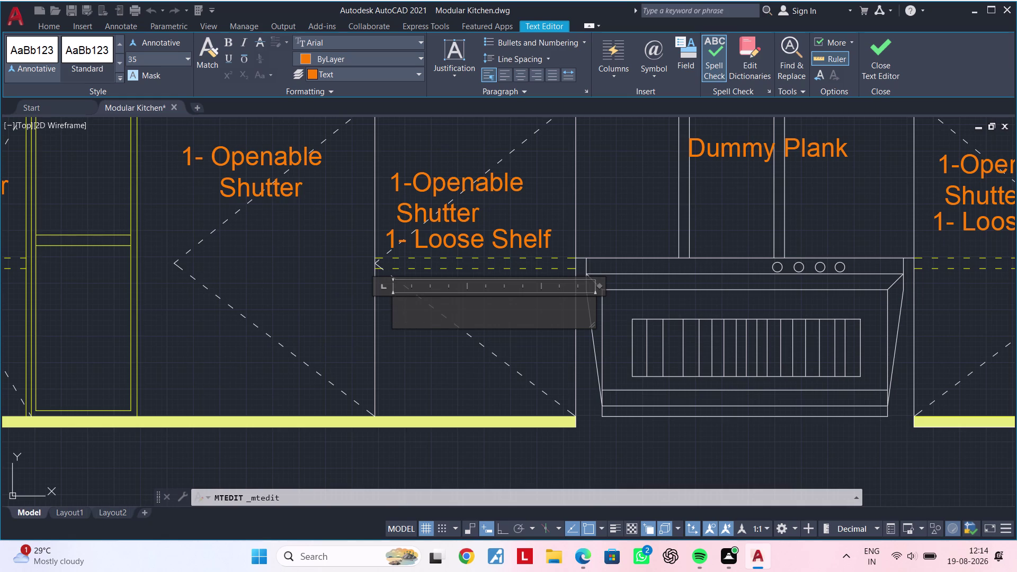
Finish typing the 'Ro Unit' label and close the text editor.
text(Ro)
key(space)
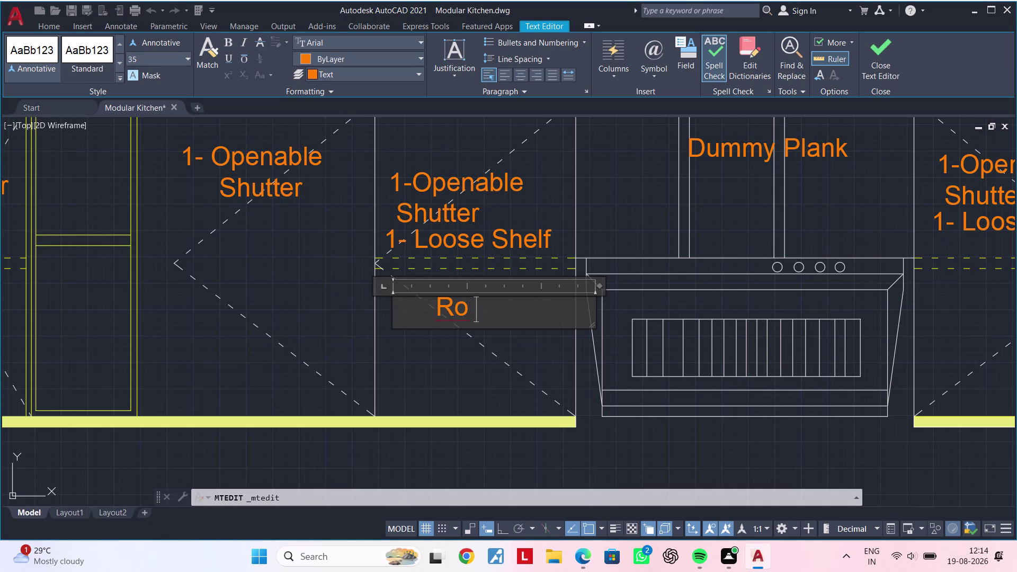
text(Uni)
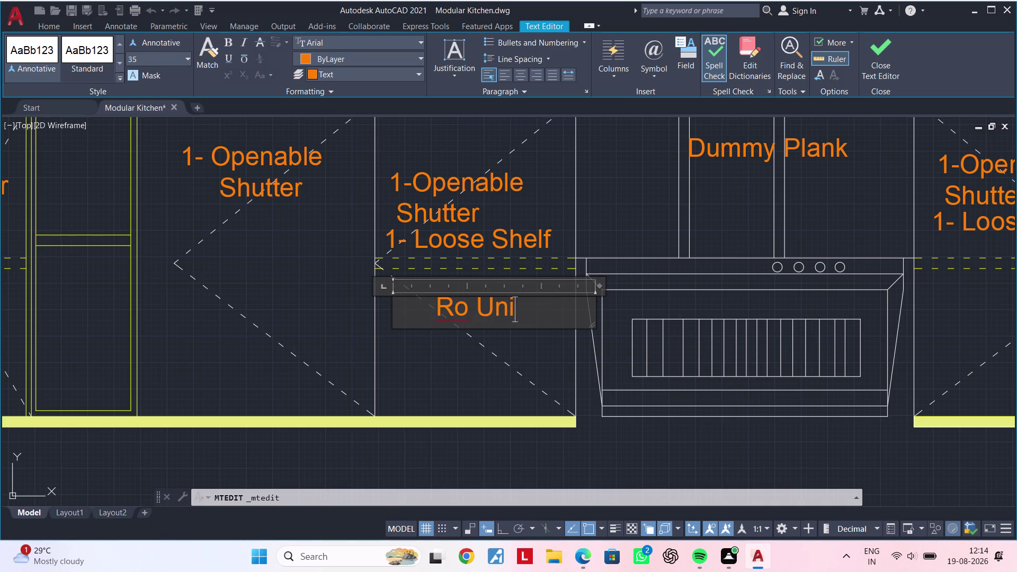
text(t)
click(496, 371)
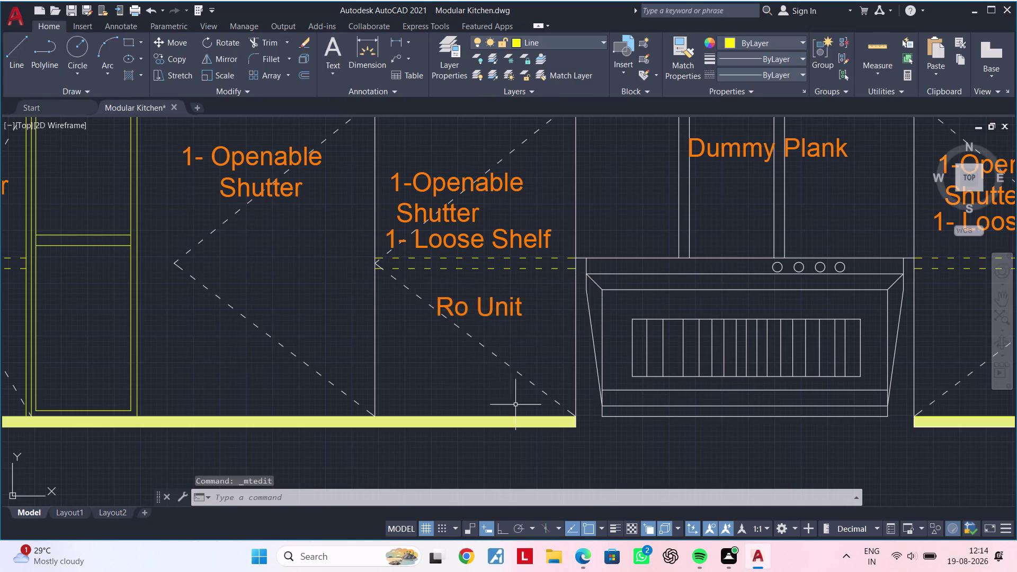
Move the 'Ro Unit' label beneath the '1- Openable Shutter' note.
scroll(down, 3)
middle_drag(480, 391, 528, 383)
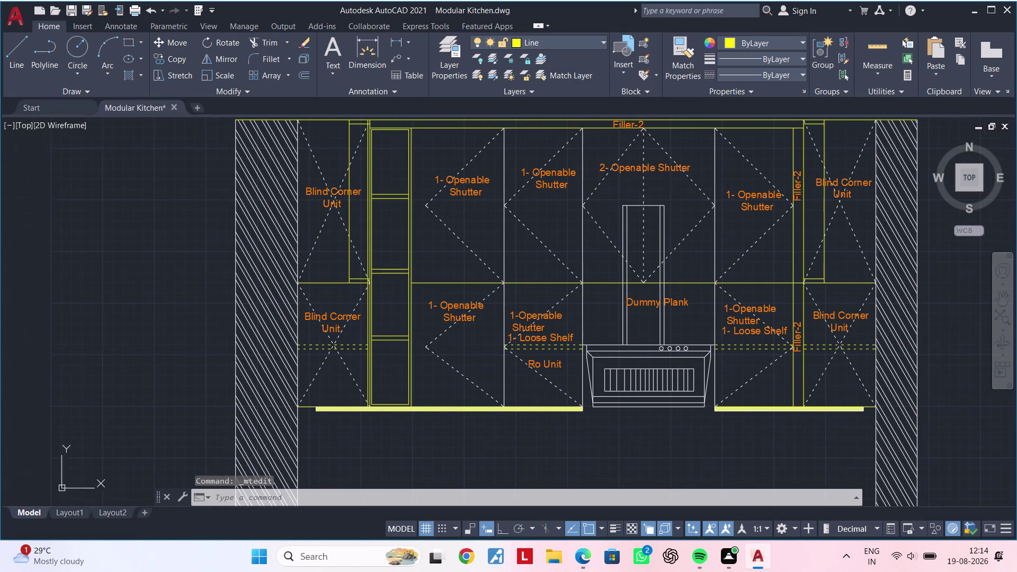
click(549, 368)
key(c)
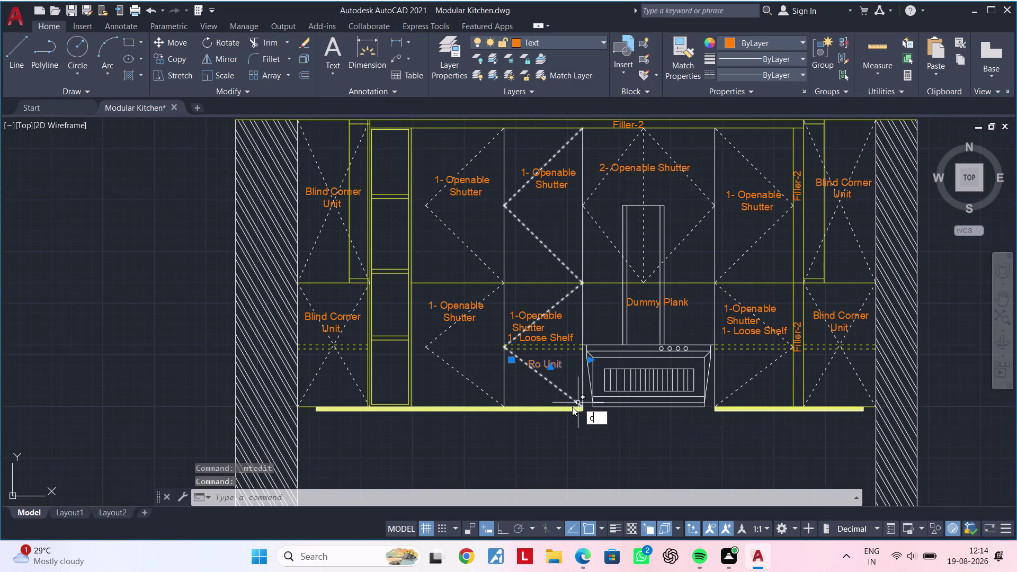
key(Escape)
click(551, 362)
key(m)
key(space)
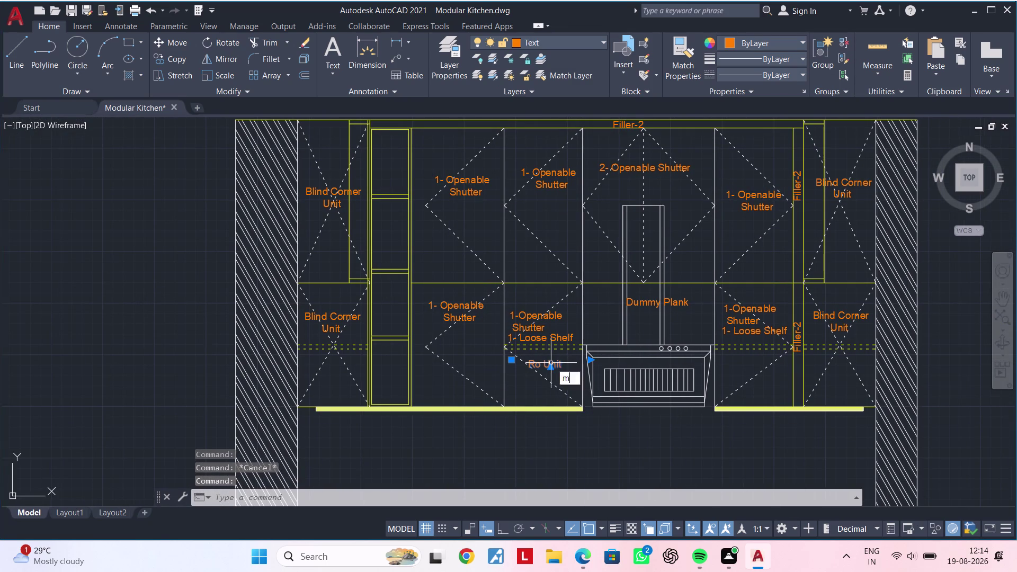
click(550, 363)
scroll(up, 3)
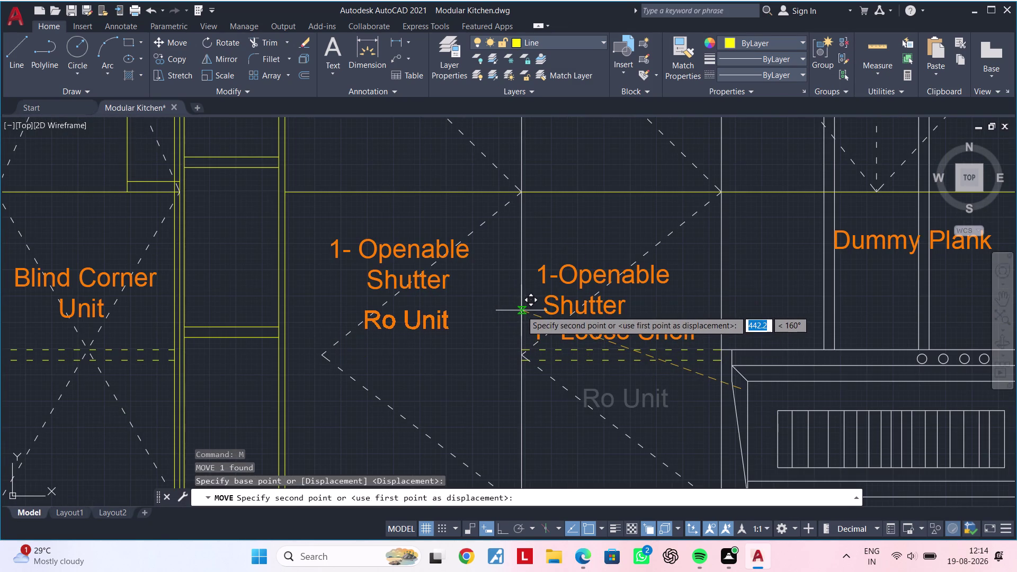
click(521, 311)
scroll(down, 3)
middle_drag(467, 368, 512, 361)
Clear the selection and pan across the drawing toward the floor plan.
key(Escape)
key(Escape)
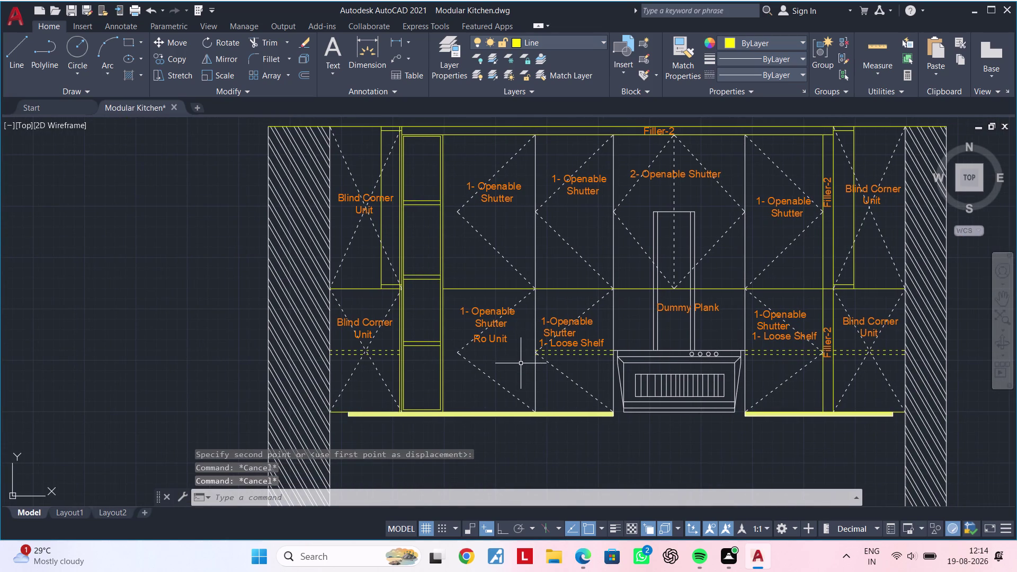
middle_drag(521, 363, 620, 359)
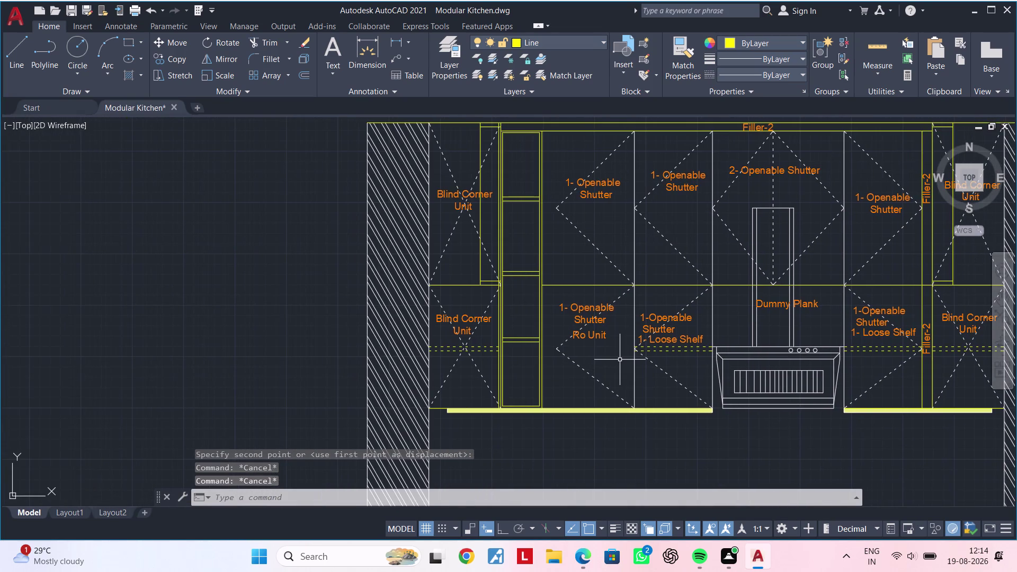
key(Escape)
key(Escape)
key(Escape)
key(Escape)
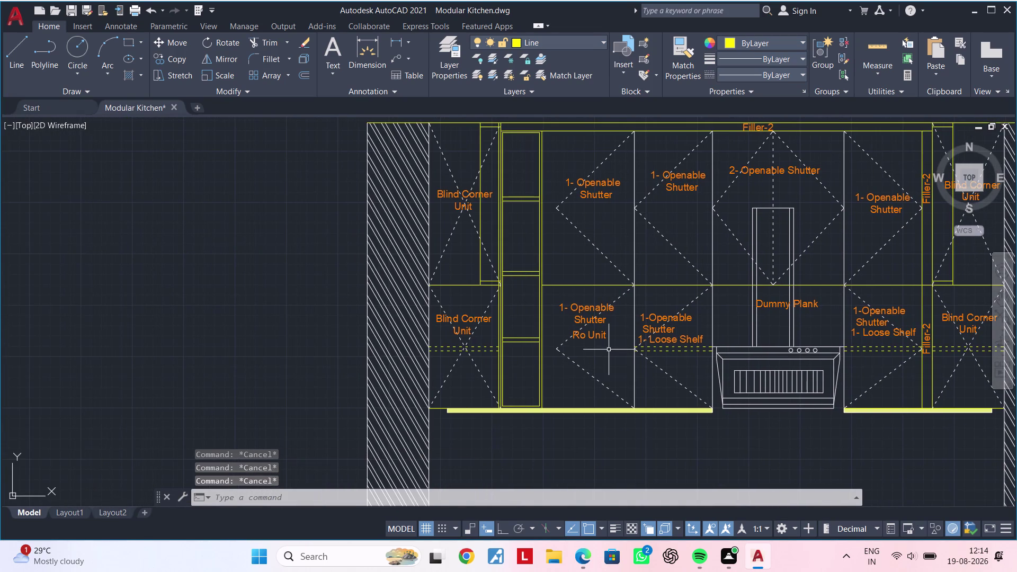
middle_drag(608, 350, 600, 370)
scroll(down, 3)
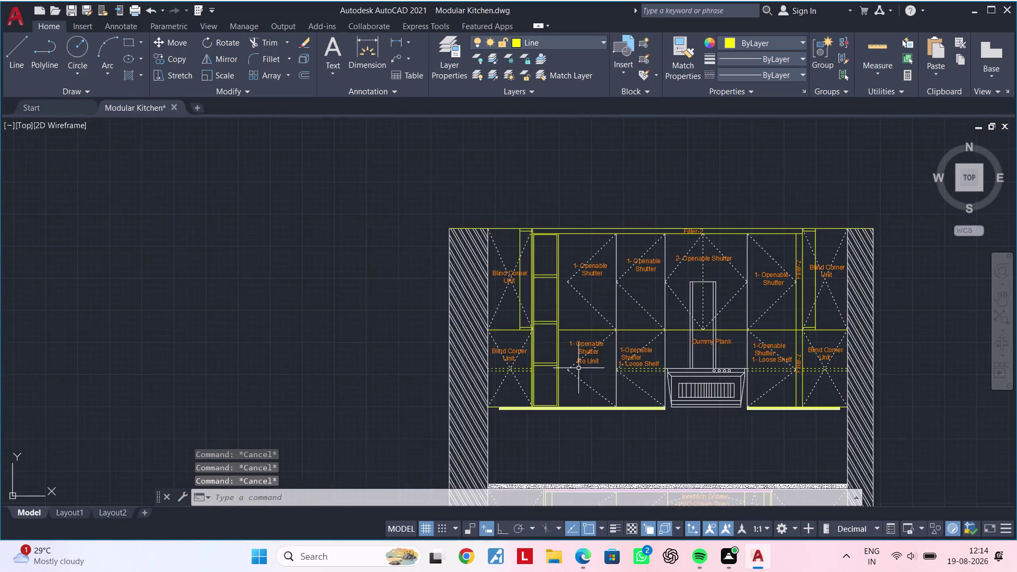
scroll(down, 3)
middle_drag(589, 359, 761, 308)
Select the plan's vertical 'Blind Corner Unit' label and copy it with CO, picking a base point.
middle_drag(412, 325, 626, 292)
scroll(up, 3)
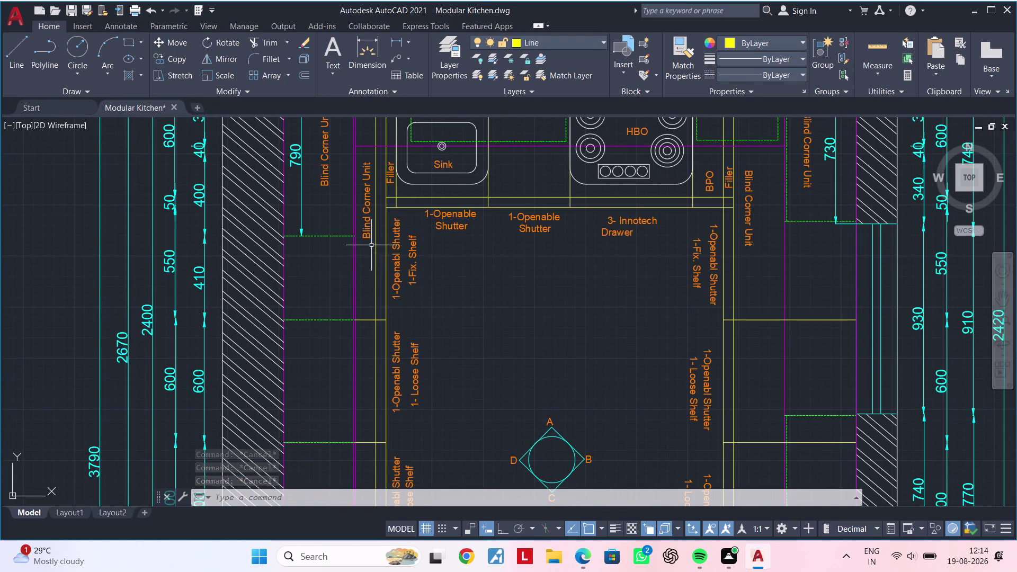
middle_drag(371, 246, 368, 300)
scroll(up, 3)
click(360, 270)
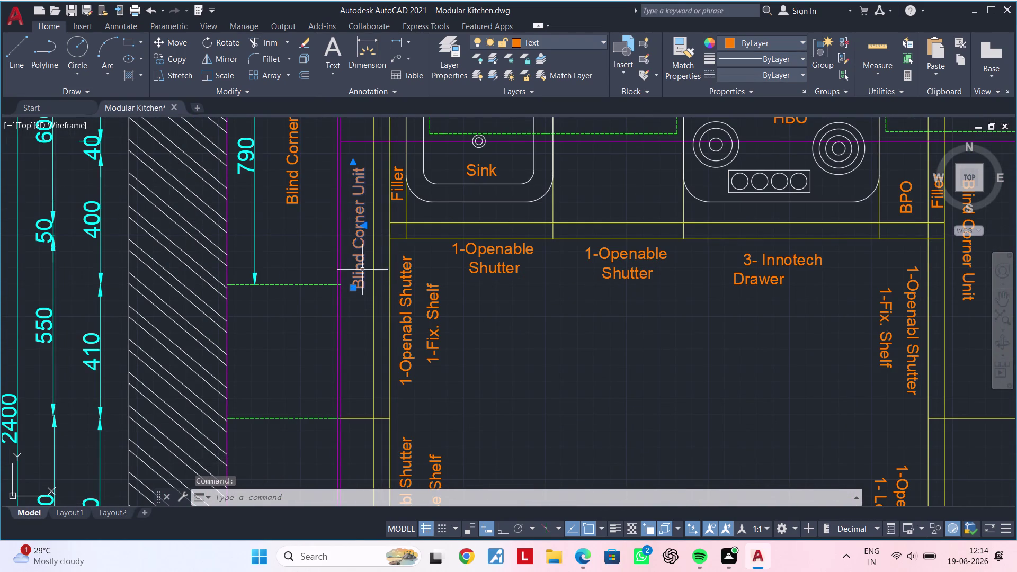
key(c)
key(o)
key(space)
click(349, 261)
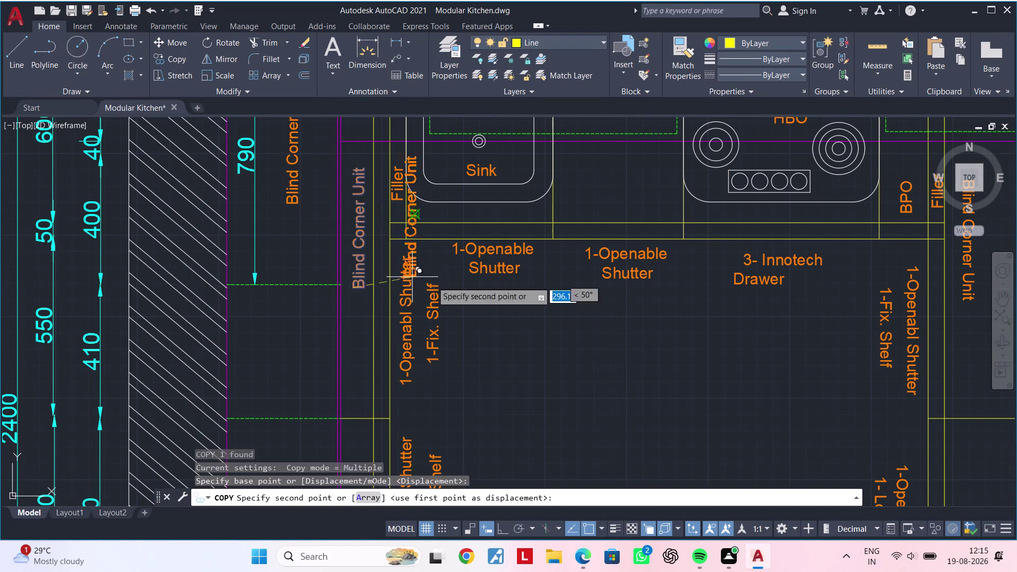
Place two copies of the label inside the elevation's tall narrow column.
scroll(down, 3)
middle_drag(713, 365, 252, 312)
middle_drag(572, 320, 316, 319)
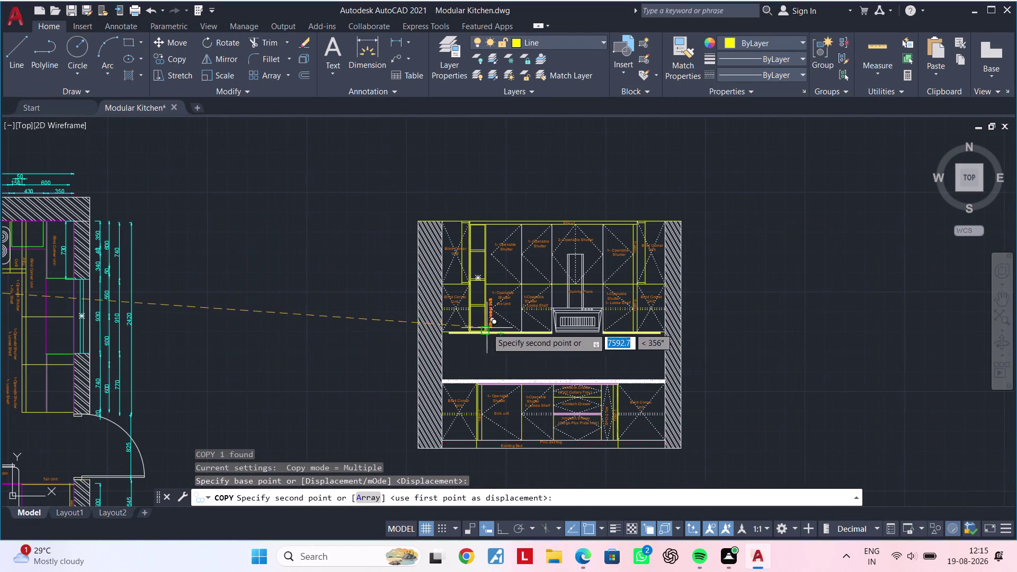
scroll(up, 3)
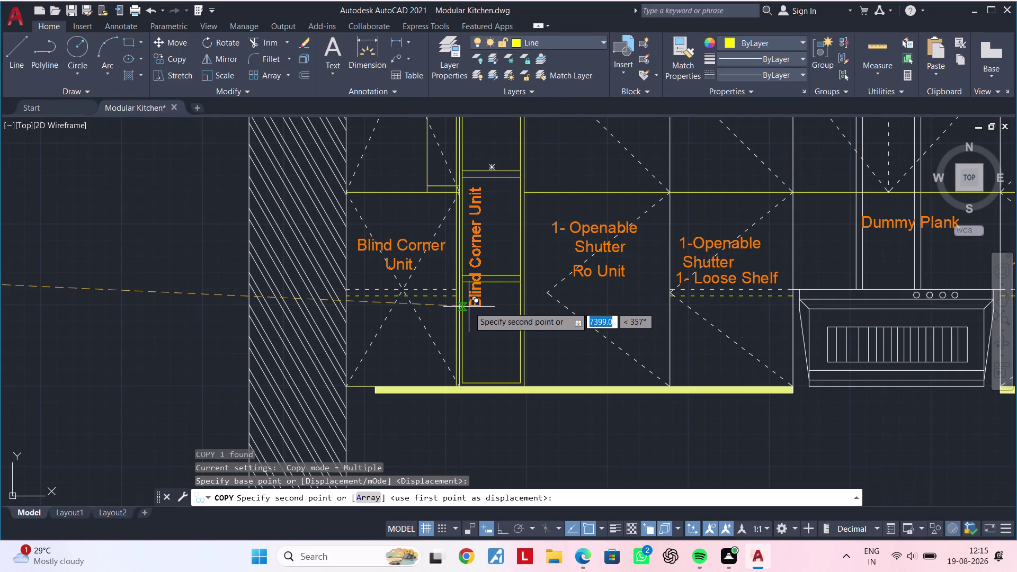
middle_drag(468, 278, 458, 458)
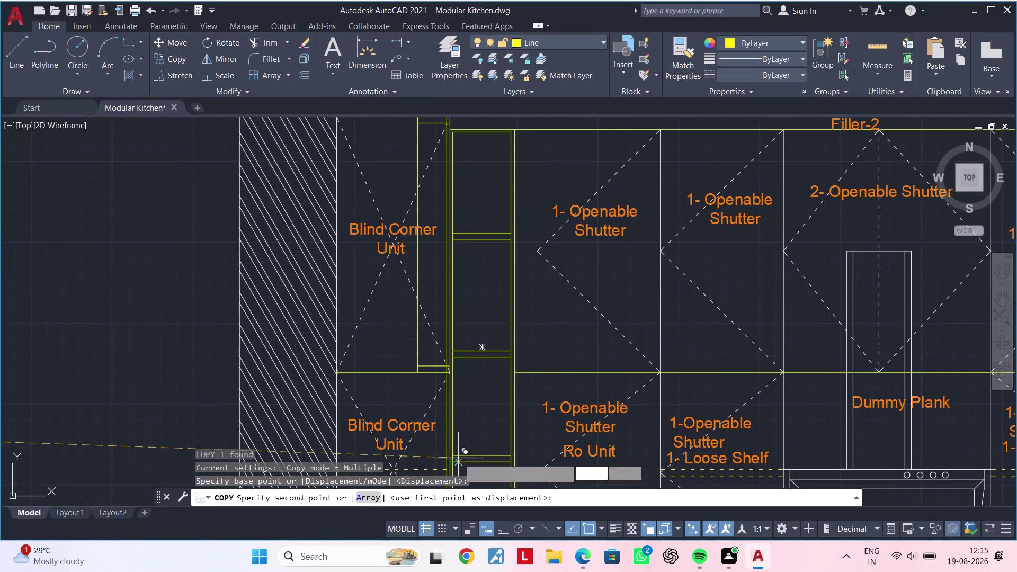
scroll(down, 3)
scroll(up, 3)
click(459, 405)
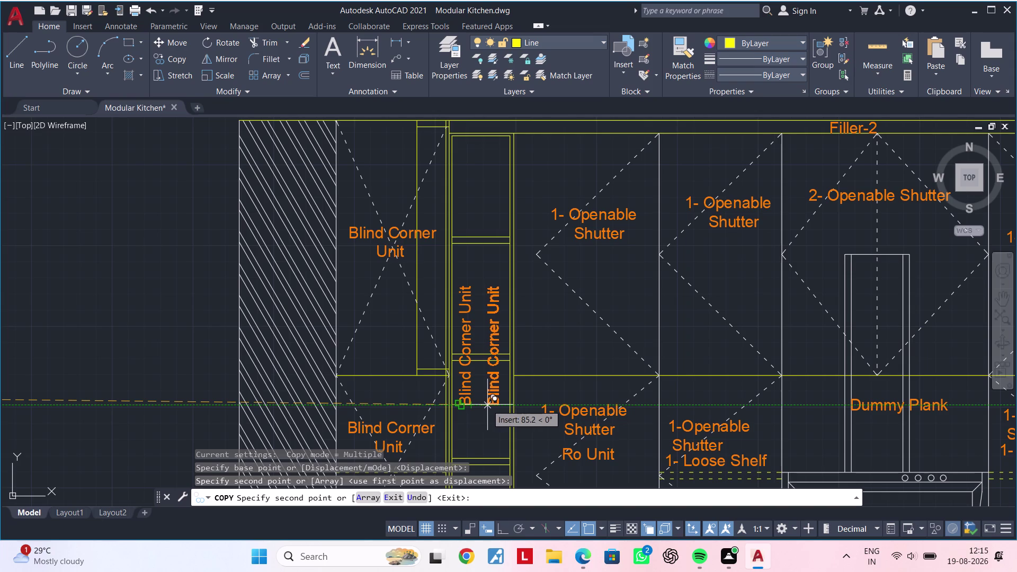
click(486, 404)
key(Escape)
key(Escape)
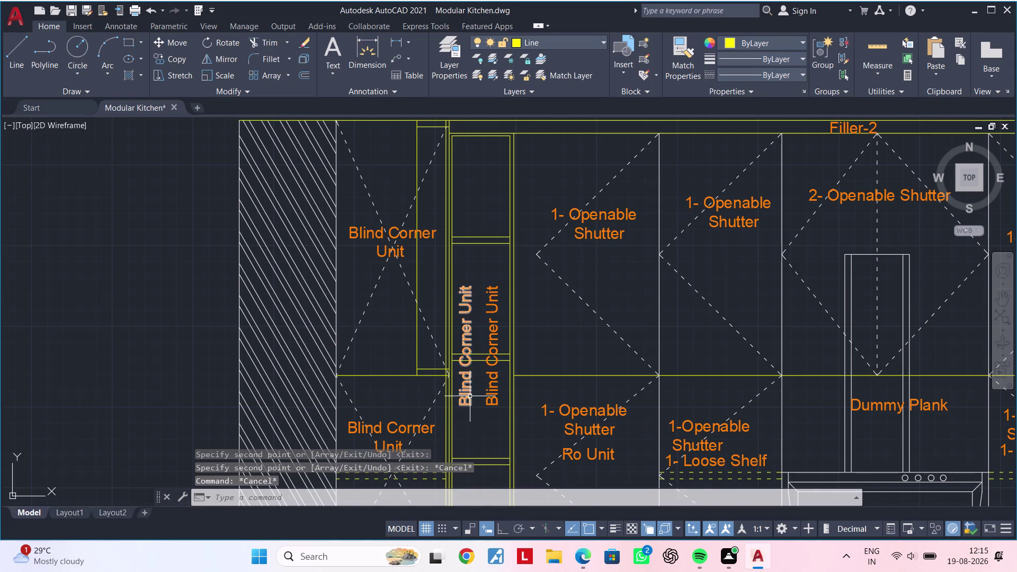
double_click(470, 396)
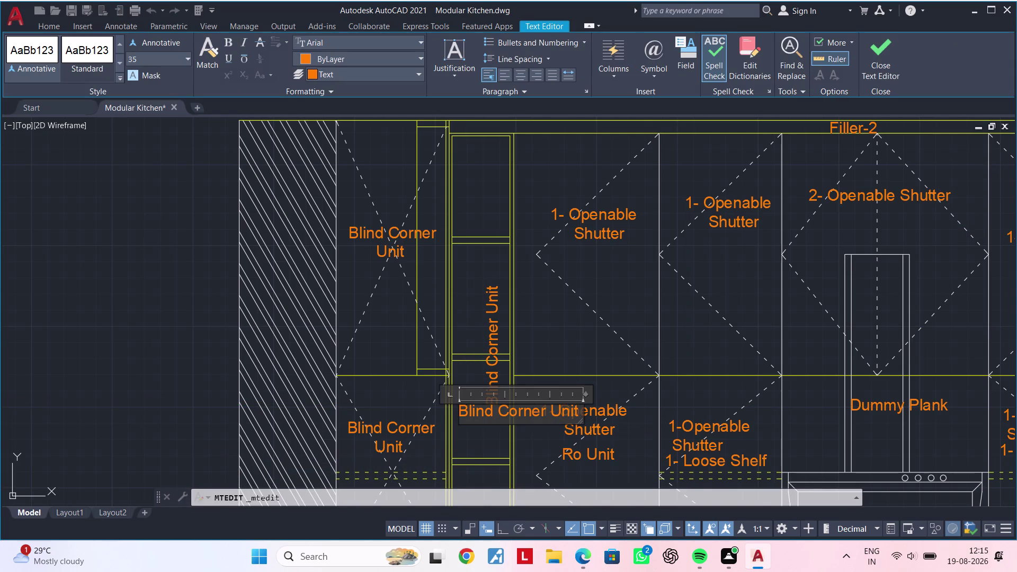
Delete the old 'Blind Corner Unit' wording from the copied label.
click(577, 411)
key(BackSpace)
key(BackSpace)
key(BackSpace)
key(BackSpace)
key(BackSpace)
key(BackSpace)
key(BackSpace)
key(BackSpace)
key(BackSpace)
key(BackSpace)
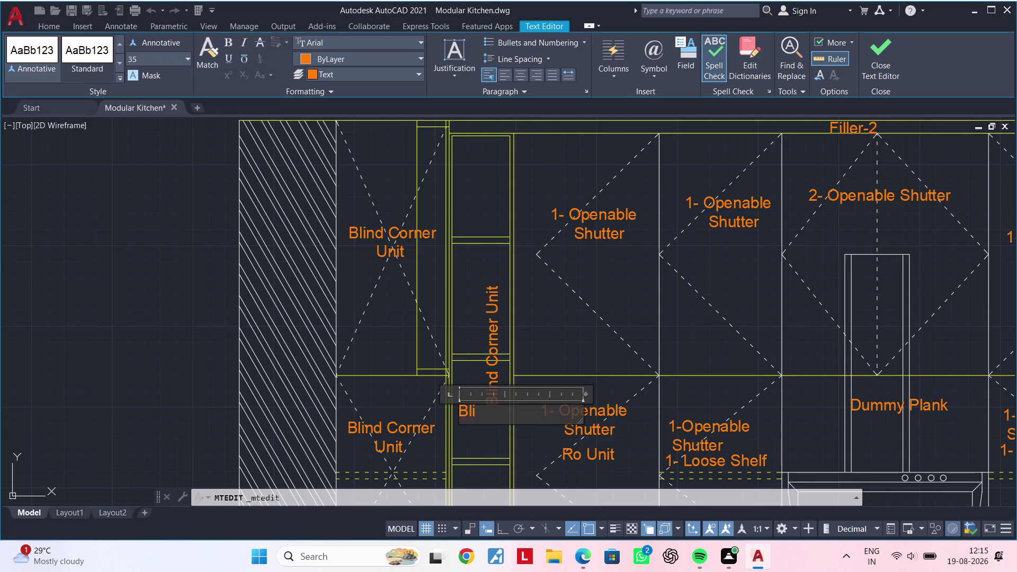
key(BackSpace)
key(BackSpace)
key(BackSpace)
key(space)
key(space)
key(space)
key(space)
Type 'Open Unit' as the new label text and close the editor.
text(o)
text(p)
key(BackSpace)
key(BackSpace)
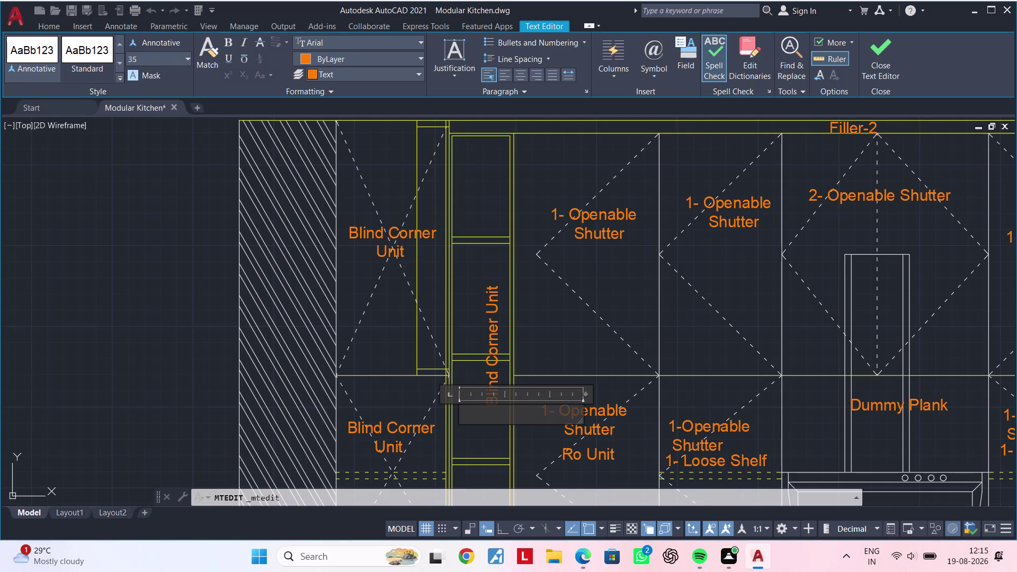
text(Open)
key(space)
key(shift+u)
text(iy)
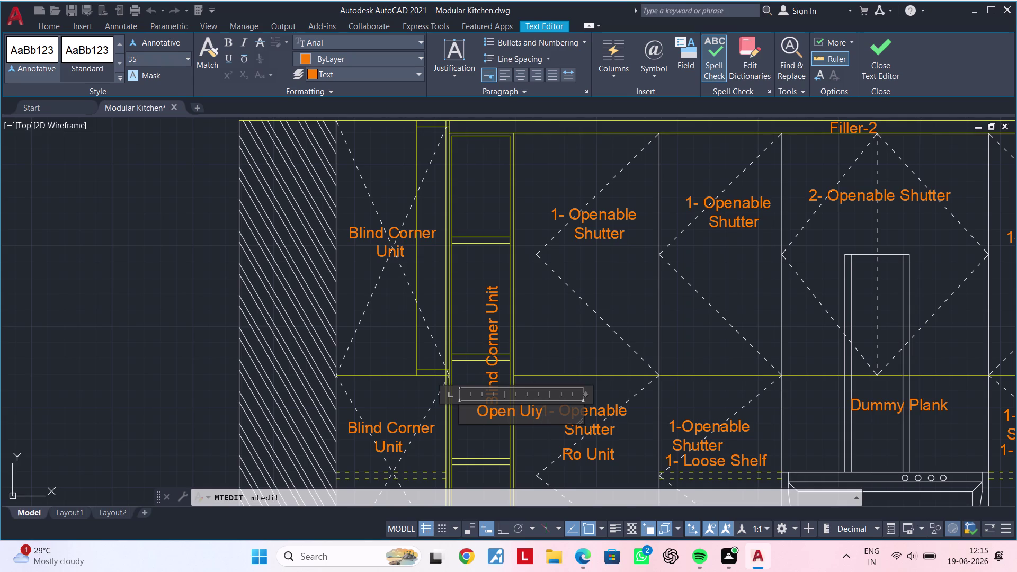
key(BackSpace)
text(yt)
key(BackSpace)
key(BackSpace)
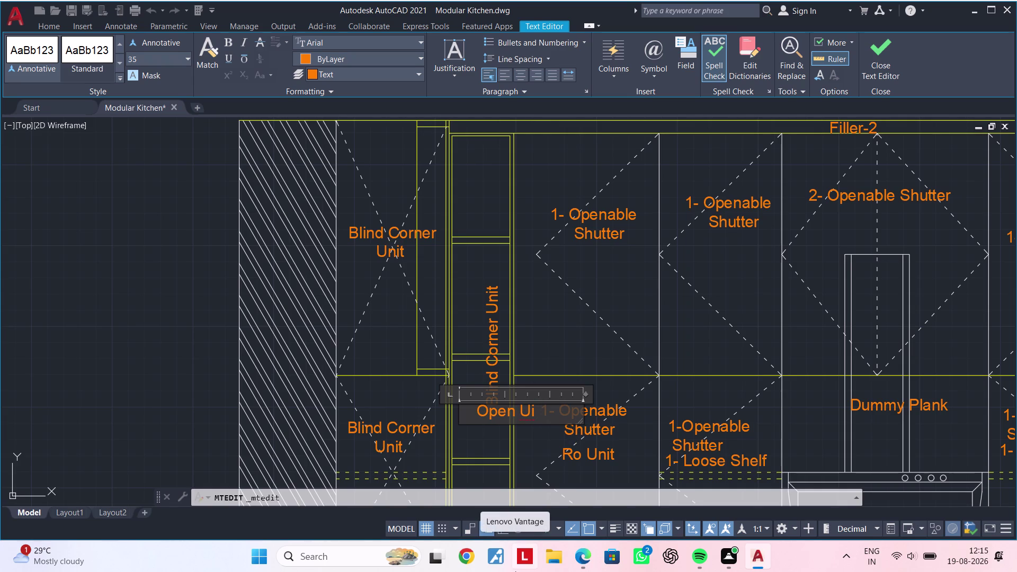
key(BackSpace)
text(nit)
click(530, 433)
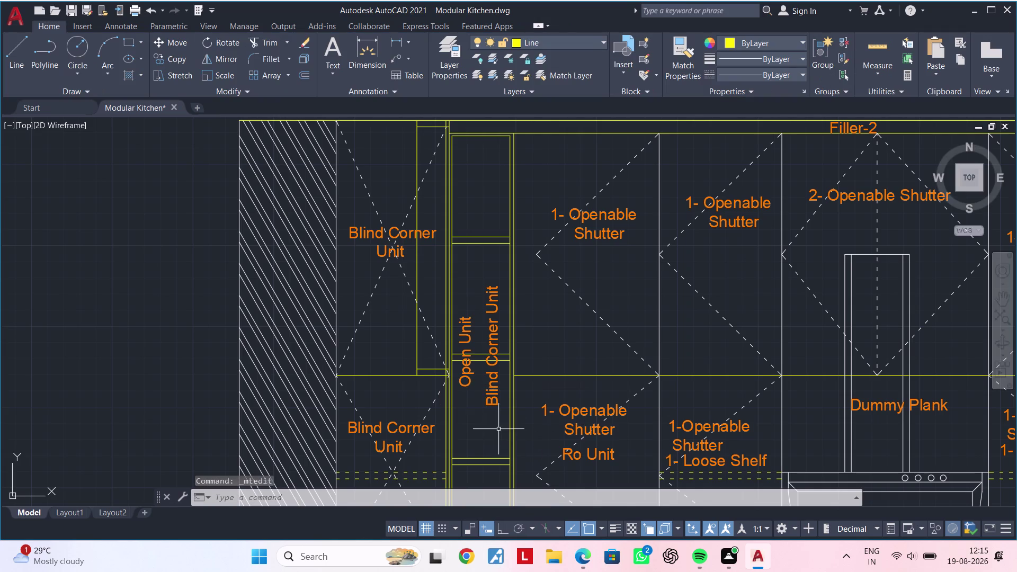
Open the other copied label for editing and widen its text box.
click(491, 390)
click(492, 391)
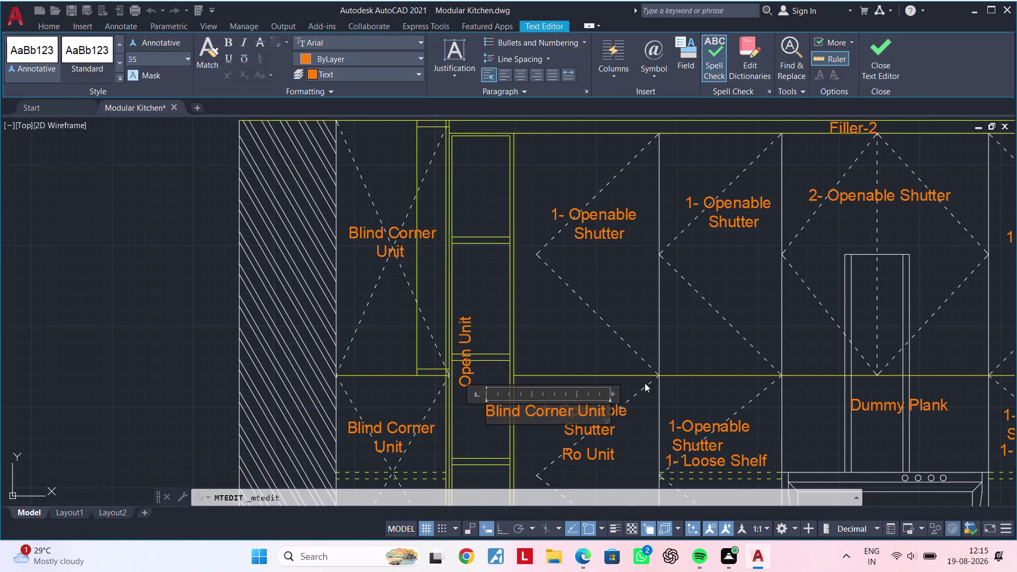
drag(609, 393, 648, 393)
drag(746, 390, 784, 389)
drag(835, 390, 844, 390)
click(847, 390)
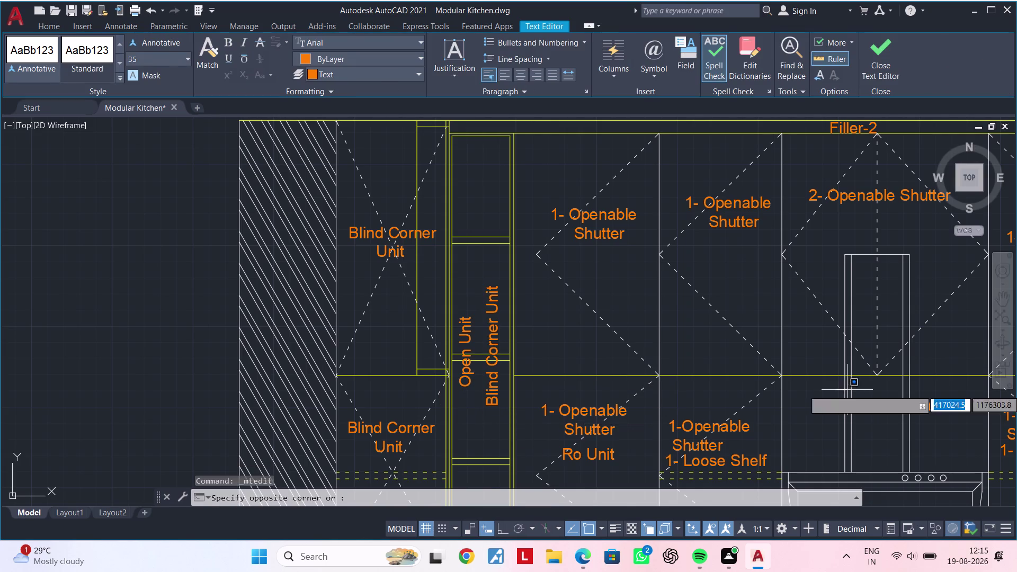
double_click(497, 385)
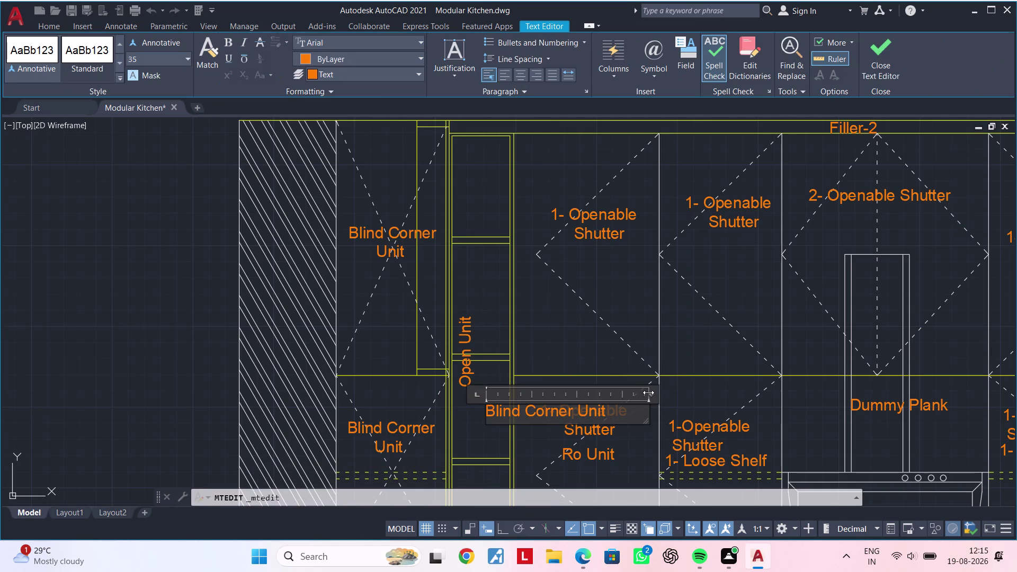
drag(648, 393, 840, 388)
click(841, 388)
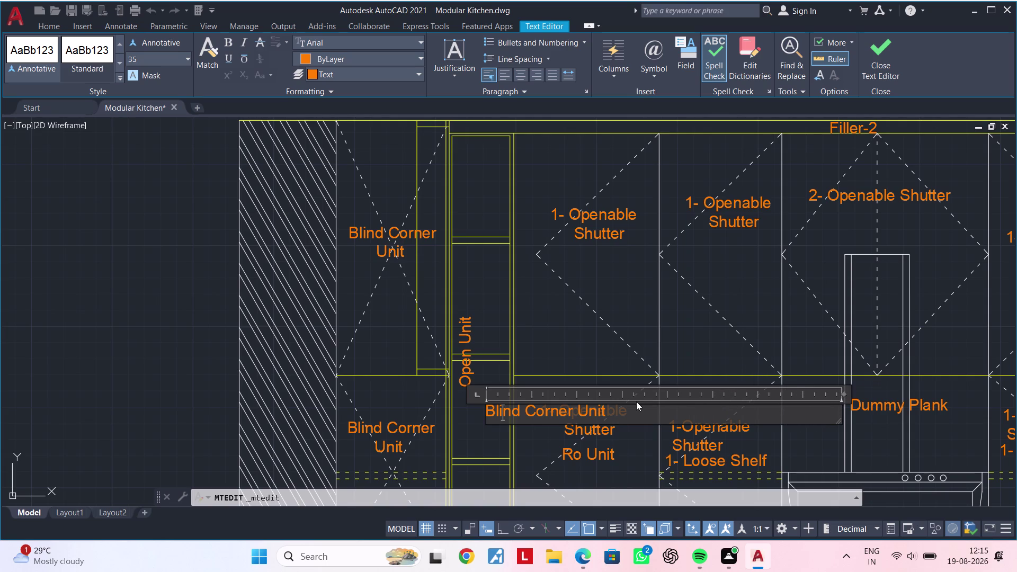
Replace the label's wording with 'Fix. Shelves Should'.
click(627, 410)
key(BackSpace)
key(BackSpace)
key(BackSpace)
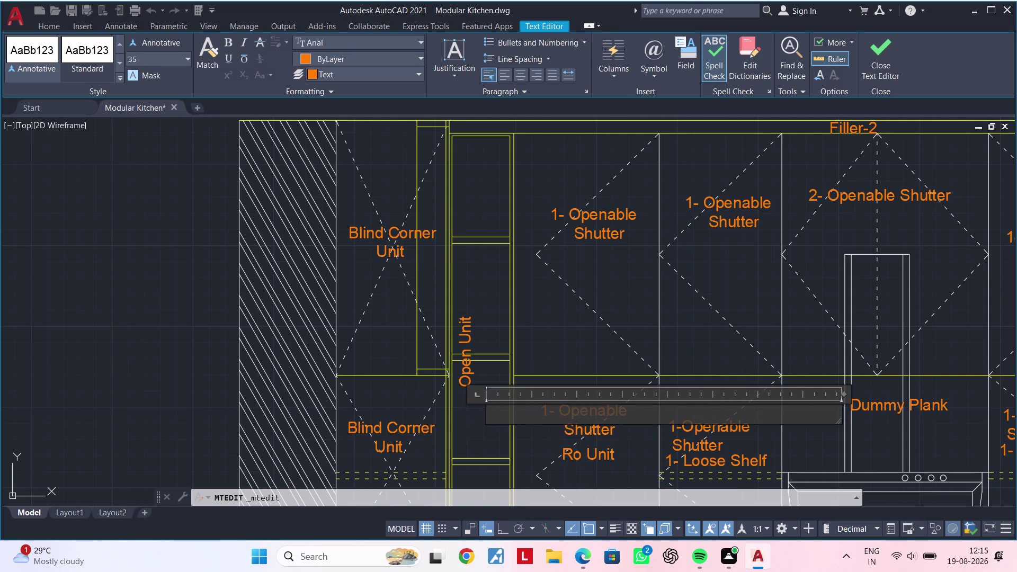
text(Fix)
text(.)
key(space)
text(S)
text(hel)
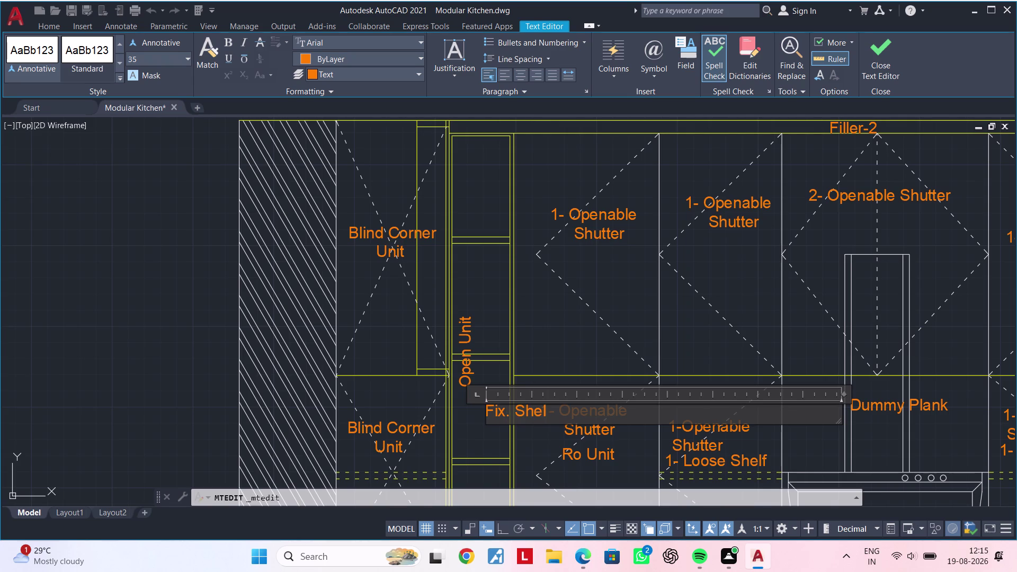
text(ves)
key(space)
key(BackSpace)
key(space)
text(S)
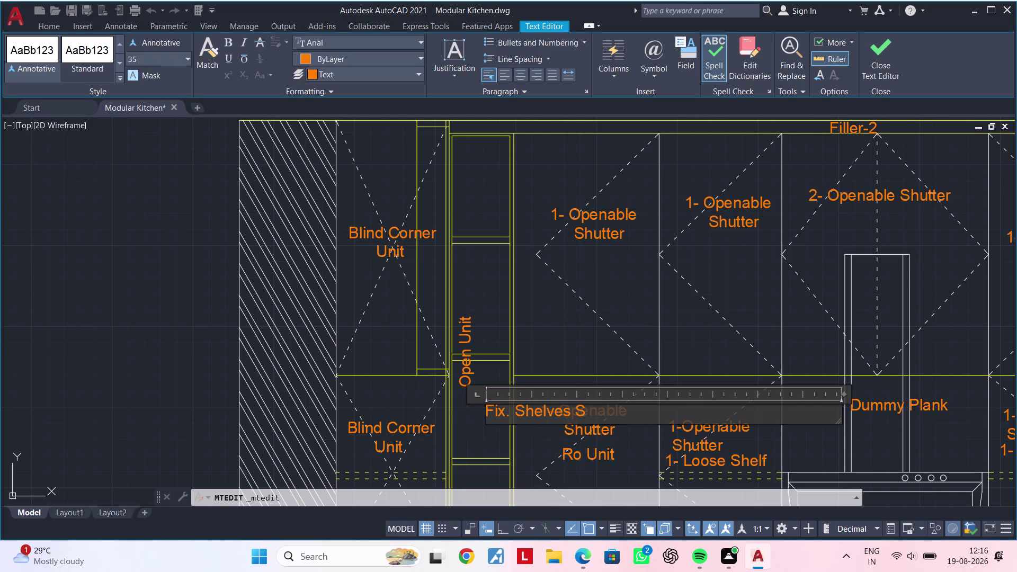
text(hould)
Add 'Be Eq.Space' to complete the note, then close the editor.
key(space)
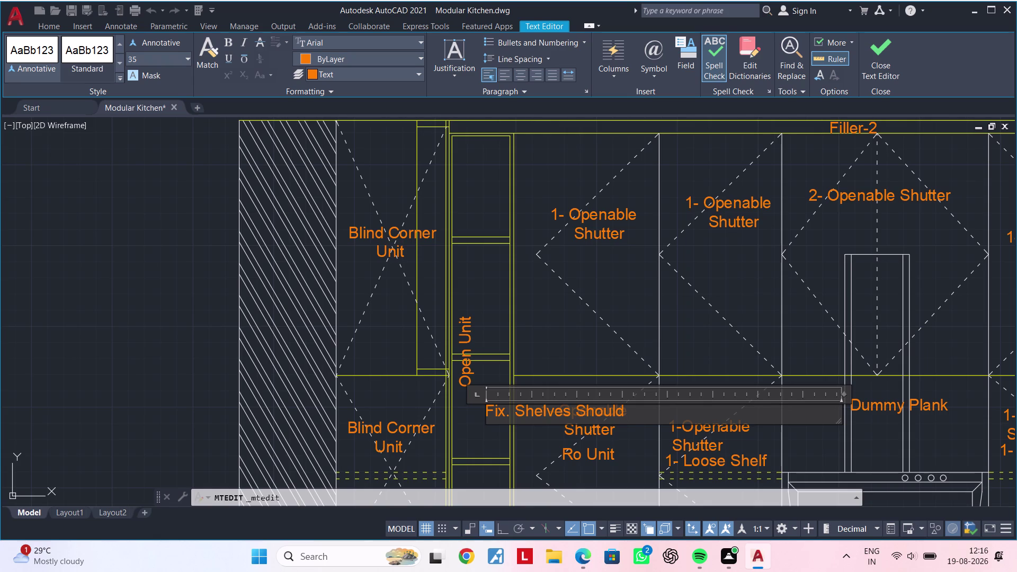
key(shift+b)
key(e)
key(space)
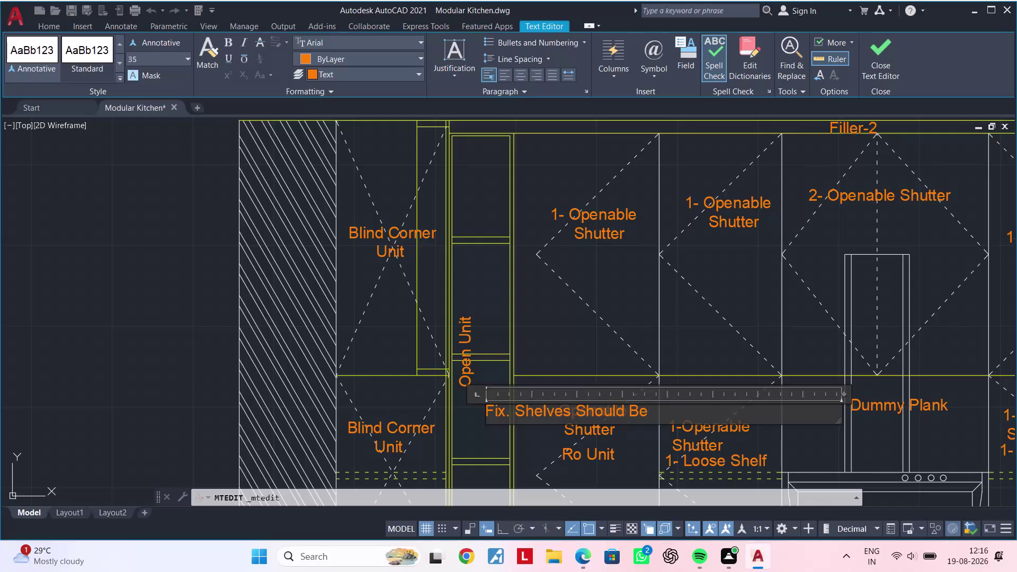
text(E)
key(q)
key(period)
text(Space)
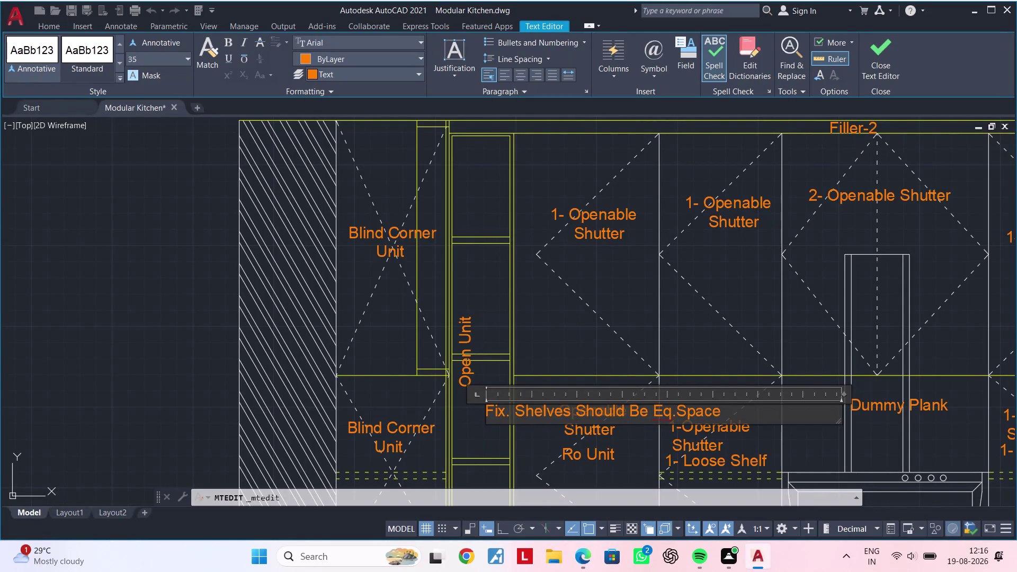
click(639, 447)
scroll(down, 3)
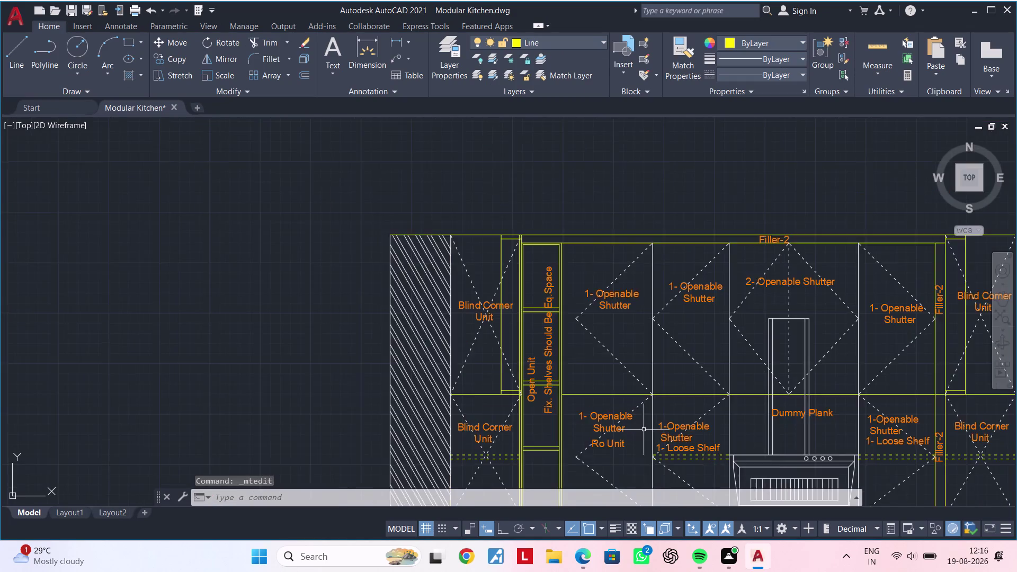
Copy the right lower Blind Corner Unit label to just below the right upper cabinets.
middle_drag(645, 430, 652, 382)
scroll(down, 3)
middle_drag(616, 411, 585, 360)
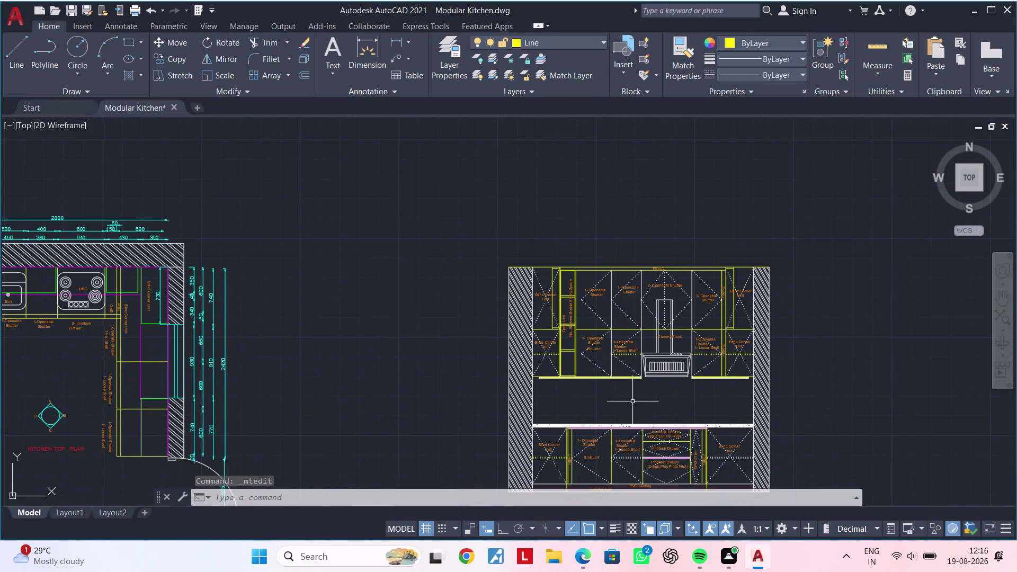
middle_drag(628, 399, 630, 362)
key(Escape)
key(Escape)
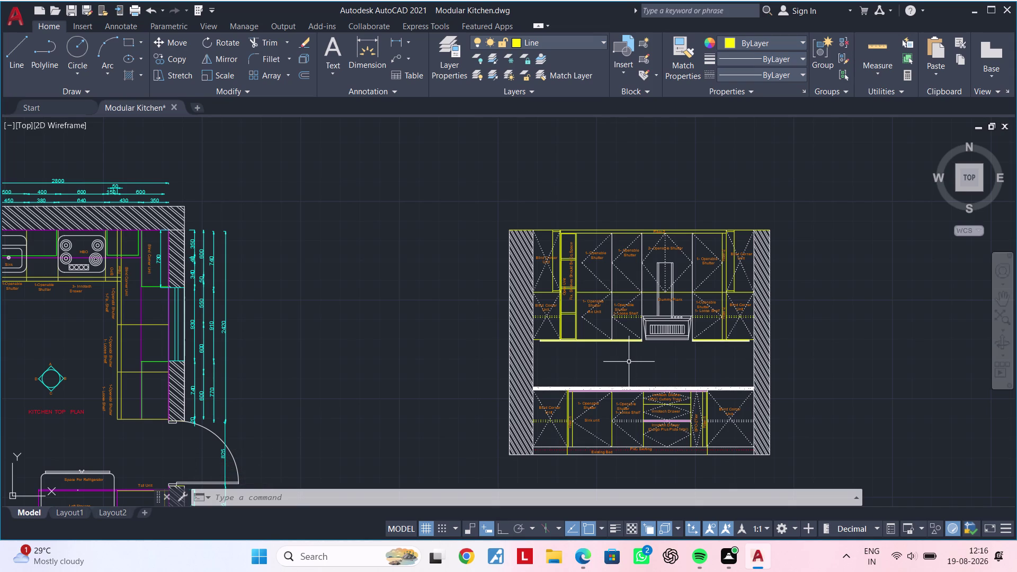
key(Escape)
key(Escape)
scroll(up, 3)
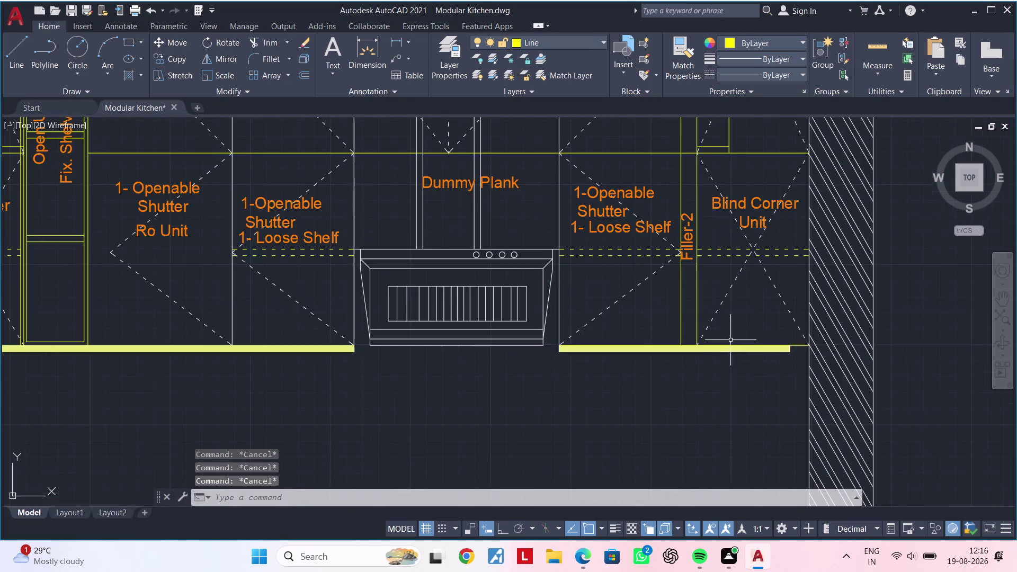
middle_drag(675, 398, 580, 291)
scroll(down, 3)
middle_drag(575, 305, 659, 320)
middle_drag(647, 322, 637, 283)
key(Escape)
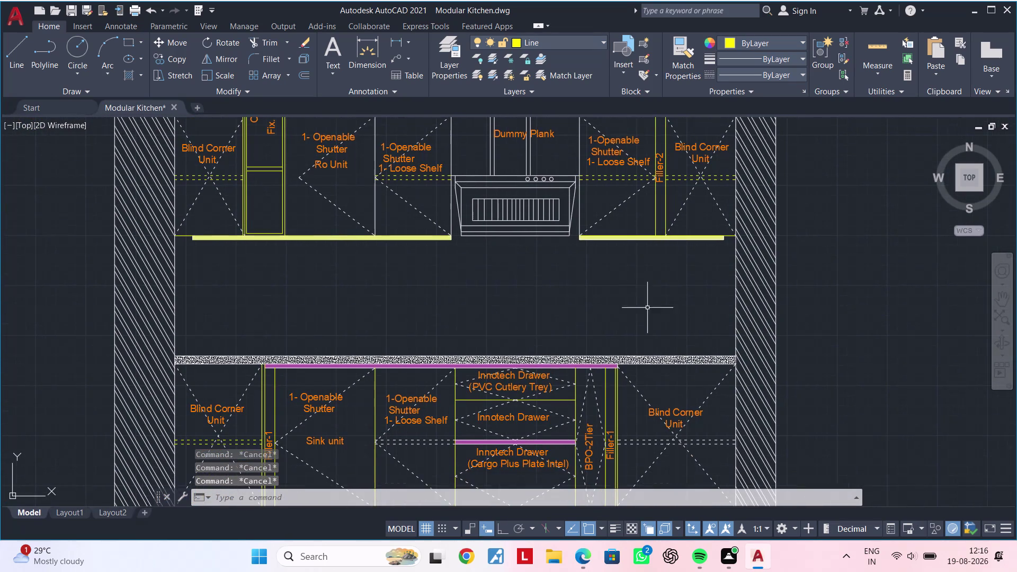
middle_drag(647, 308, 643, 279)
click(673, 381)
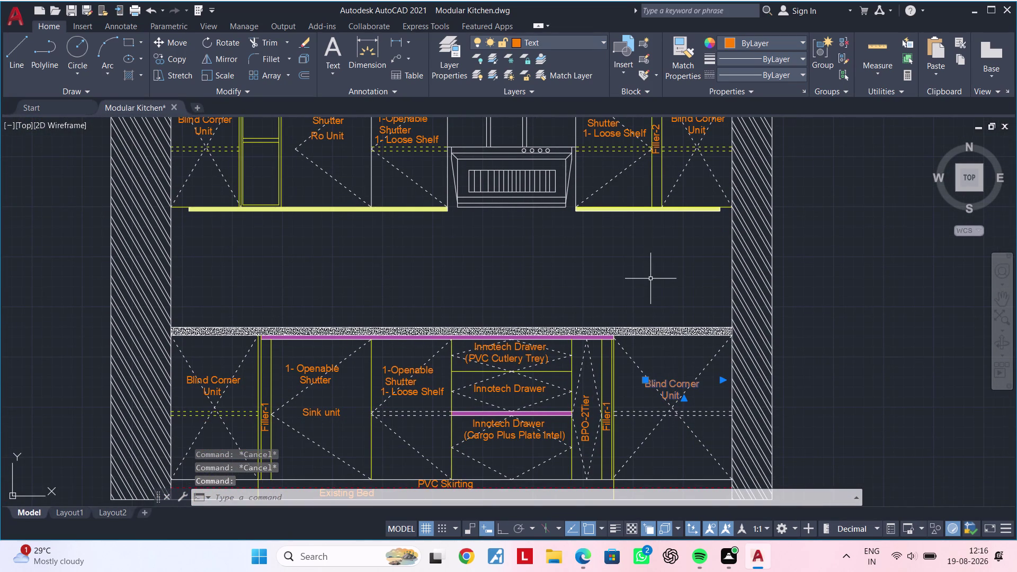
key(c)
key(o)
key(space)
click(670, 385)
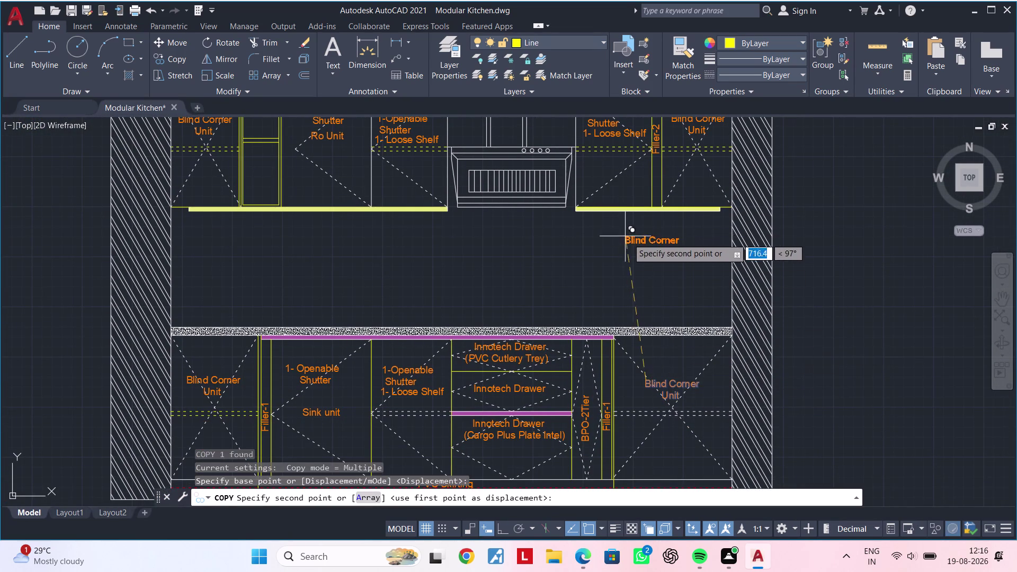
scroll(up, 3)
click(615, 190)
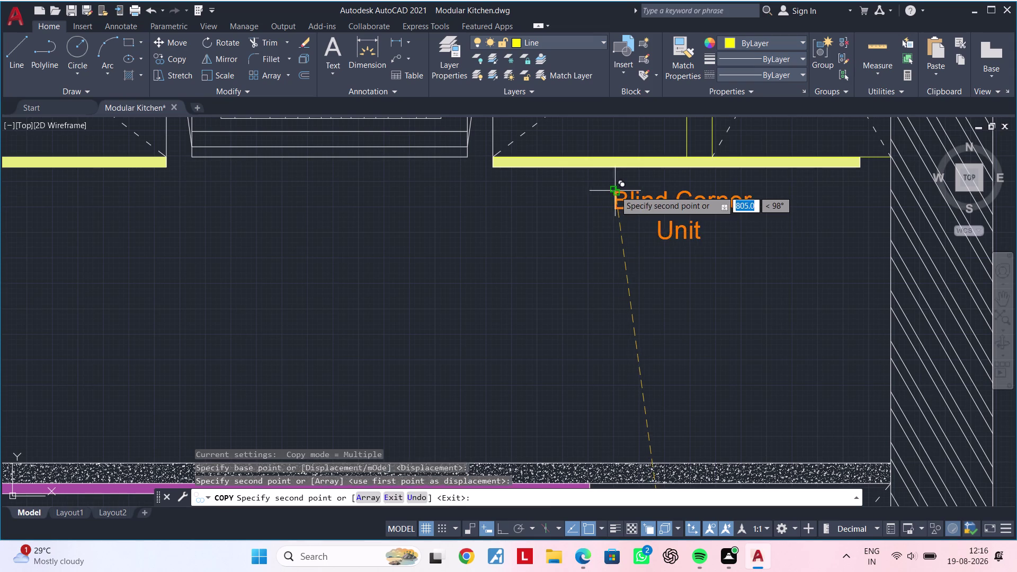
key(Escape)
Delete the copied label's old wording and start typing the new word, currently 'proflie'.
double_click(691, 231)
click(710, 235)
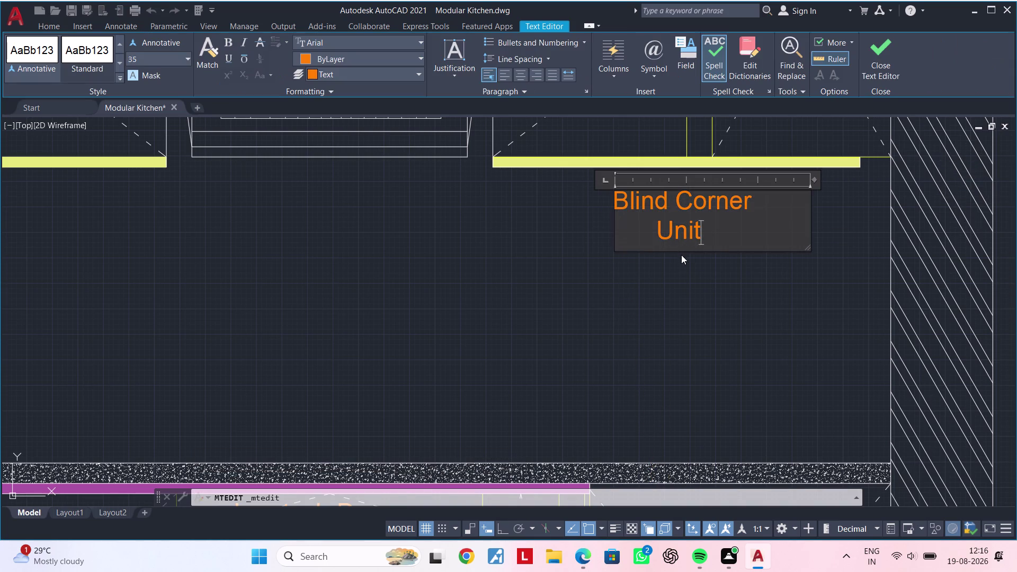
key(BackSpace)
key(BackSpace)
key(BackSpace)
key(BackSpace)
key(BackSpace)
key(BackSpace)
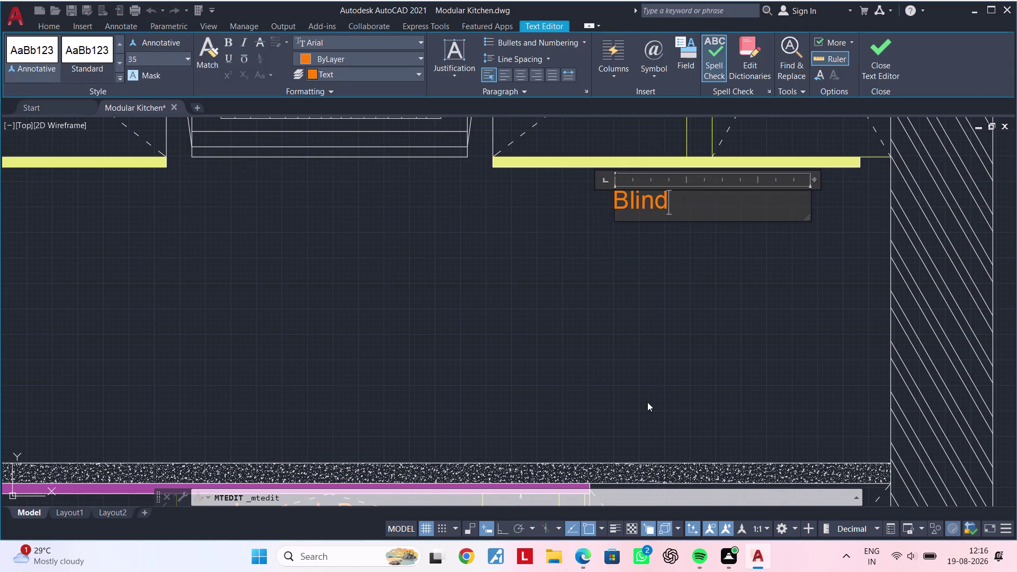
key(BackSpace)
key(BackSpace)
key(BackSpace)
key(BackSpace)
key(BackSpace)
key(BackSpace)
key(p)
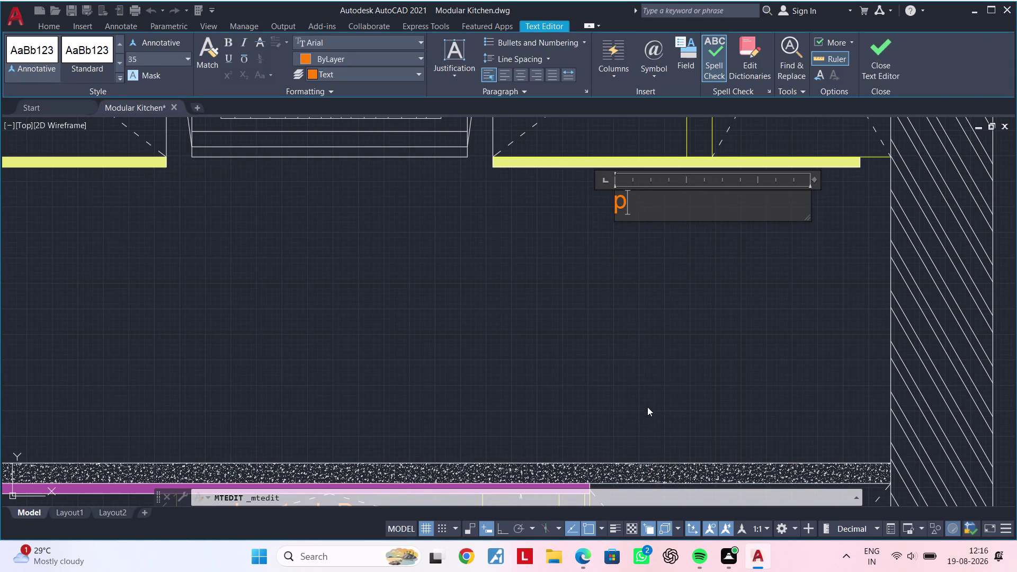
key(BackSpace)
key(p)
key(r)
key(o)
key(f)
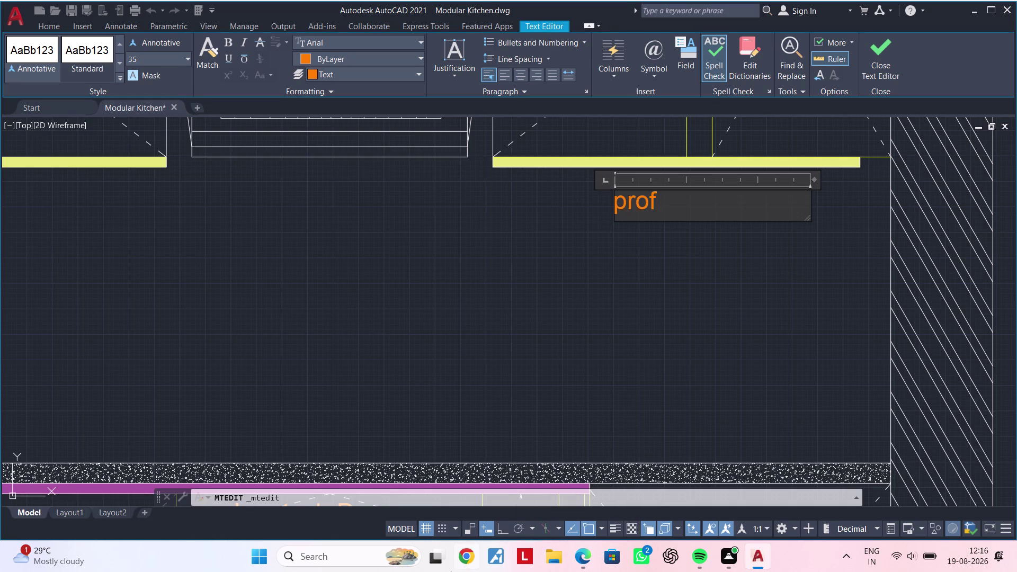
key(l)
key(i)
key(r)
key(BackSpace)
key(e)
key(space)
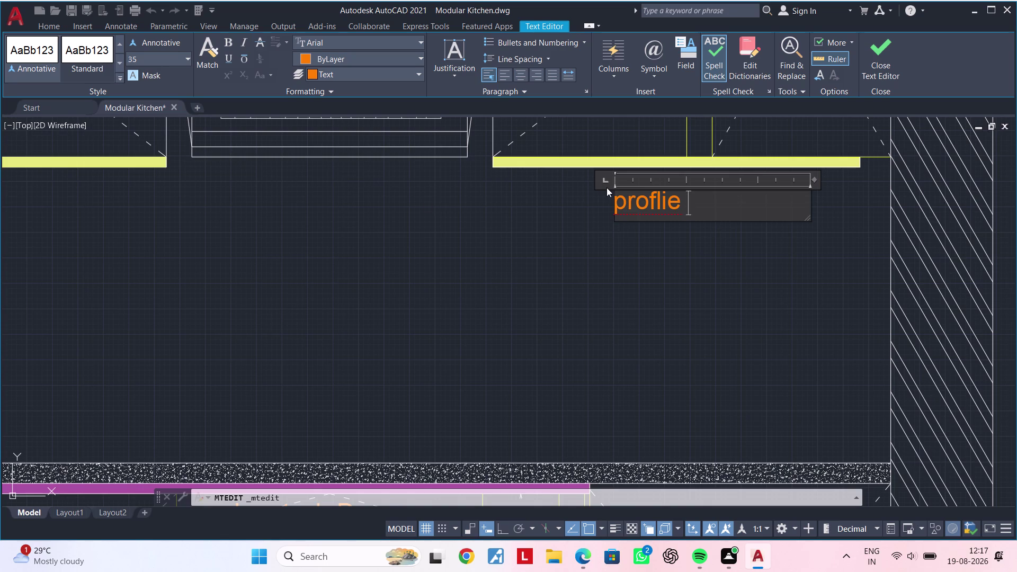
Correct the misspelled first word to 'profile' and add a space after it.
key(BackSpace)
key(BackSpace)
key(BackSpace)
key(BackSpace)
text(ile)
key(space)
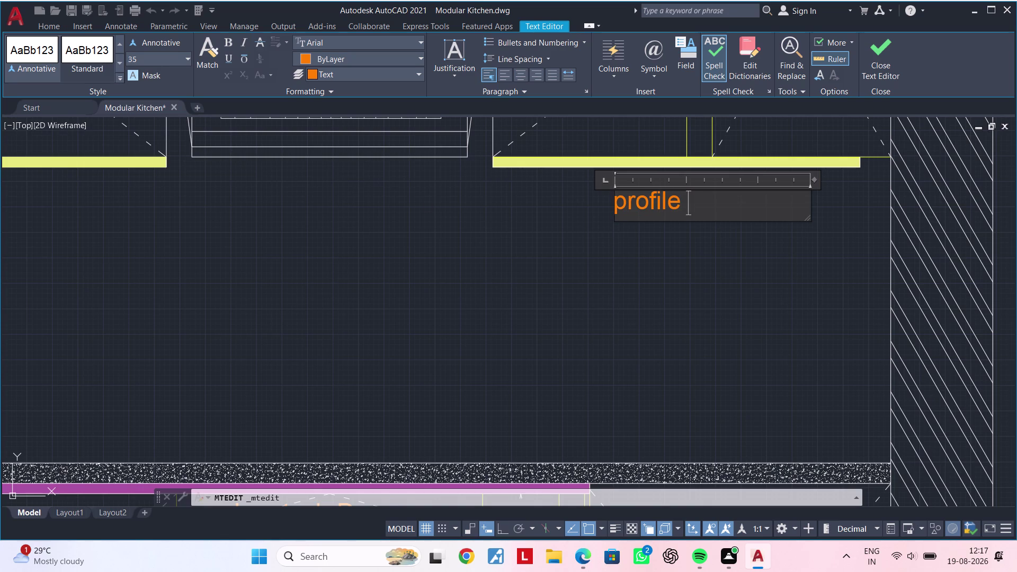
Type and correct 'Light', then close the text editor.
text(Li)
text(ghgt)
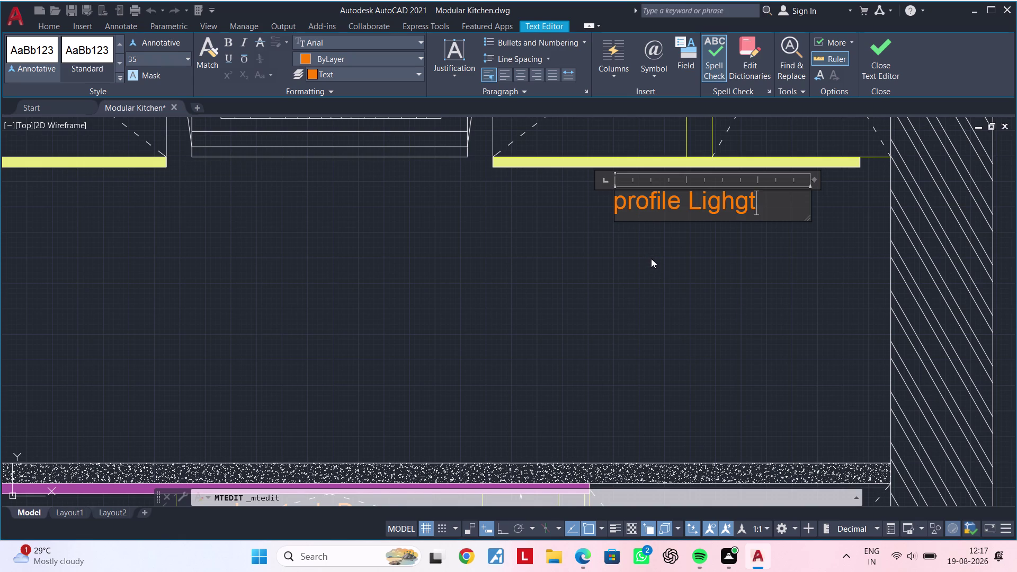
key(BackSpace)
key(BackSpace)
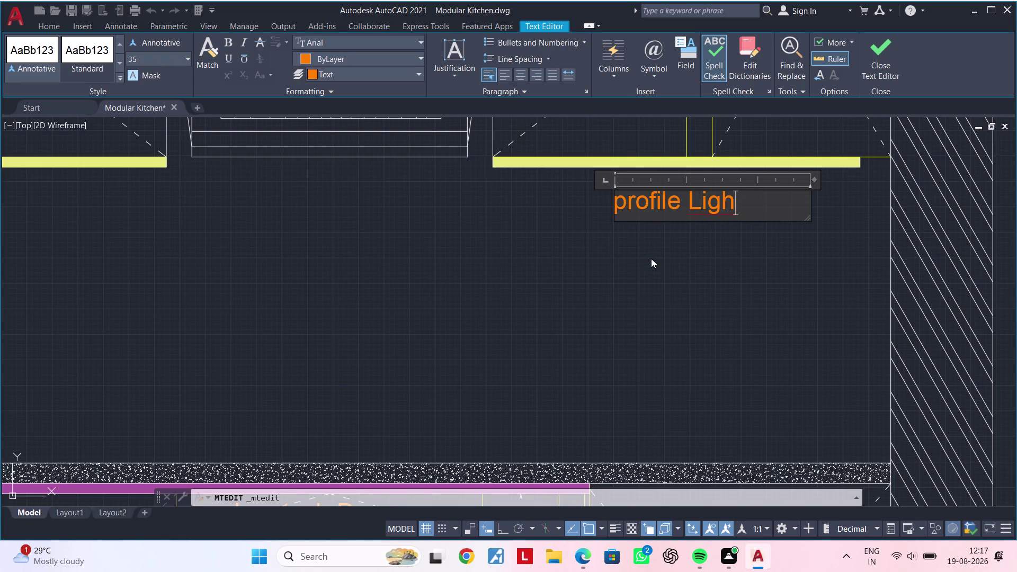
key(t)
click(666, 274)
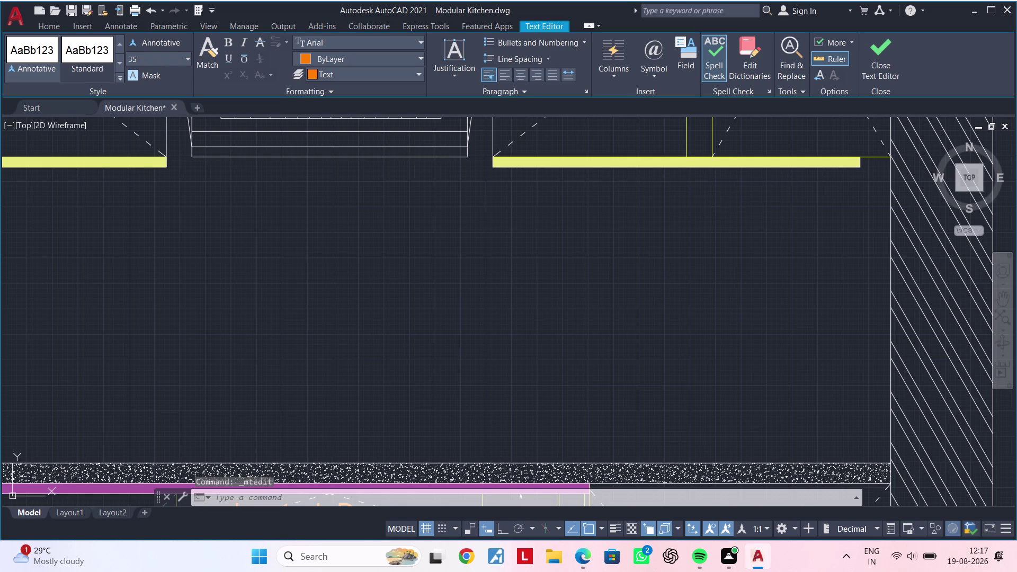
scroll(down, 3)
middle_drag(649, 279, 575, 285)
key(Escape)
key(Escape)
key(Escape)
middle_drag(586, 303, 530, 330)
key(Escape)
key(Escape)
middle_drag(530, 330, 545, 314)
key(Escape)
key(Escape)
key(Escape)
key(Escape)
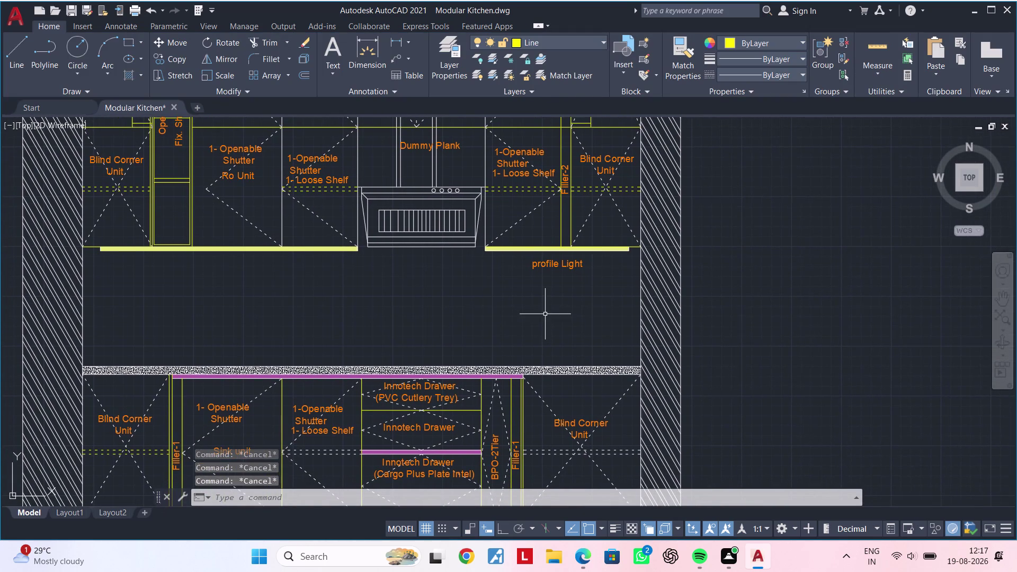
Start moving the profile Light label, then cancel the move.
key(Escape)
click(561, 267)
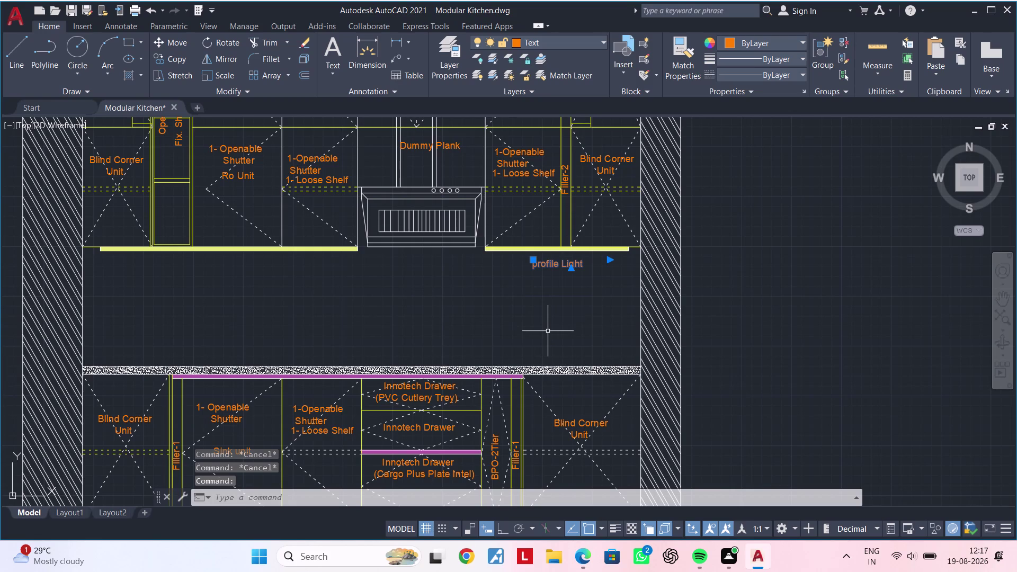
text(m)
key(space)
click(548, 332)
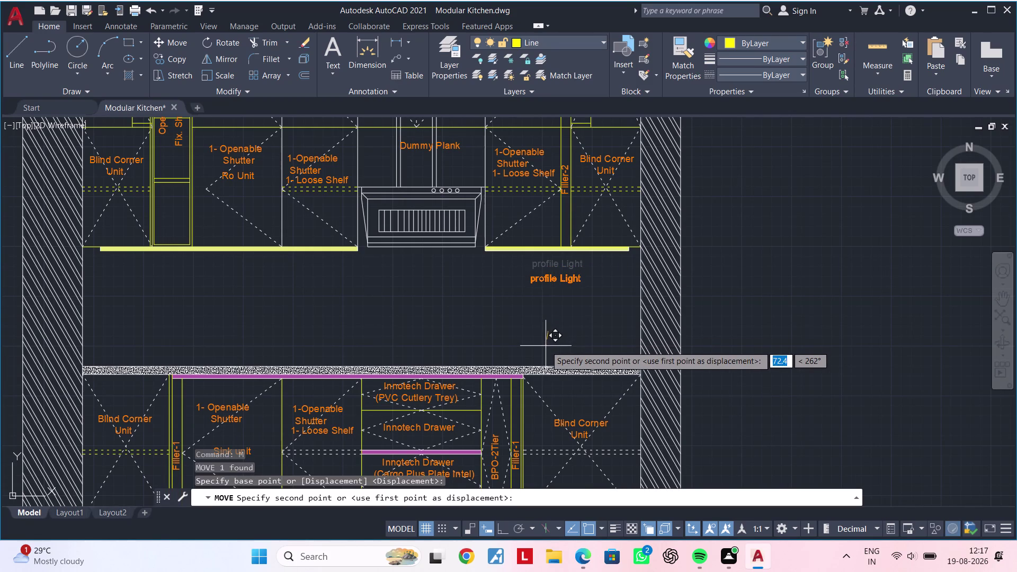
click(546, 346)
middle_drag(571, 323, 607, 301)
key(Escape)
Copy the profile Light label to a spot lower down, just above the countertop.
click(587, 261)
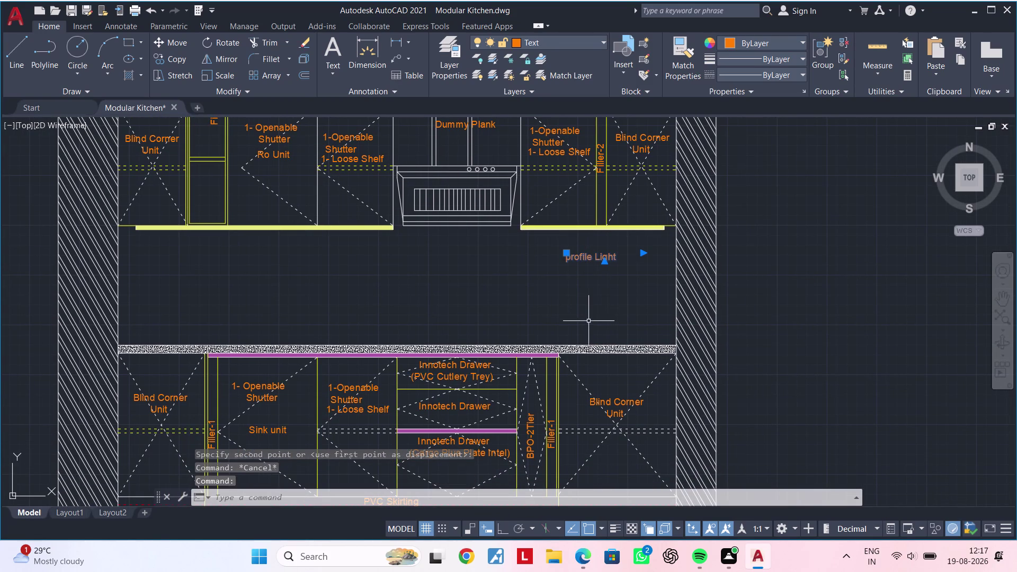
key(c)
key(o)
key(space)
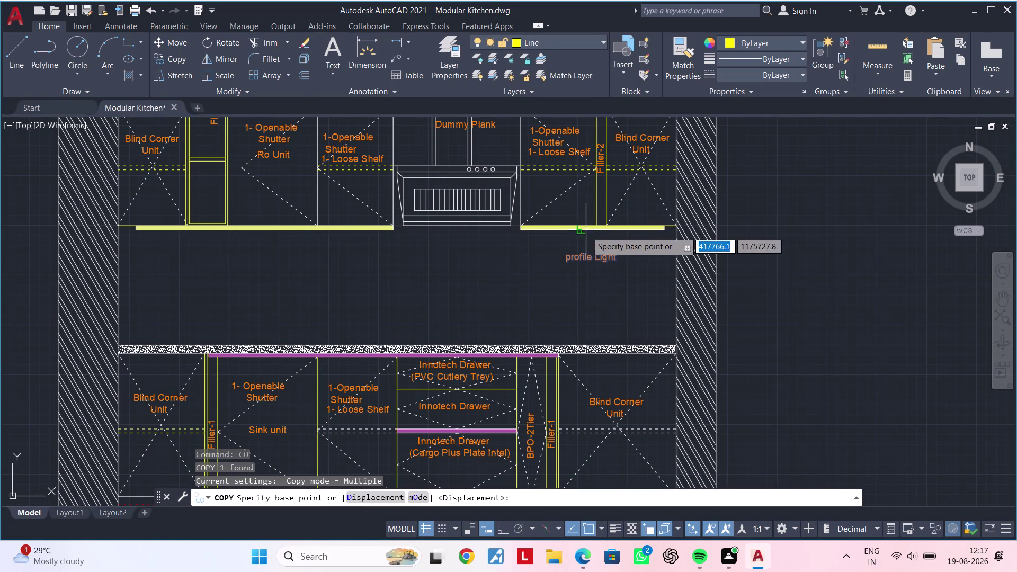
click(583, 259)
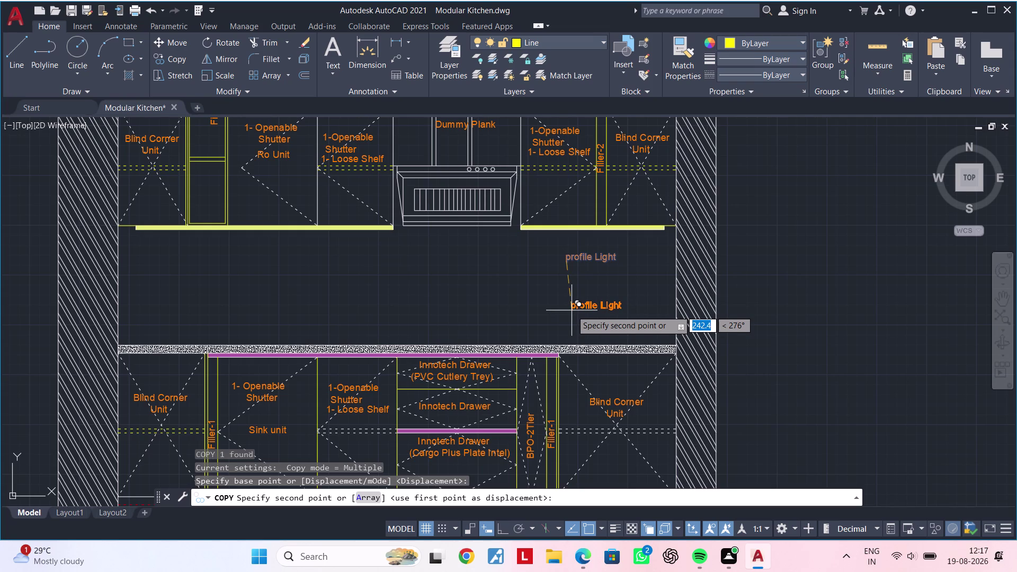
click(568, 304)
key(Escape)
key(Escape)
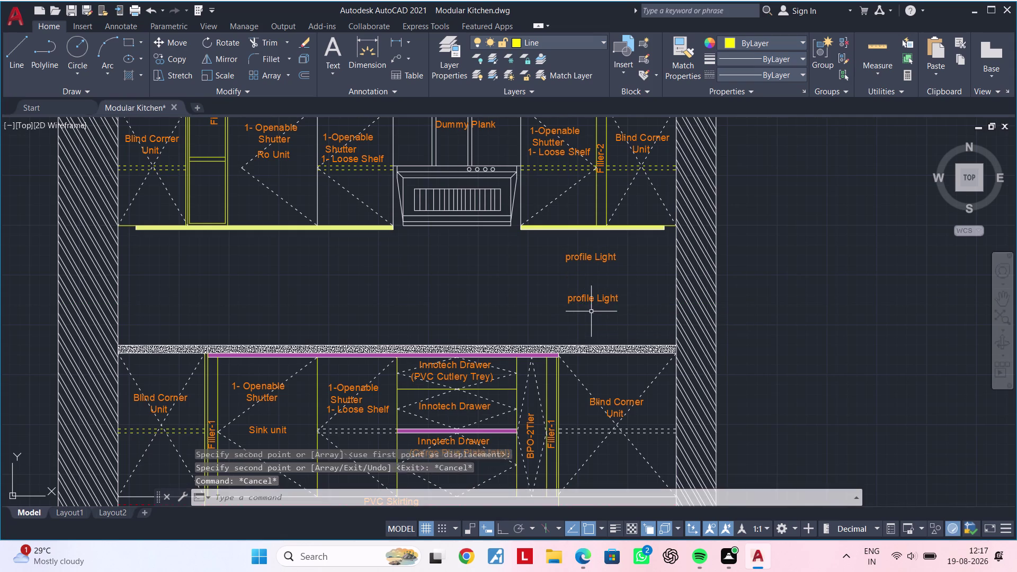
key(Escape)
middle_drag(588, 315, 611, 307)
scroll(up, 3)
Open the lower label copy for editing and delete its old text.
double_click(631, 265)
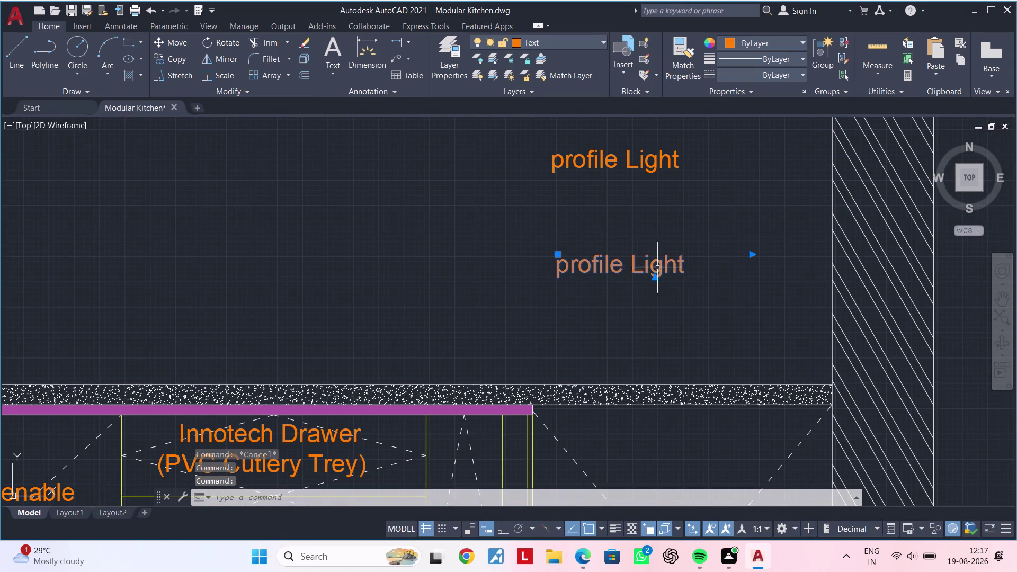
click(681, 266)
double_click(681, 266)
click(687, 265)
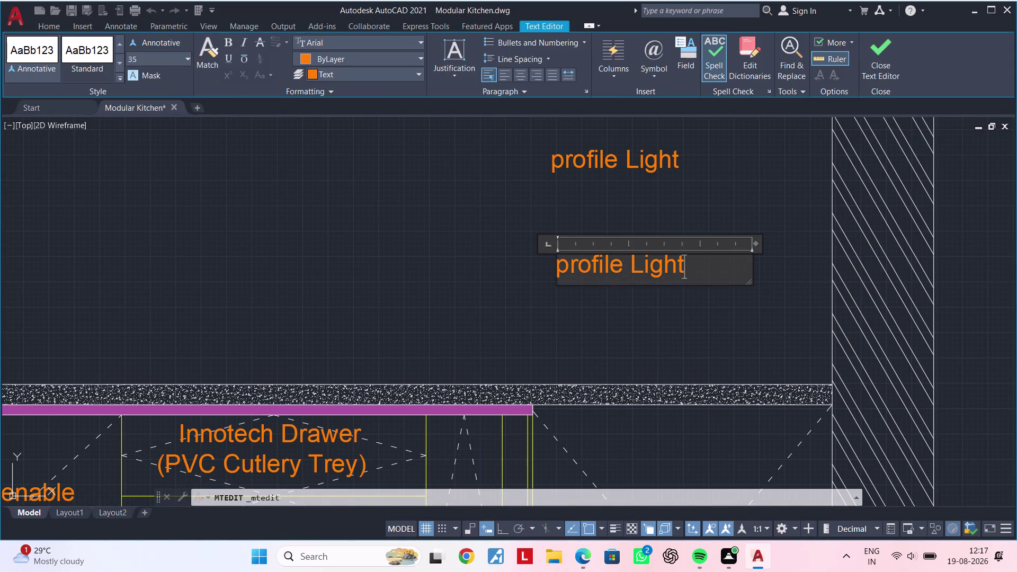
key(BackSpace)
key(BackSpace)
key(BackSpace)
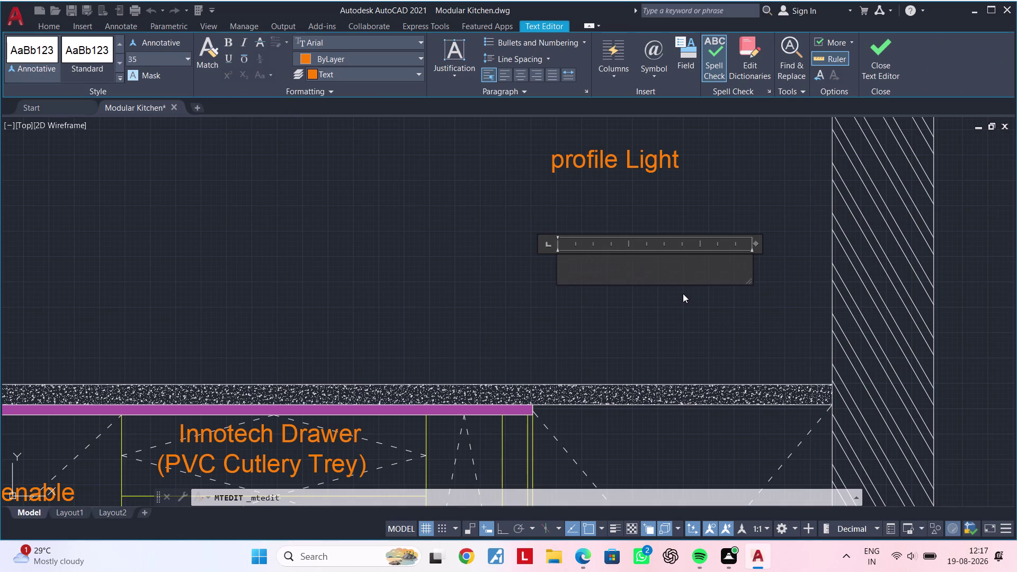
Type 'Black Splash' as the lower label's text and close the editor.
text(Bla)
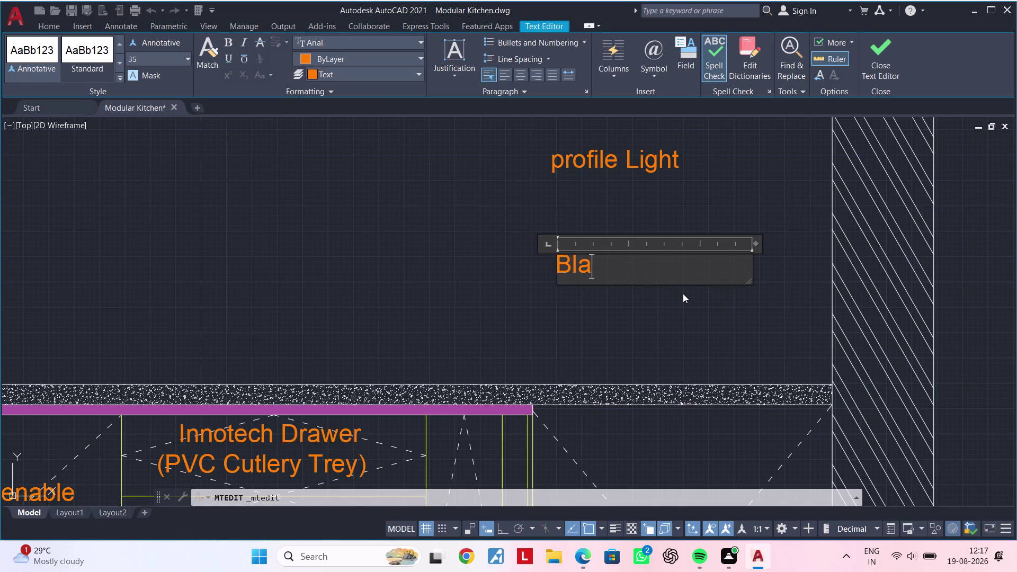
text(ck)
key(space)
text(Spla)
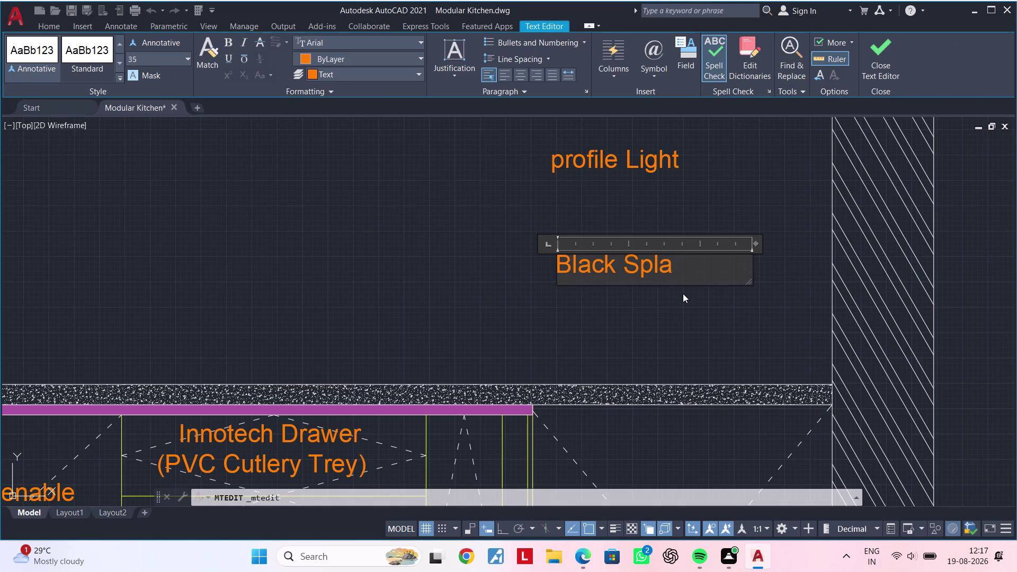
text(sh)
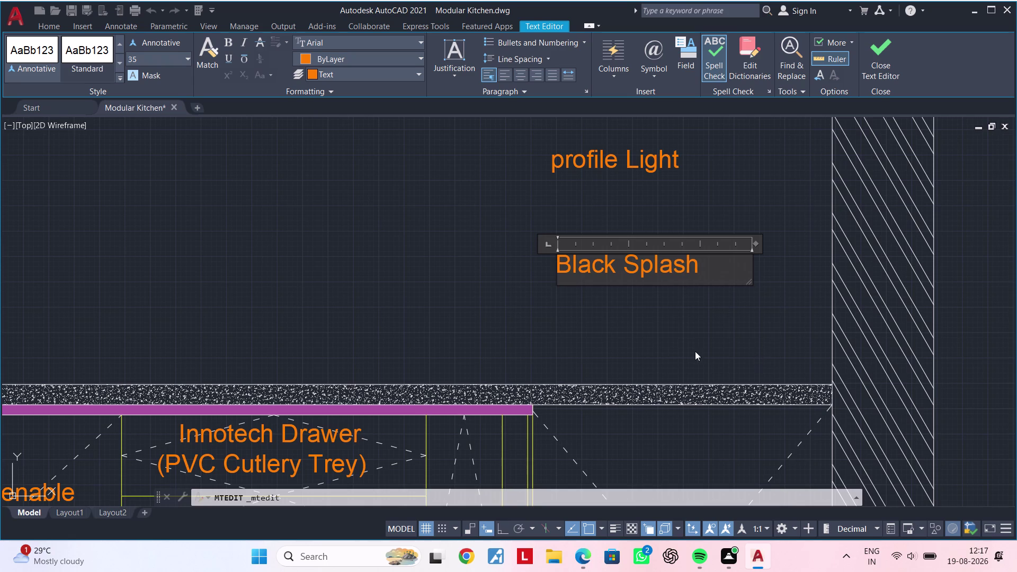
click(662, 316)
scroll(down, 3)
middle_drag(708, 325, 580, 293)
key(Escape)
key(Escape)
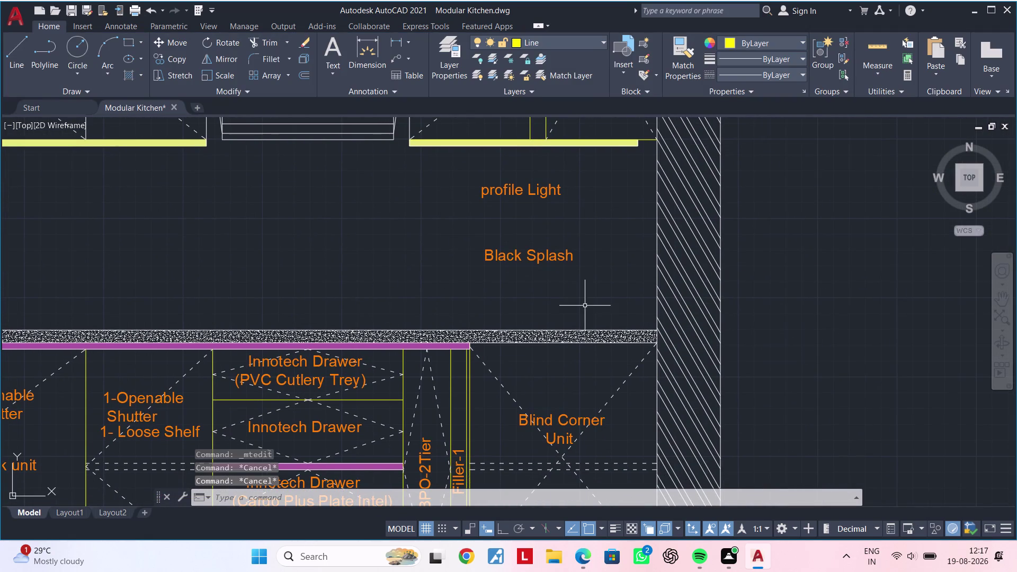
Copy the Black Splash label below itself and change the copy's text to 'CT'.
key(Escape)
click(563, 258)
key(c)
key(o)
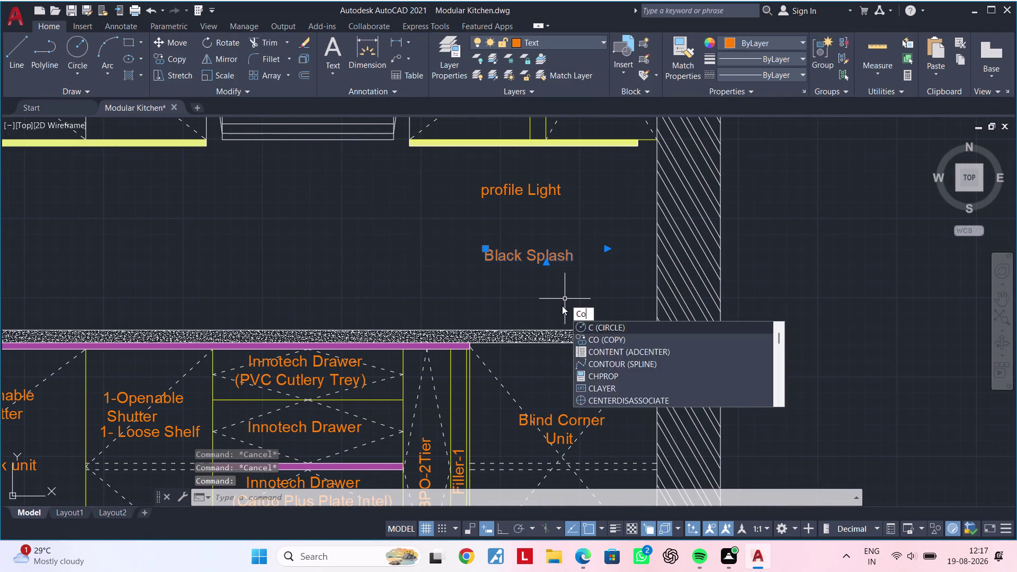
key(space)
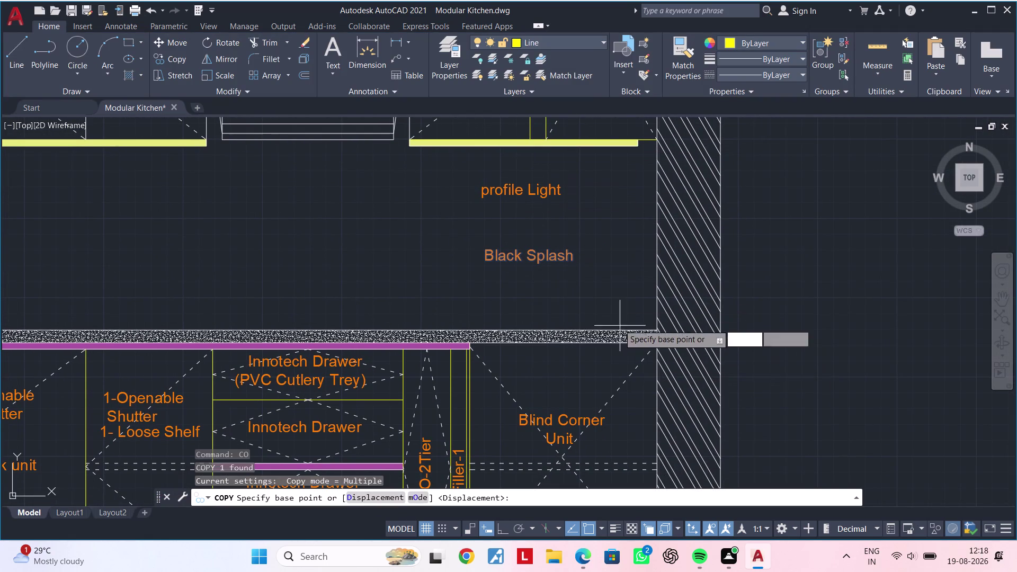
click(553, 258)
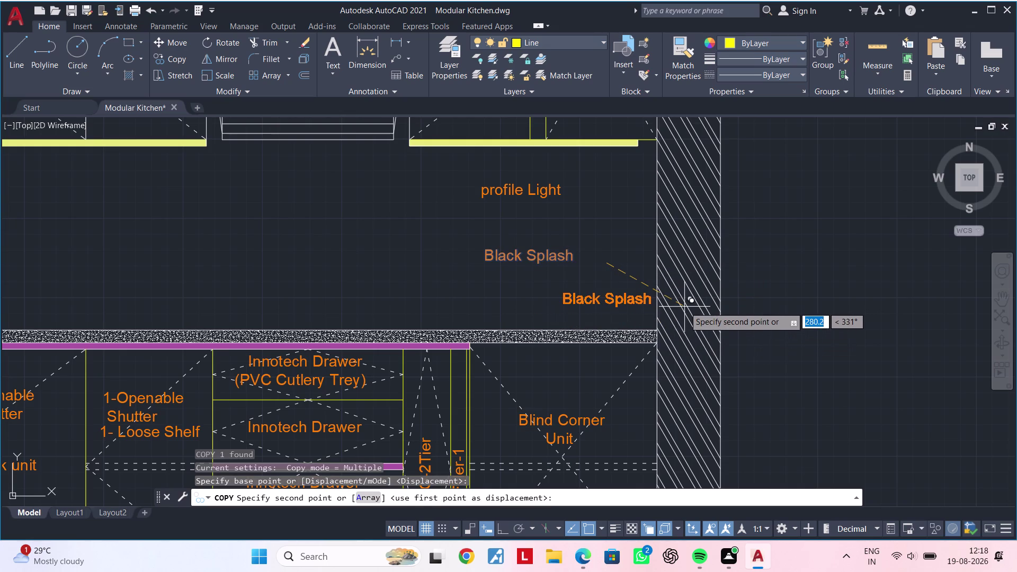
click(684, 307)
key(Escape)
key(Escape)
triple_click(647, 299)
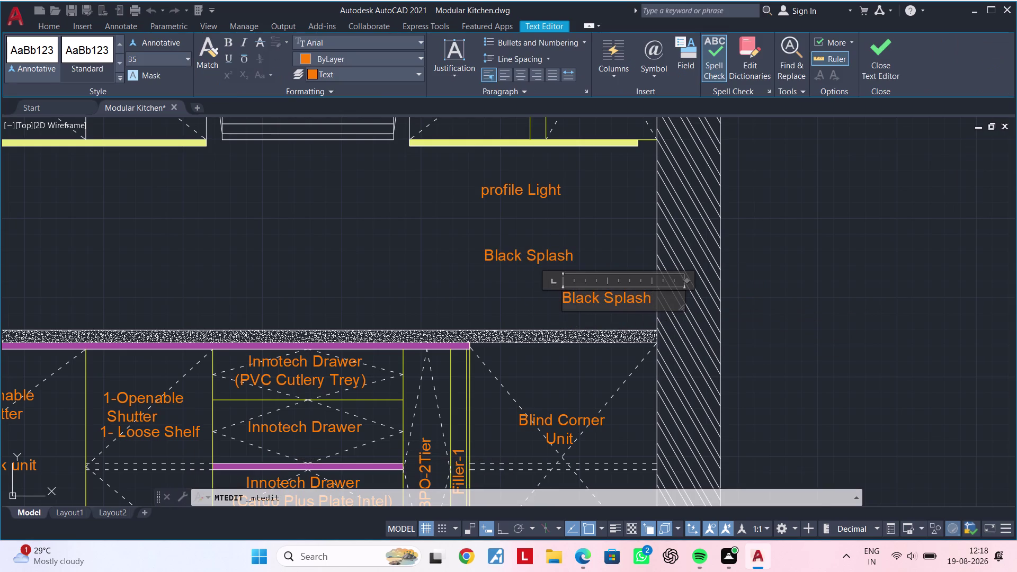
key(BackSpace)
key(BackSpace)
key(BackSpace)
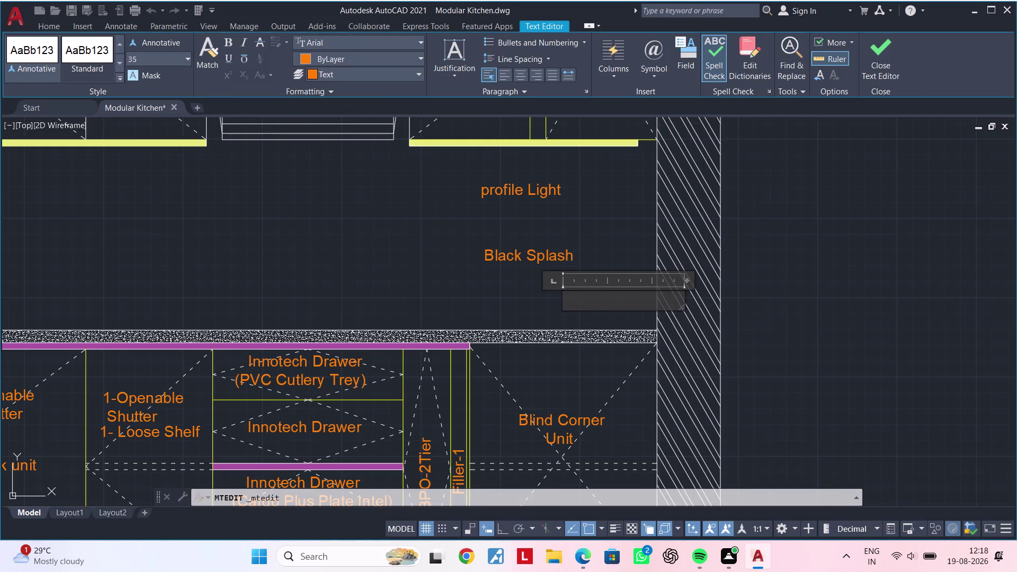
text(CT)
click(532, 305)
Copy the profile Light label to beneath the left wall cabinets.
scroll(down, 3)
middle_drag(414, 283, 665, 283)
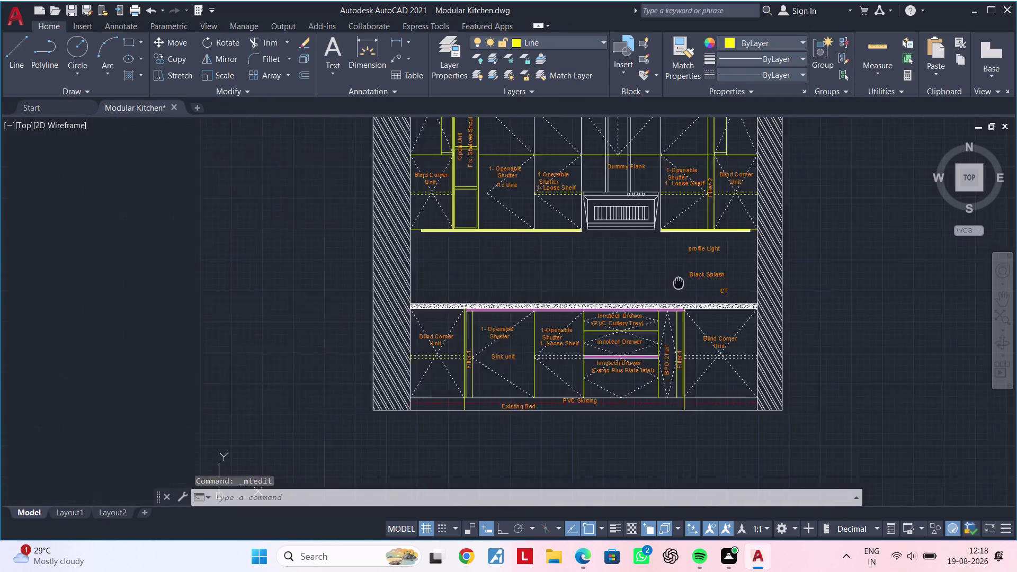
middle_drag(666, 282, 738, 283)
middle_drag(619, 254, 670, 254)
middle_drag(663, 255, 512, 282)
key(Escape)
key(Escape)
key(Escape)
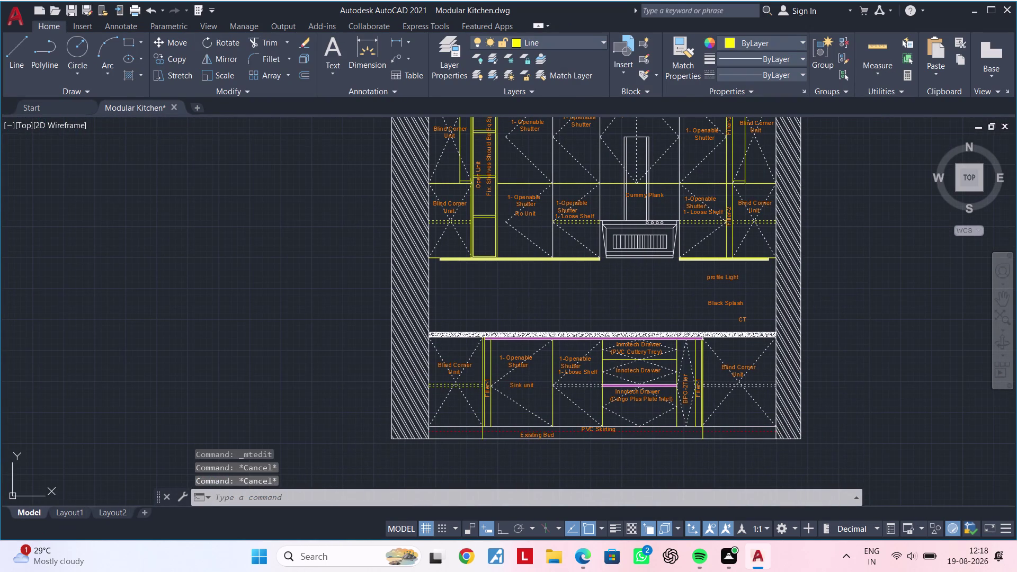
key(Escape)
key(Escape)
click(721, 273)
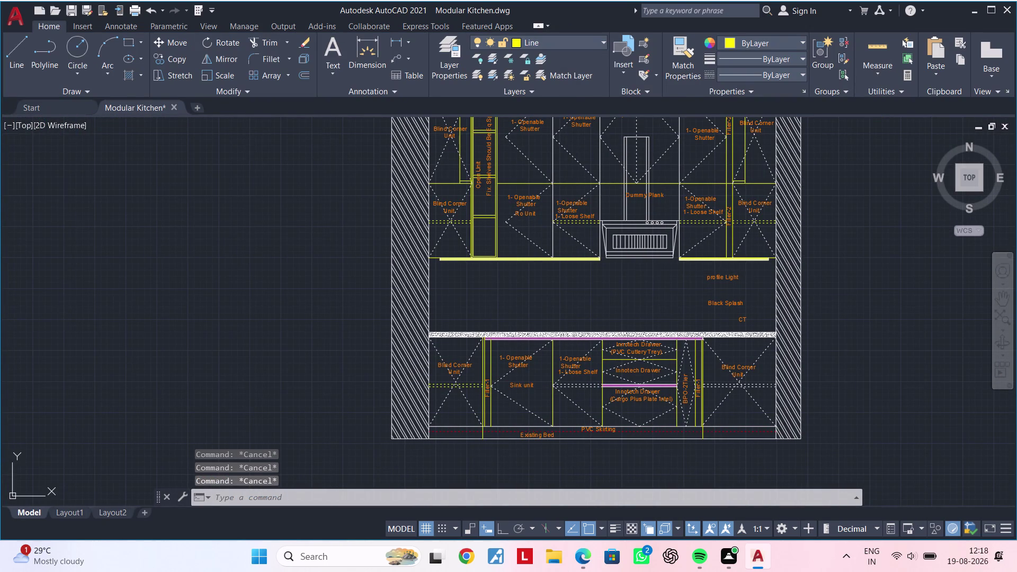
text(CO)
key(space)
click(716, 282)
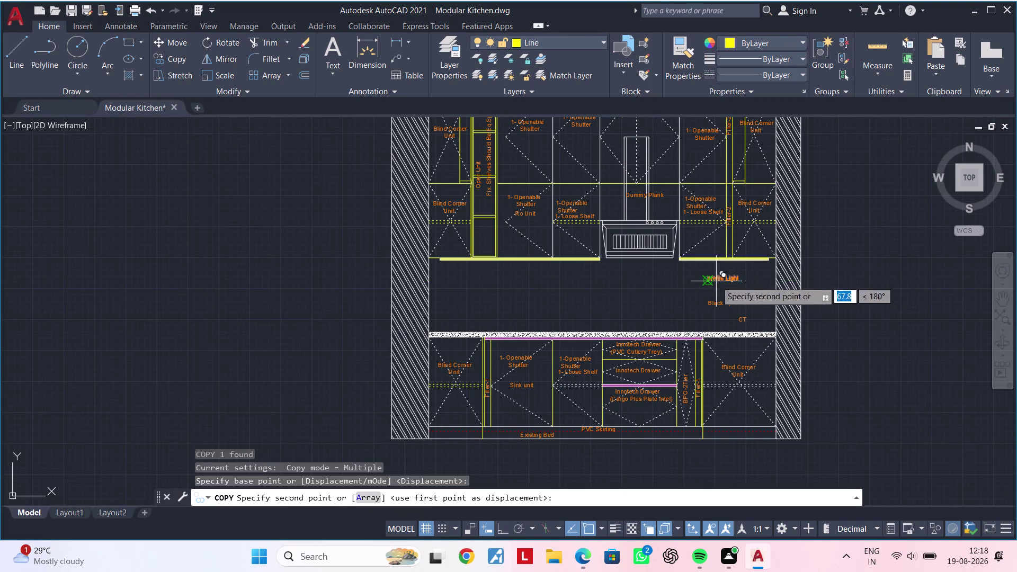
click(488, 276)
key(Escape)
Clear any active command and select the new CT label.
middle_drag(559, 282, 487, 324)
key(Escape)
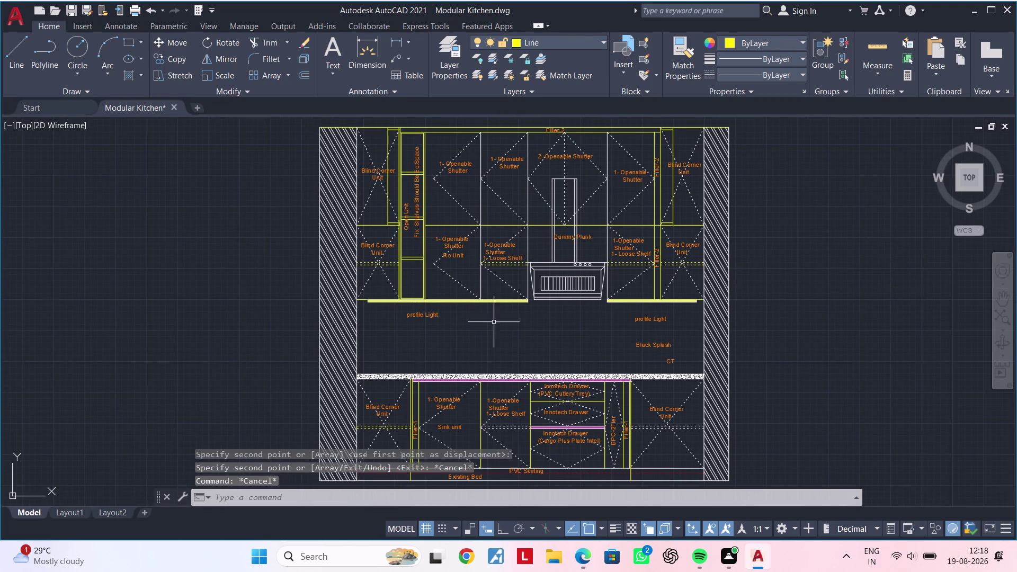
key(Escape)
key(Escape)
key(Escape)
key(Escape)
key(Escape)
key(Escape)
key(Escape)
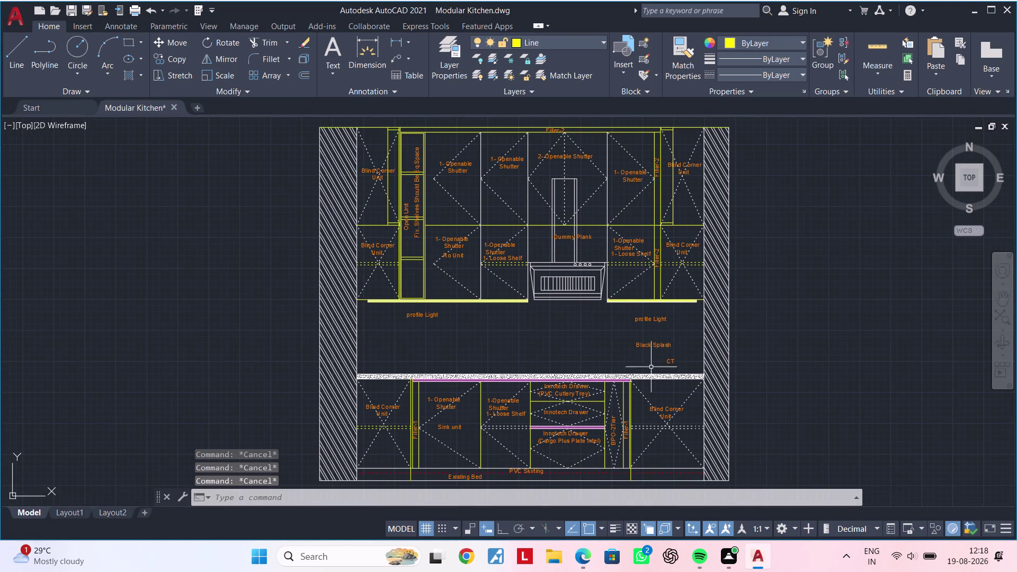
scroll(up, 3)
click(682, 360)
Copy the CT label to the bottom of the left wall cabinet.
key(c)
key(o)
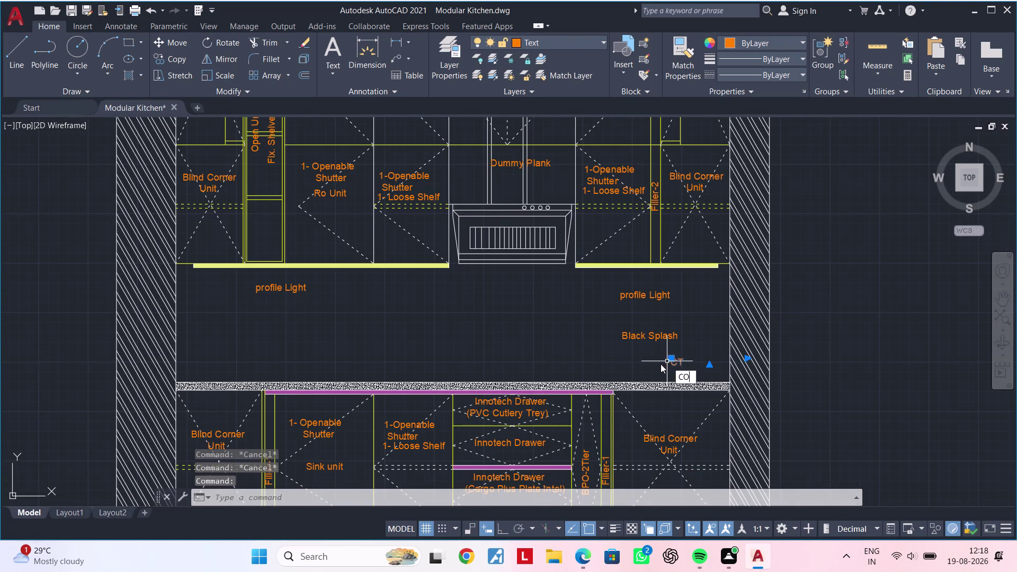
key(space)
click(660, 363)
middle_drag(427, 336, 710, 397)
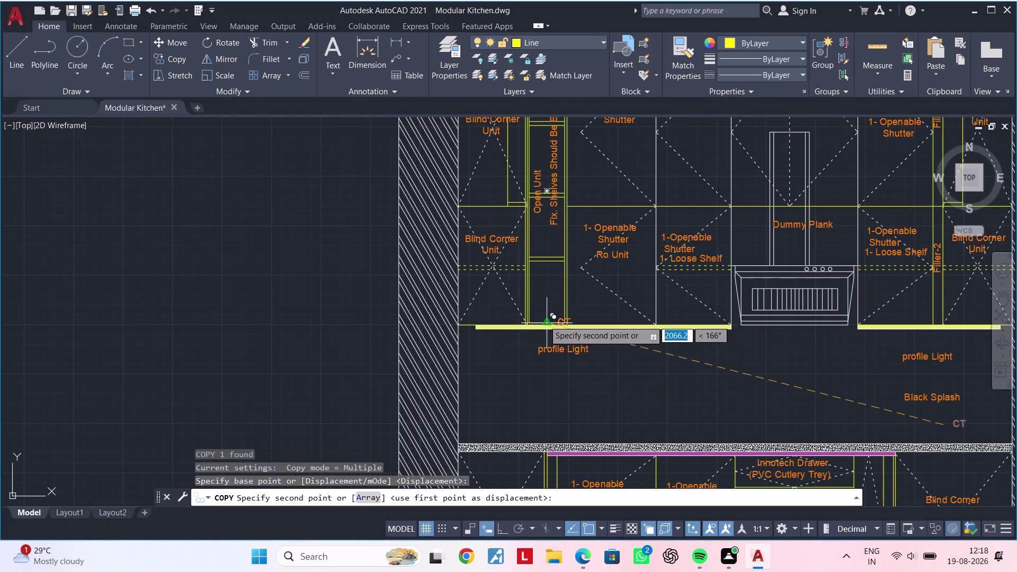
scroll(up, 3)
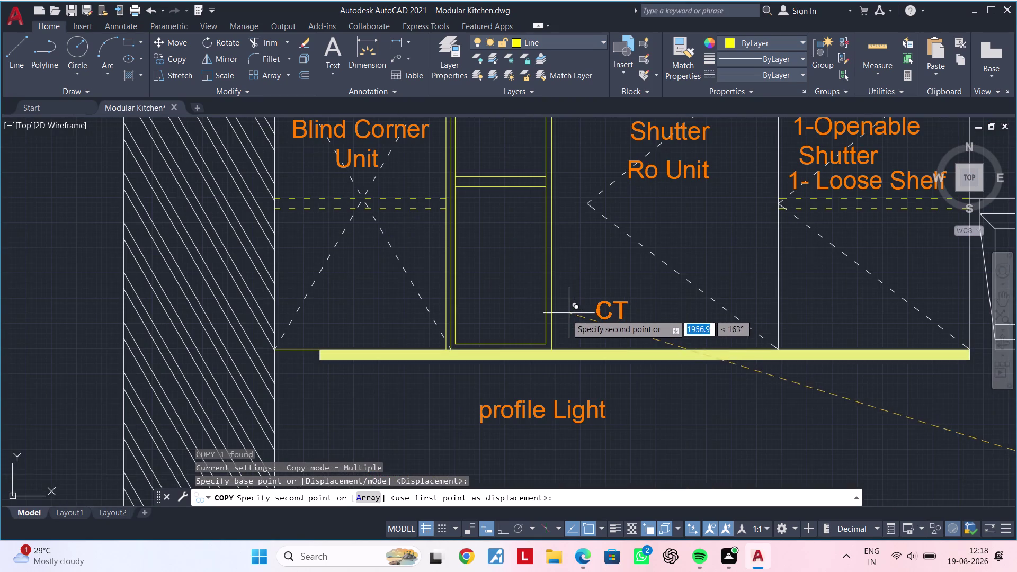
click(542, 324)
key(Escape)
key(Escape)
click(591, 324)
click(566, 327)
key(Escape)
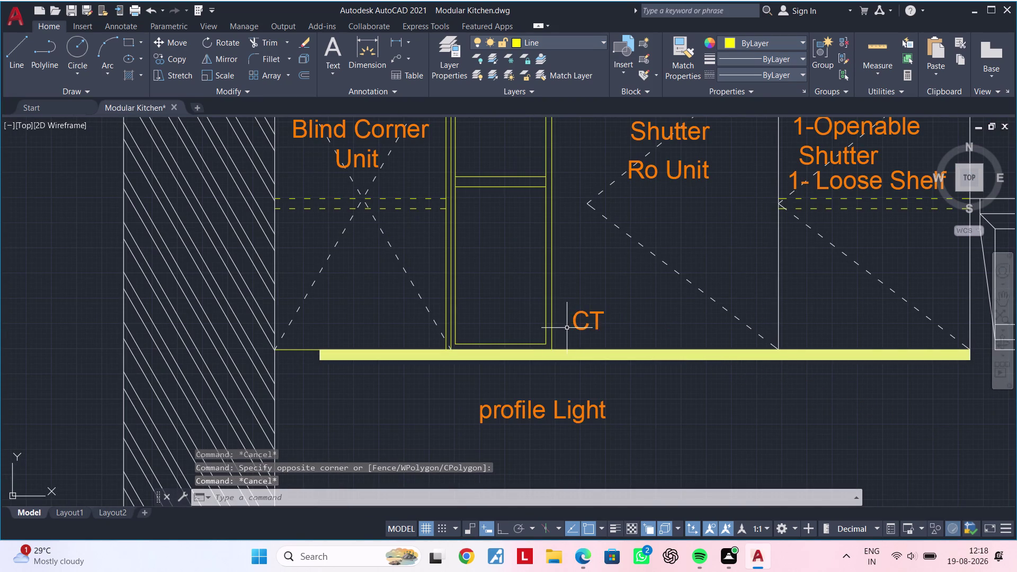
Reword the copied label to 'S2' and select it.
double_click(582, 328)
click(621, 320)
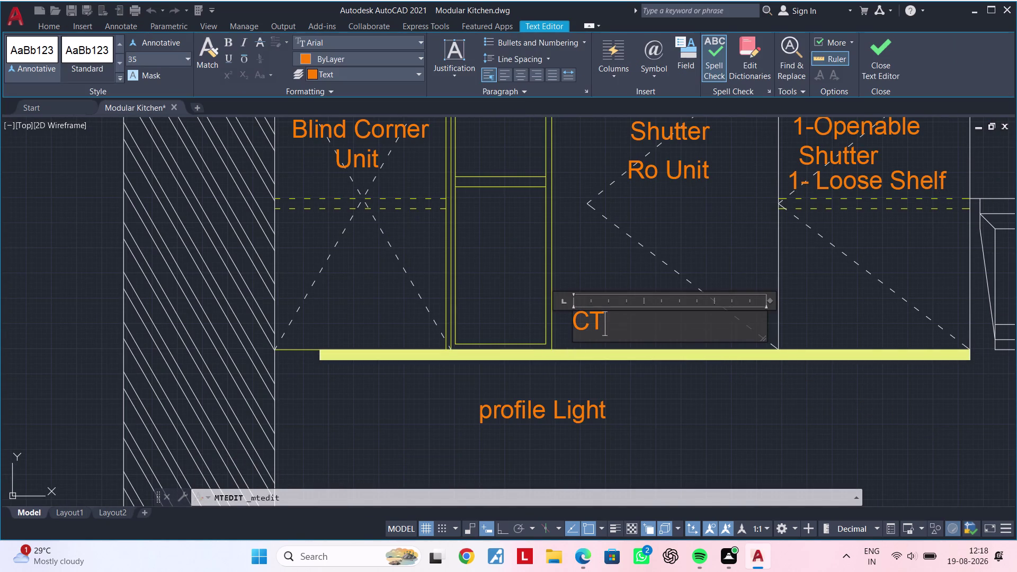
key(BackSpace)
key(BackSpace)
key(BackSpace)
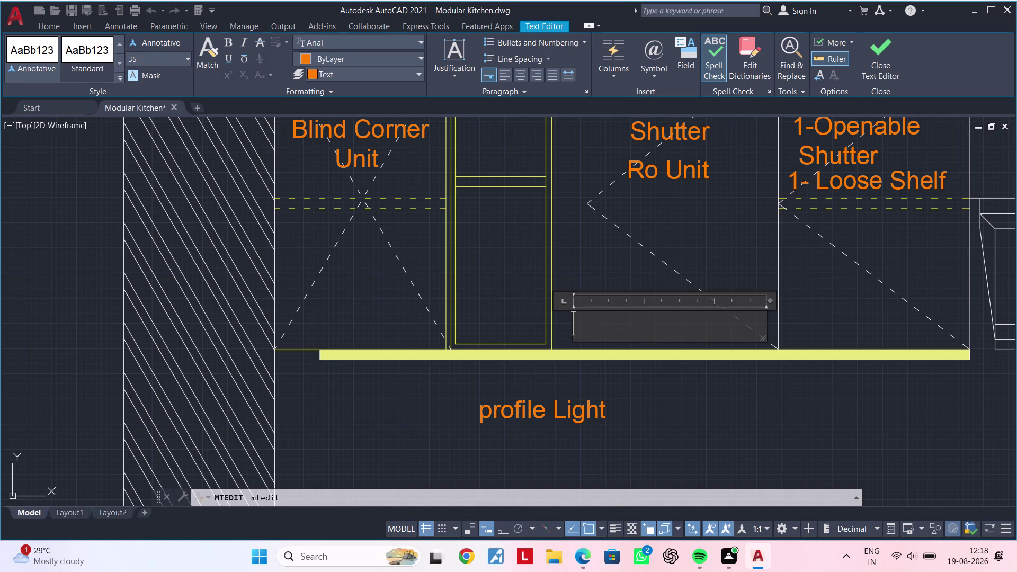
key(shift+s)
key(BackSpace)
key(s)
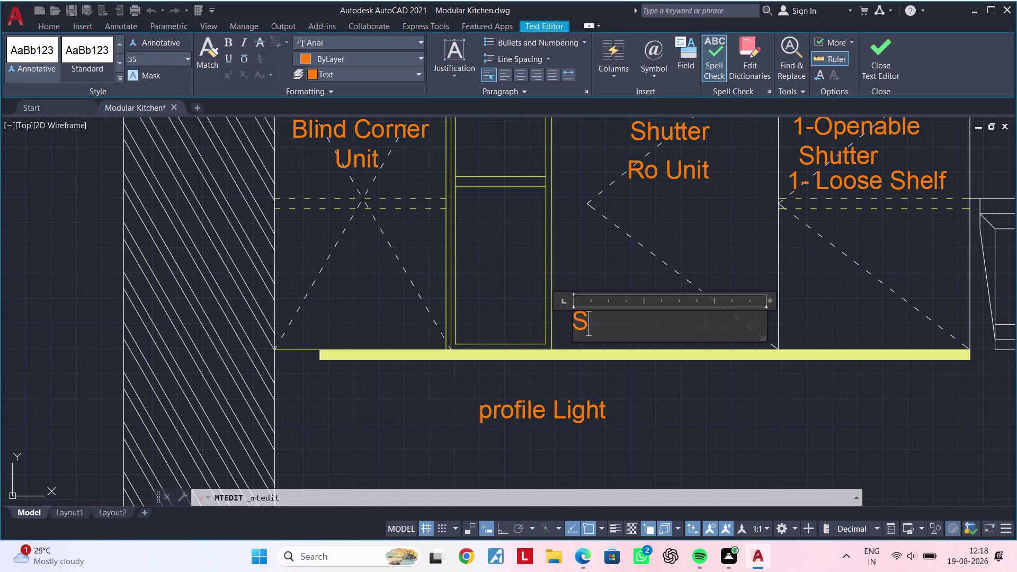
key(2)
click(711, 389)
key(Escape)
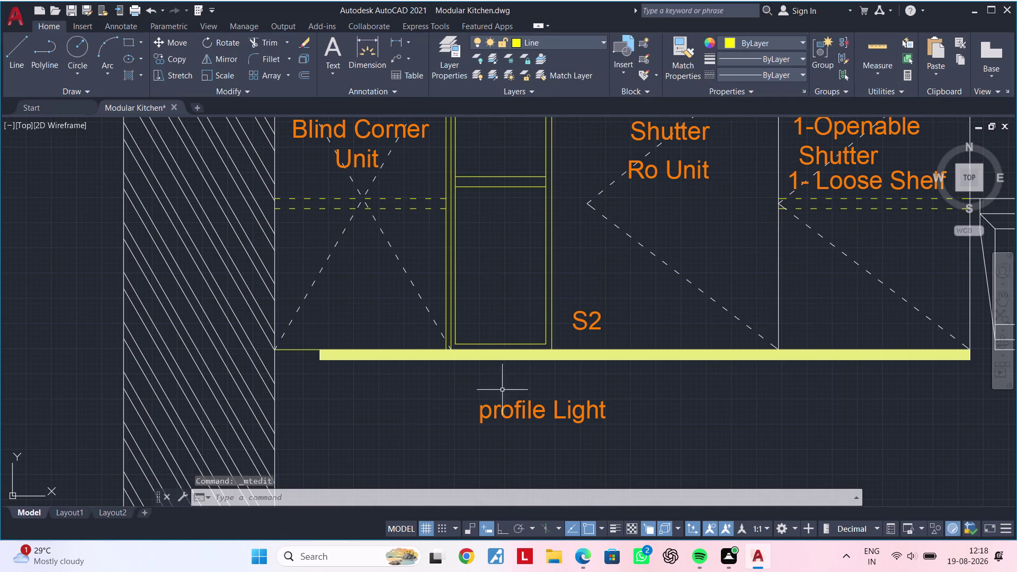
click(585, 329)
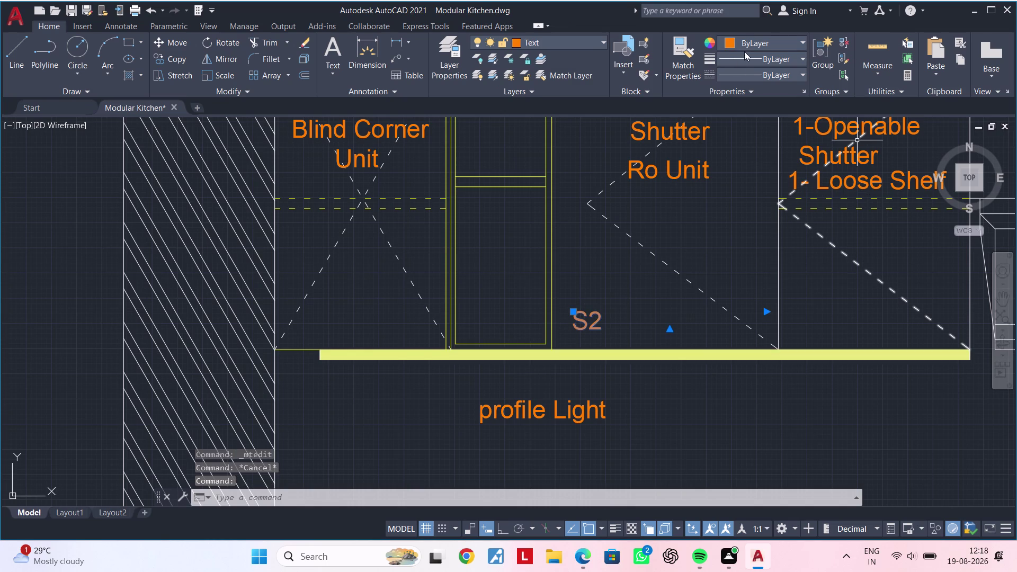
Make the S2 label red and begin copying it from a base point.
click(745, 46)
click(764, 119)
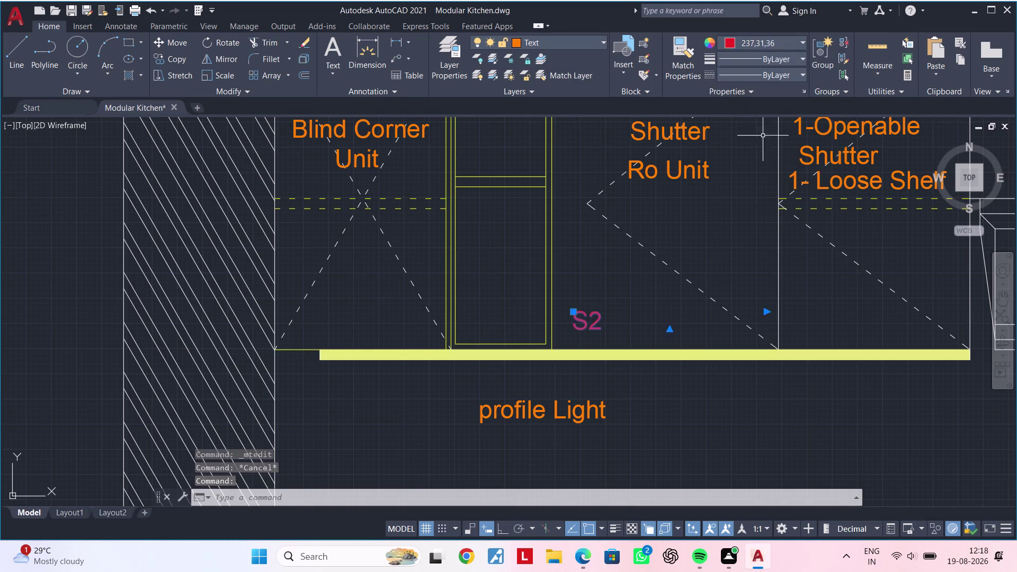
key(Escape)
click(580, 325)
key(c)
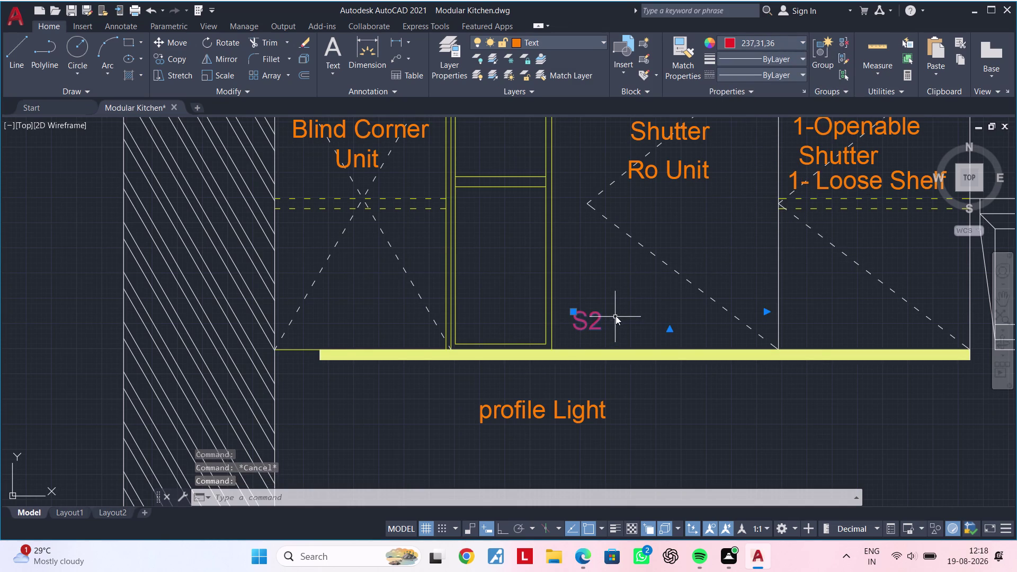
key(o)
key(space)
click(569, 304)
Place S2 copies along the right wall cabinets and at the Filler-2 joints.
scroll(down, 3)
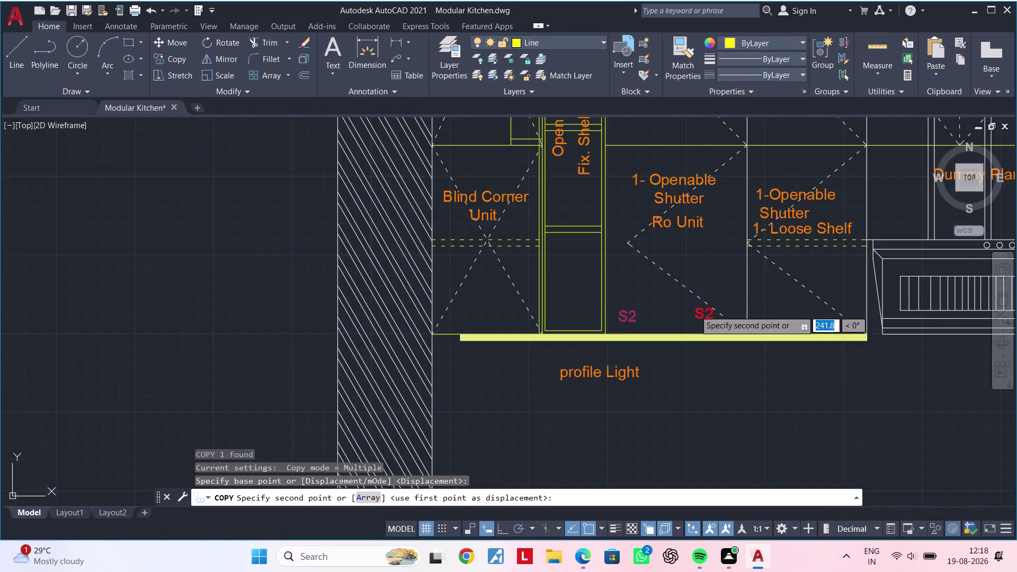
middle_drag(696, 313, 503, 322)
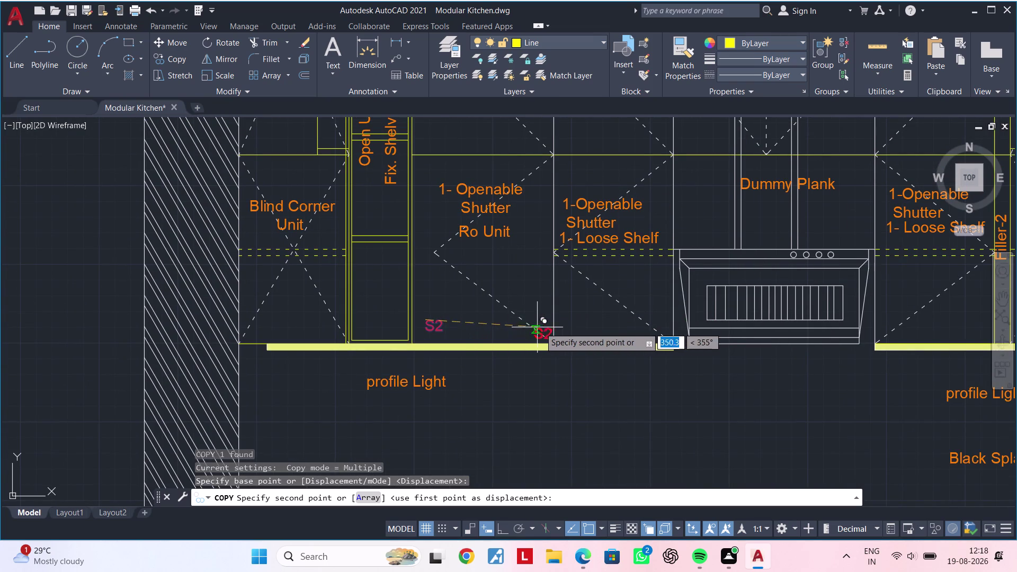
click(567, 324)
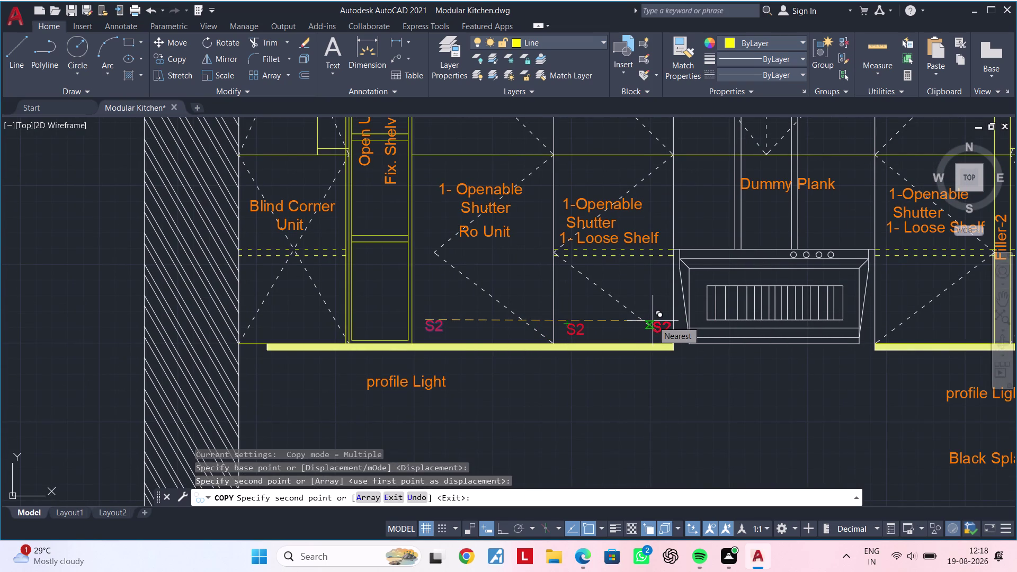
middle_drag(581, 330, 231, 344)
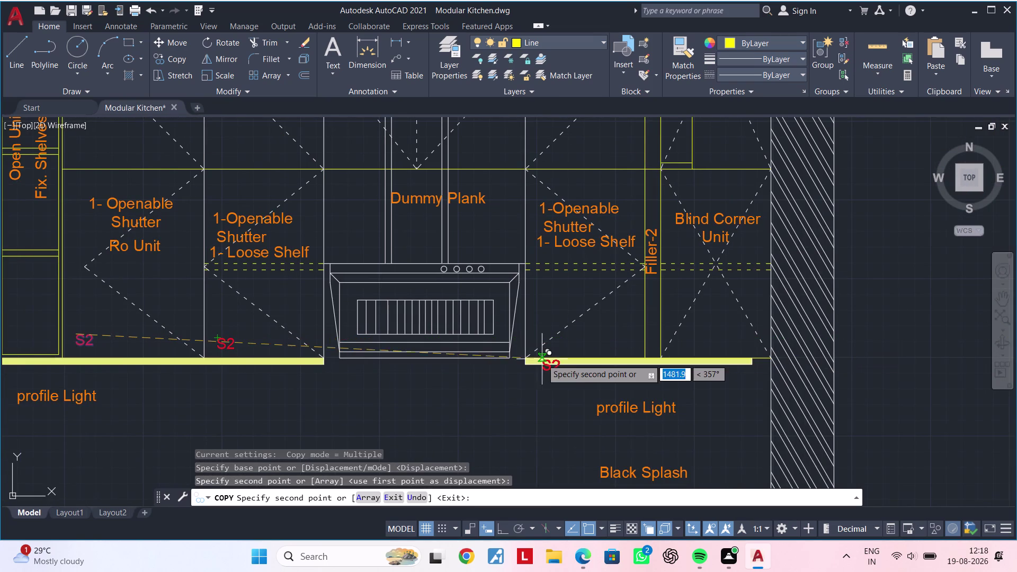
scroll(up, 3)
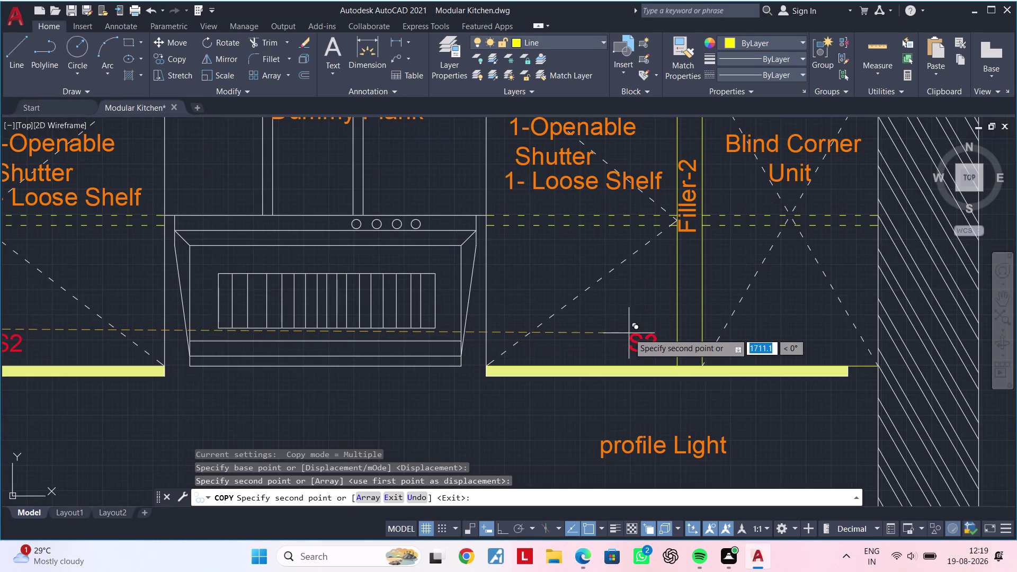
click(629, 334)
click(678, 337)
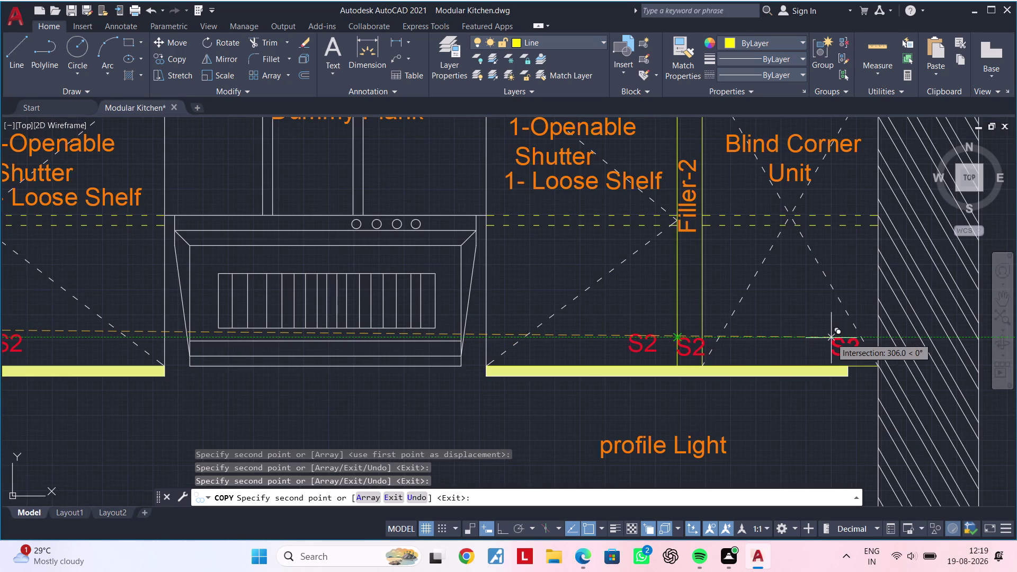
middle_drag(786, 337, 801, 469)
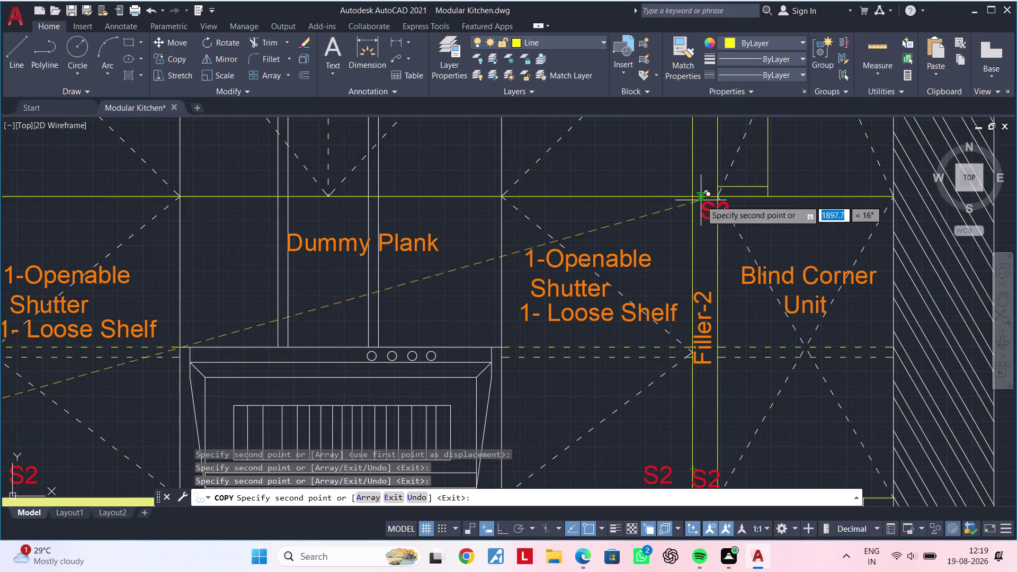
middle_drag(700, 205, 717, 322)
click(706, 289)
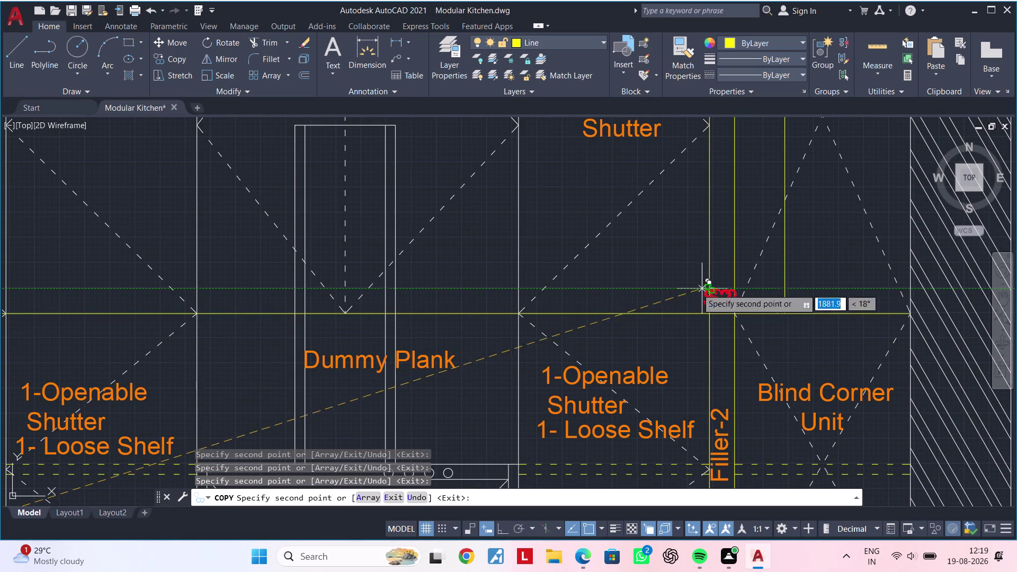
click(670, 288)
Place S2 copies at the Dummy Plank joint, between shutters, and beside the open unit.
middle_drag(569, 292, 800, 275)
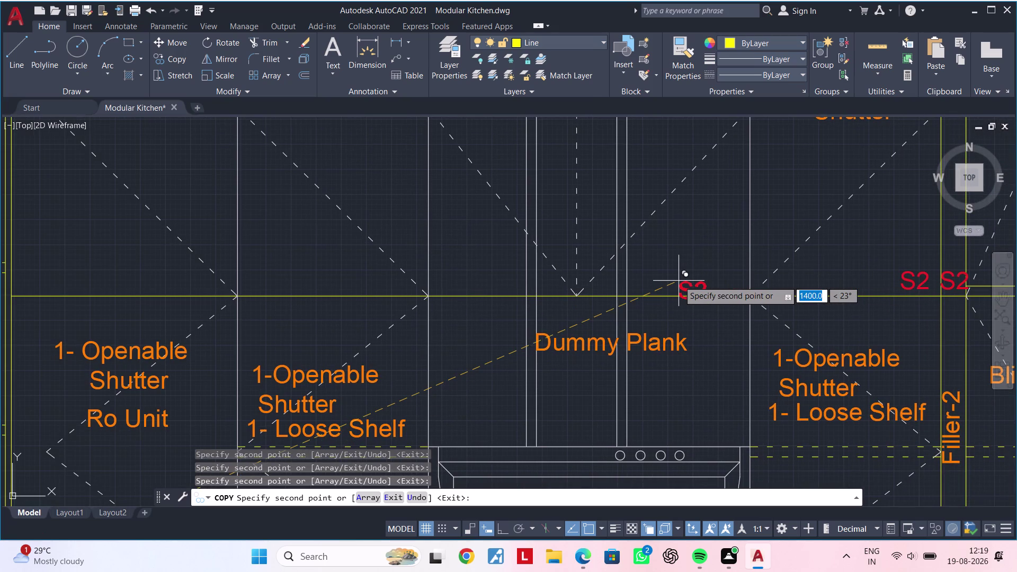
click(705, 271)
middle_drag(494, 292, 644, 290)
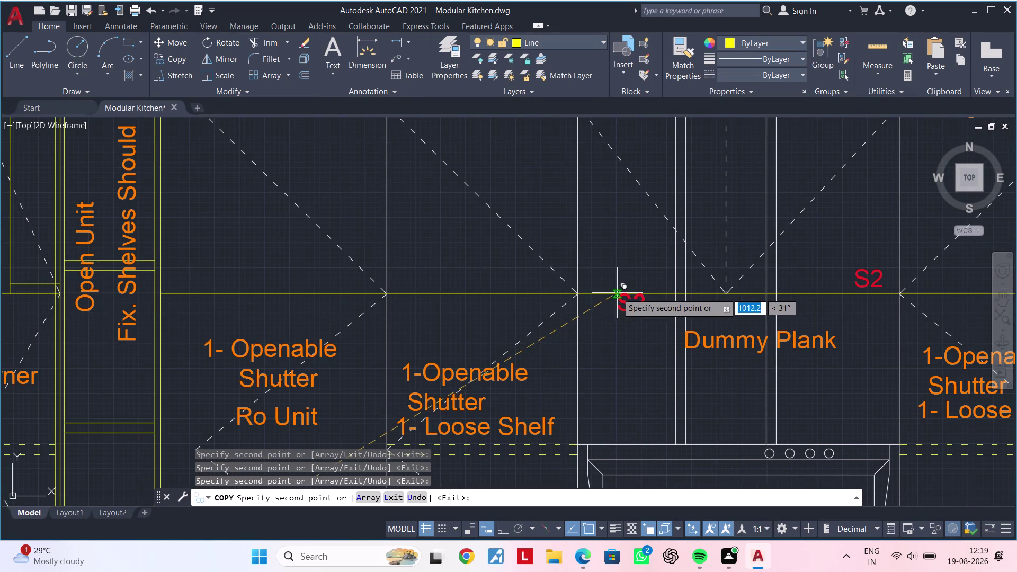
middle_drag(617, 293, 764, 292)
click(733, 270)
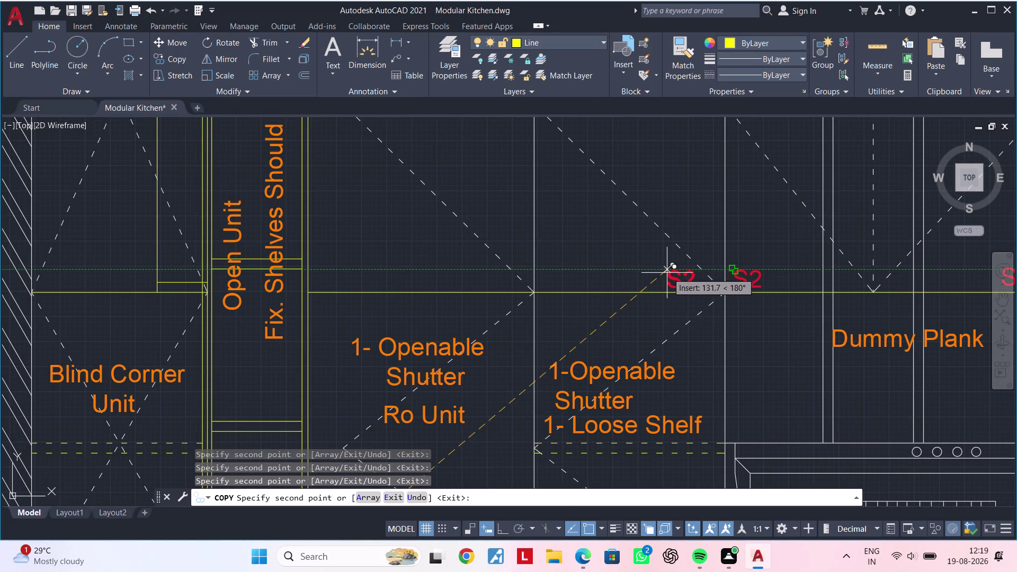
click(666, 273)
middle_drag(430, 285, 698, 284)
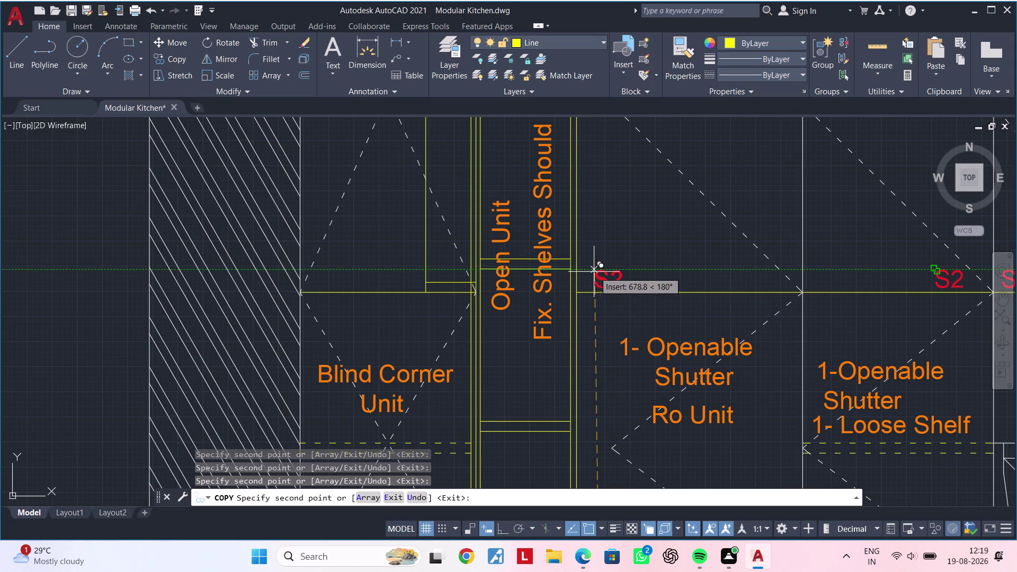
click(592, 271)
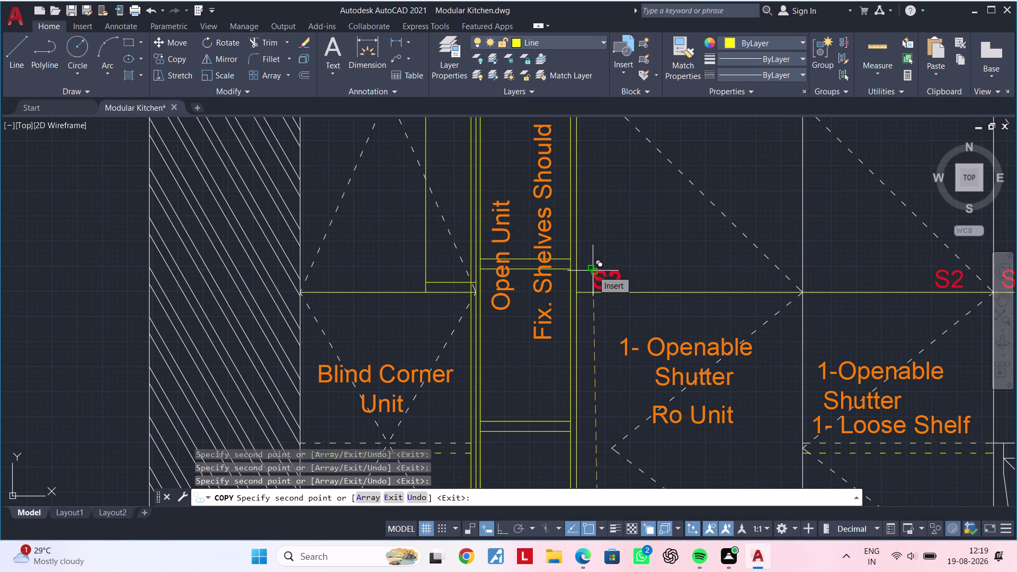
Place S2 copies under the top Filler-2 and beside the open unit.
scroll(down, 3)
middle_drag(804, 287, 519, 341)
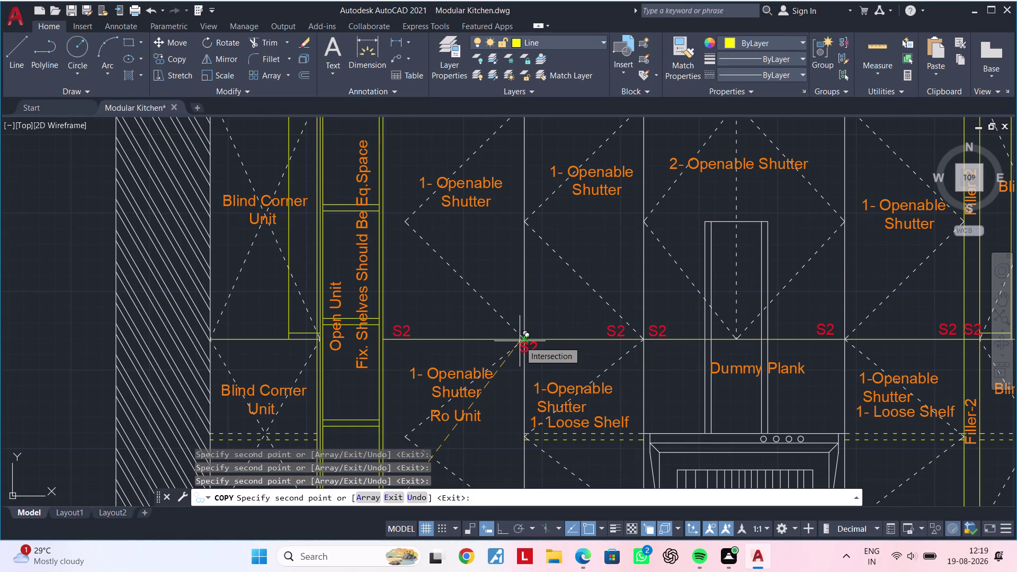
middle_drag(547, 331, 565, 423)
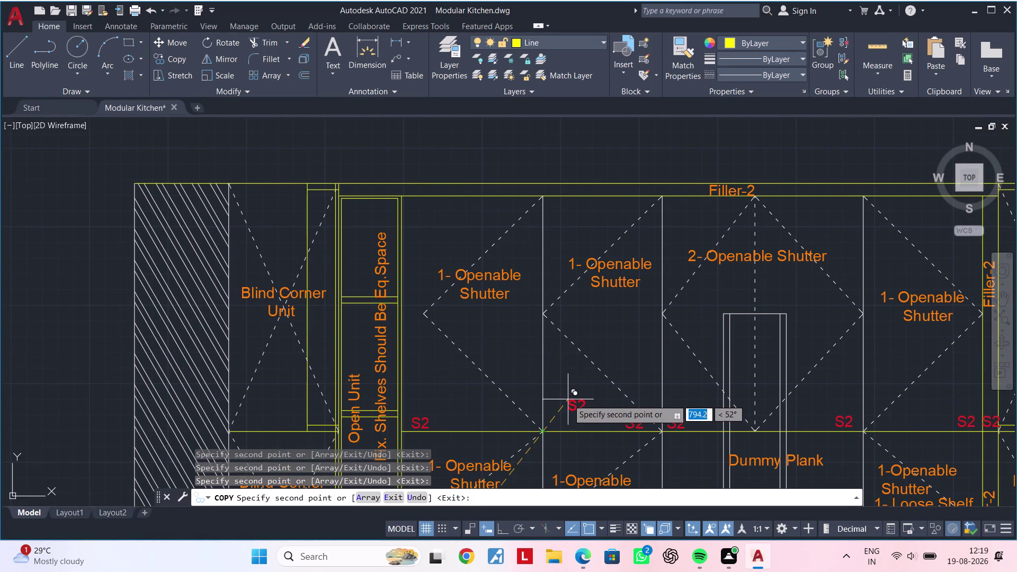
scroll(up, 3)
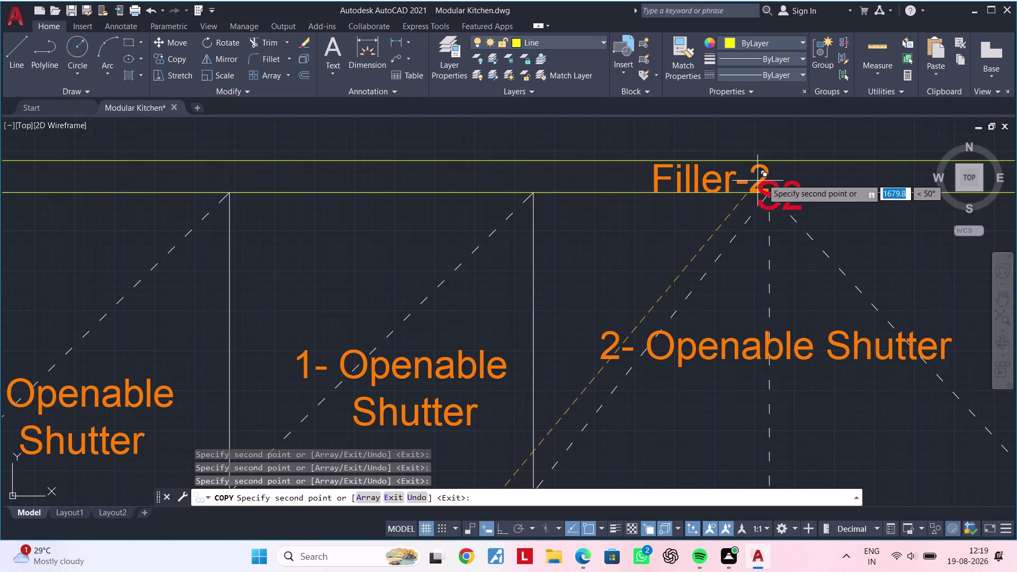
click(797, 168)
scroll(down, 3)
middle_drag(747, 290, 567, 288)
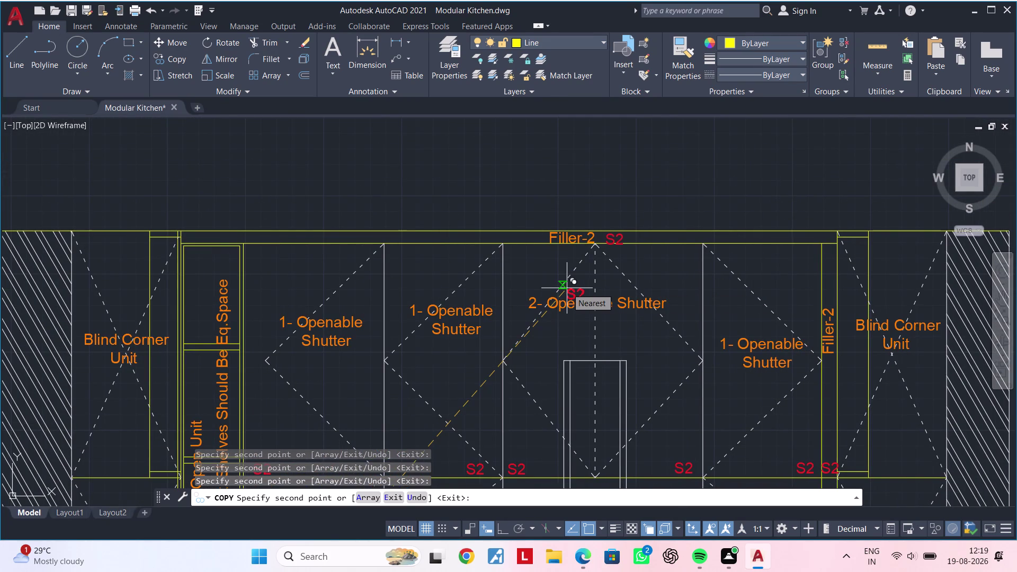
middle_drag(562, 288, 886, 290)
scroll(up, 3)
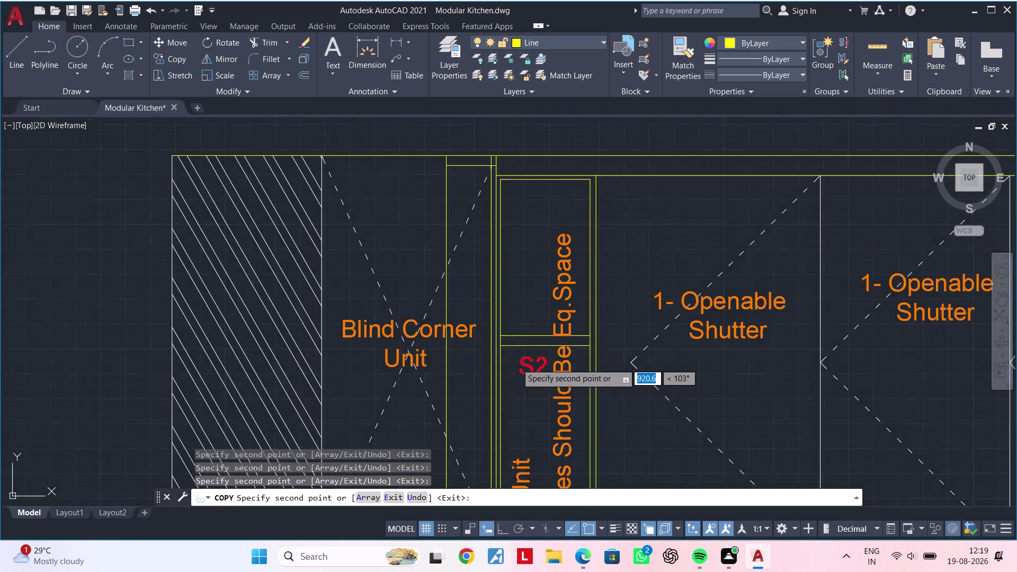
scroll(up, 3)
click(506, 347)
Stop placing marker copies and change the marker beside the open unit to S3.
key(Escape)
double_click(544, 363)
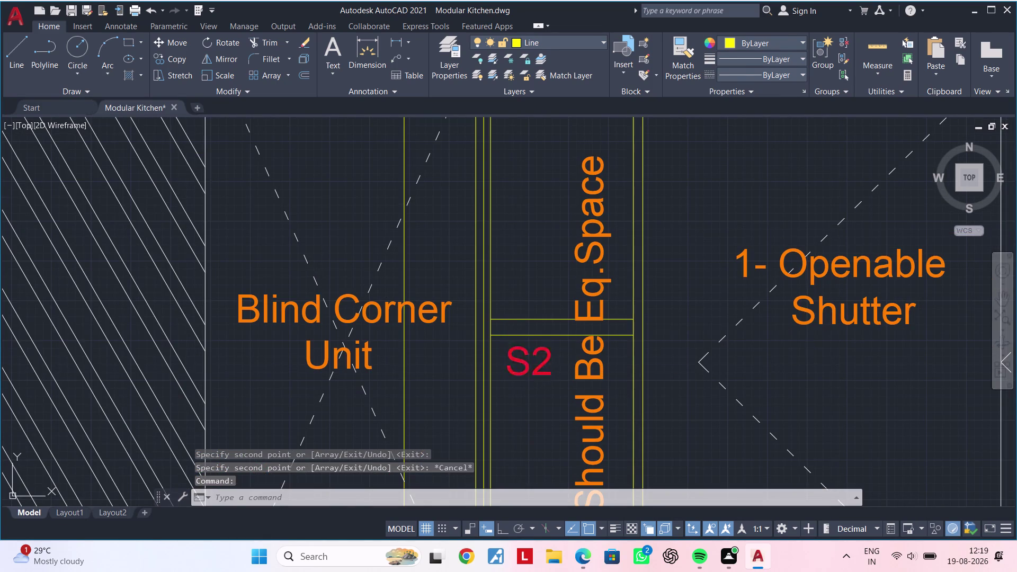
key(BackSpace)
key(3)
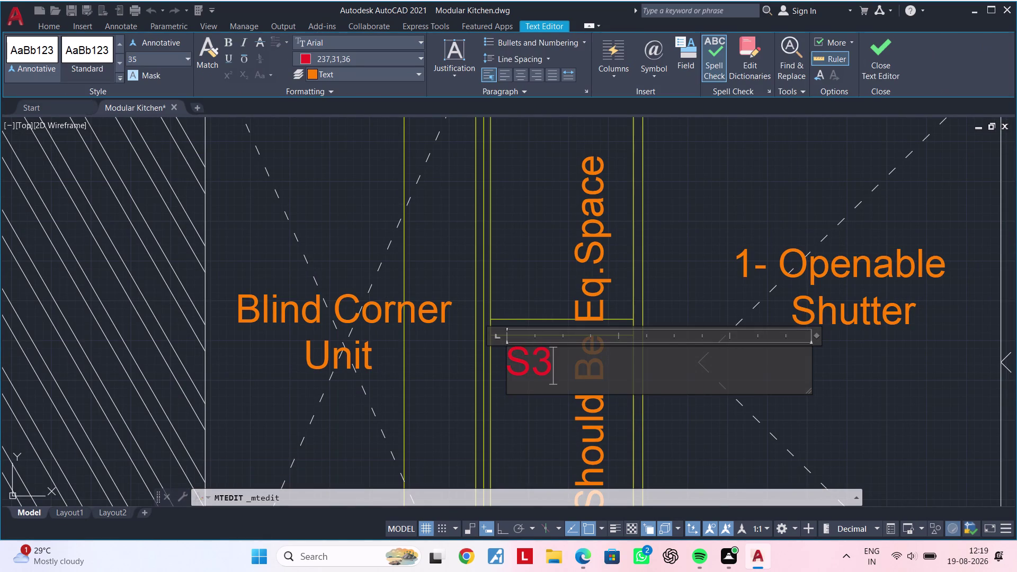
click(516, 451)
Move the S2 marker between the shutter units to the left shutter joint.
scroll(down, 3)
middle_drag(652, 443, 564, 277)
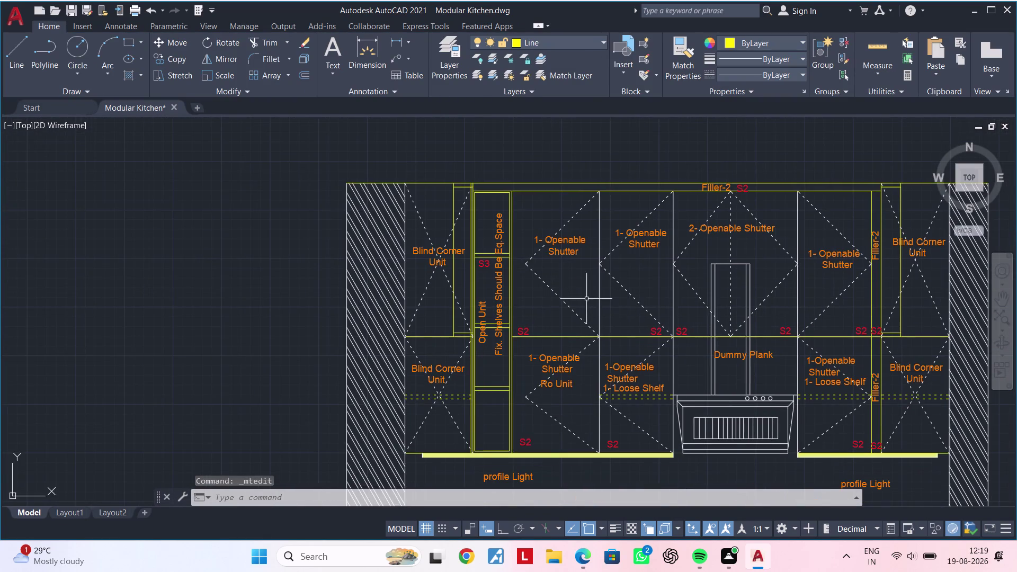
scroll(up, 3)
middle_drag(415, 226, 609, 342)
click(529, 269)
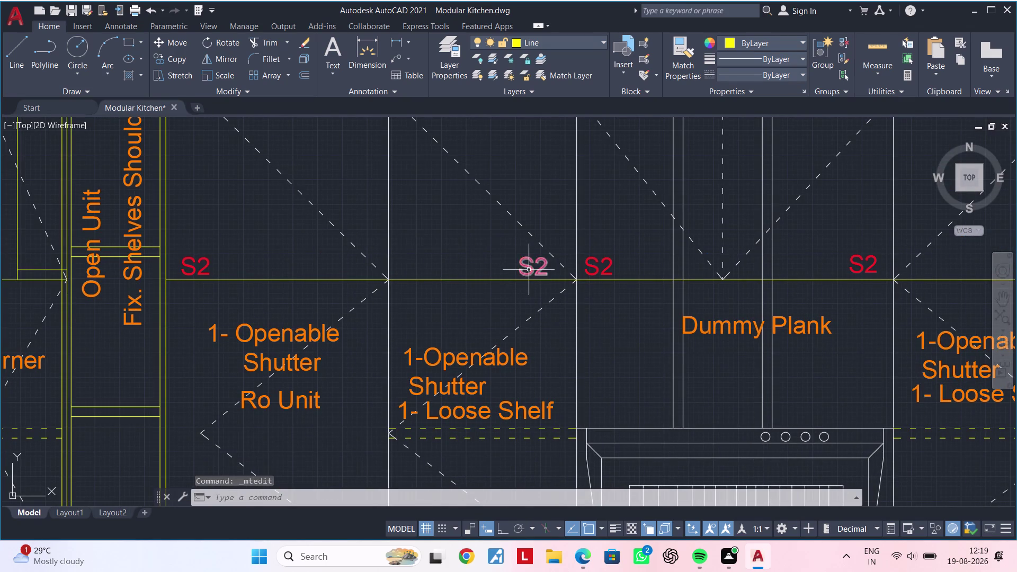
key(m)
key(space)
click(521, 274)
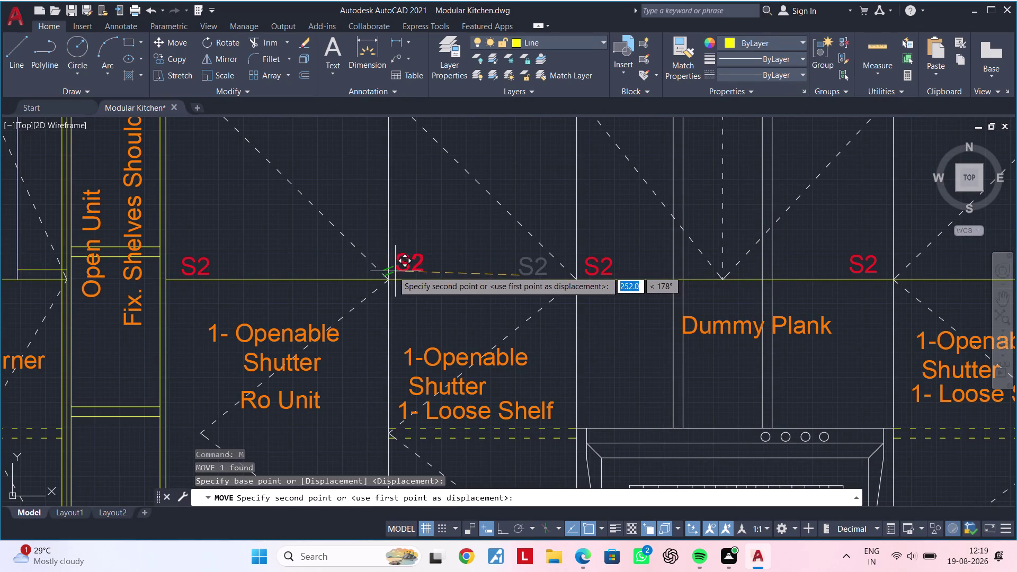
click(396, 273)
key(Escape)
Copy the S2 marker down beside Filler-1 in the base cabinets.
click(409, 272)
key(c)
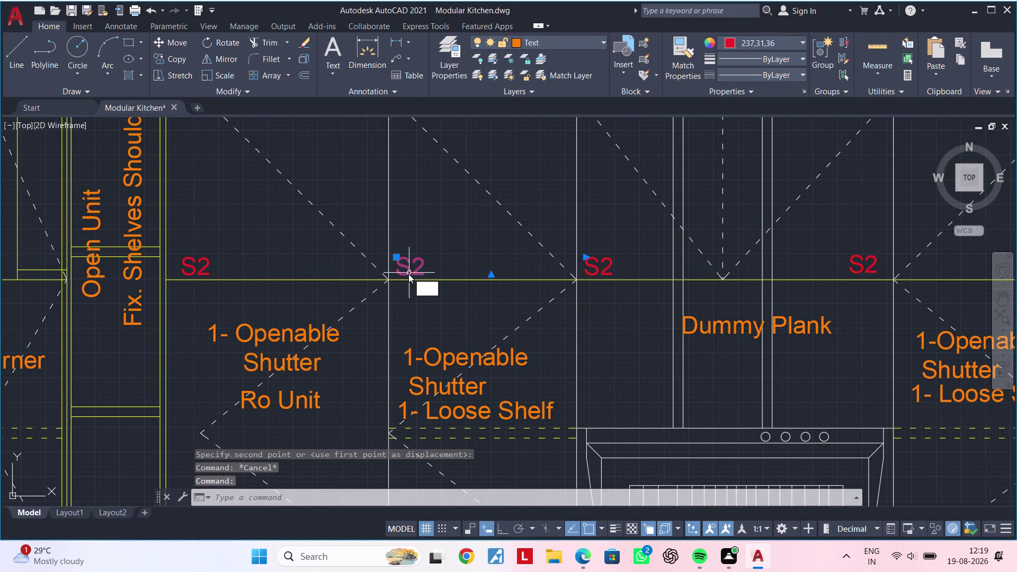
key(o)
click(407, 275)
key(space)
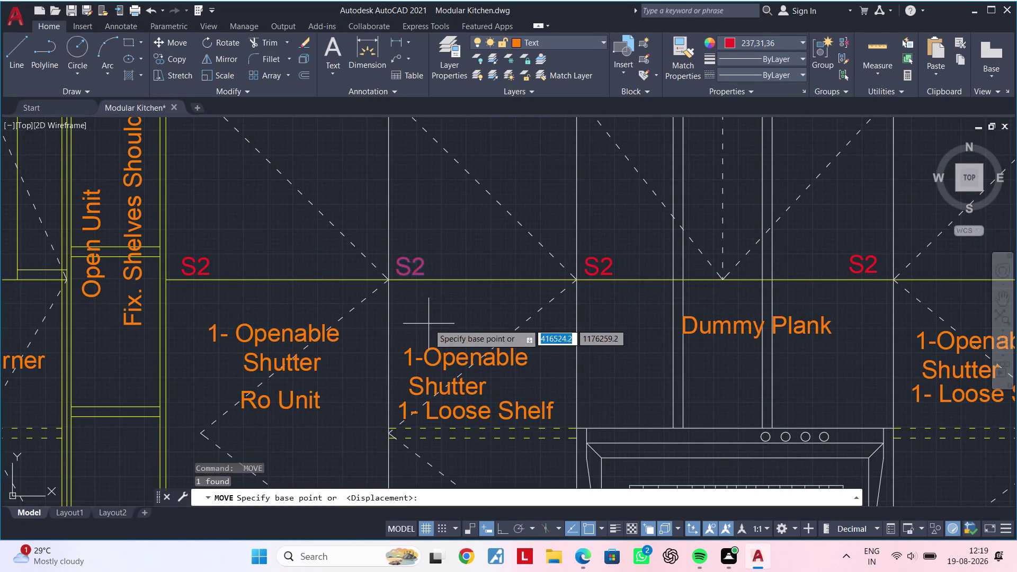
click(412, 271)
middle_drag(426, 393, 431, 259)
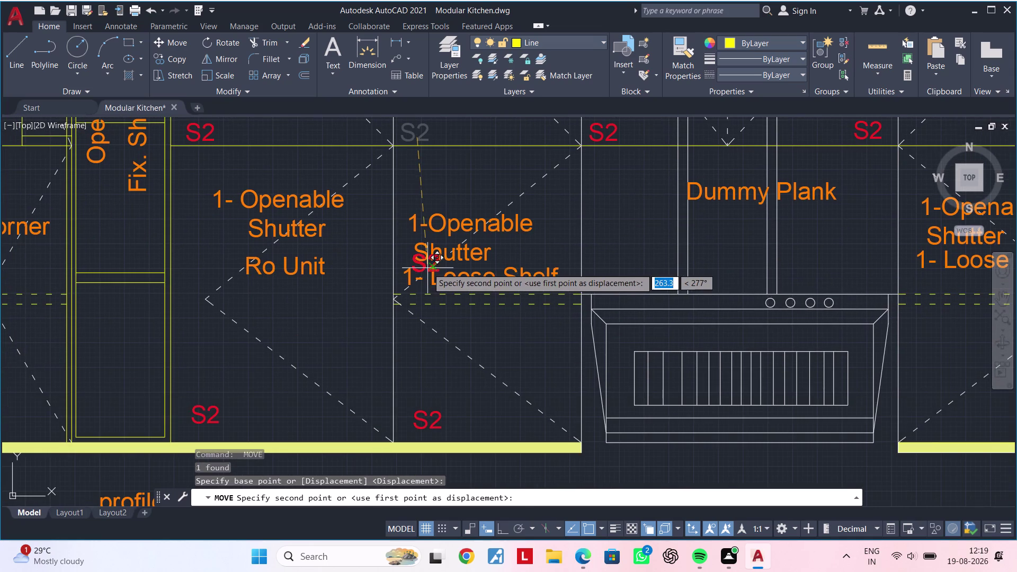
scroll(down, 3)
middle_drag(426, 346, 427, 255)
middle_drag(434, 336, 489, 271)
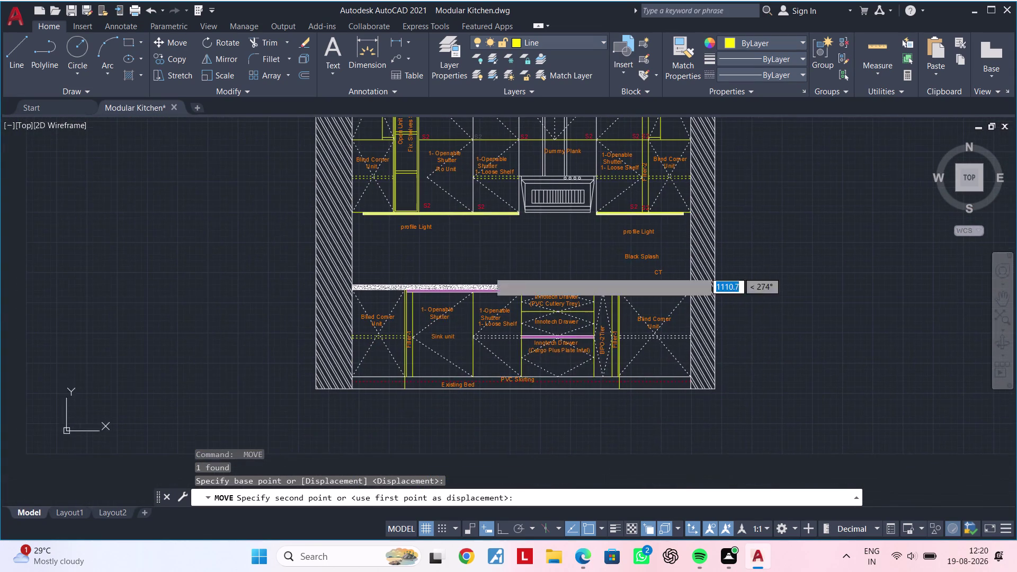
scroll(up, 3)
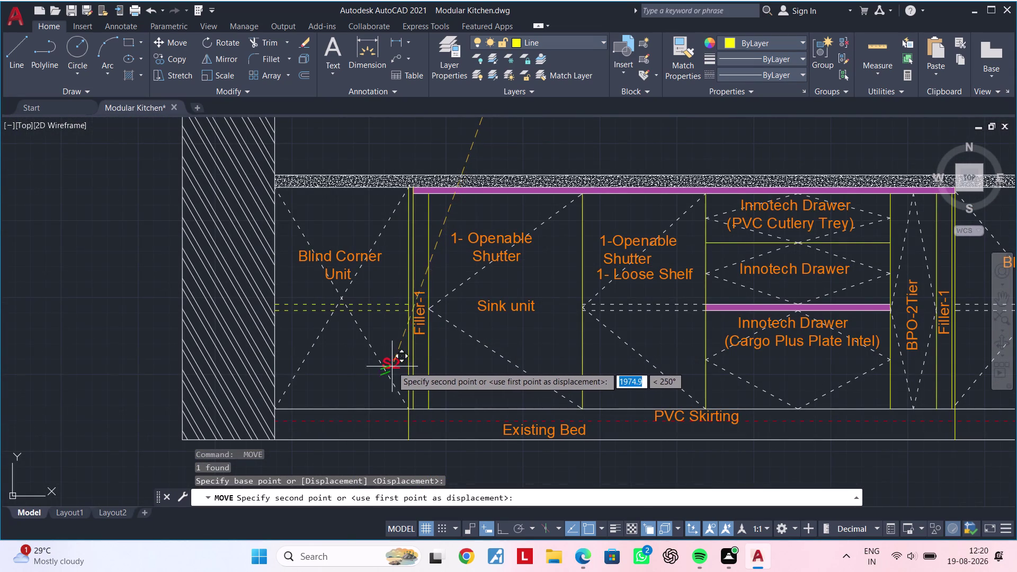
scroll(up, 3)
click(420, 398)
key(Escape)
Return to the wall cabinets and select the S2 marker by the Dummy Plank.
scroll(down, 3)
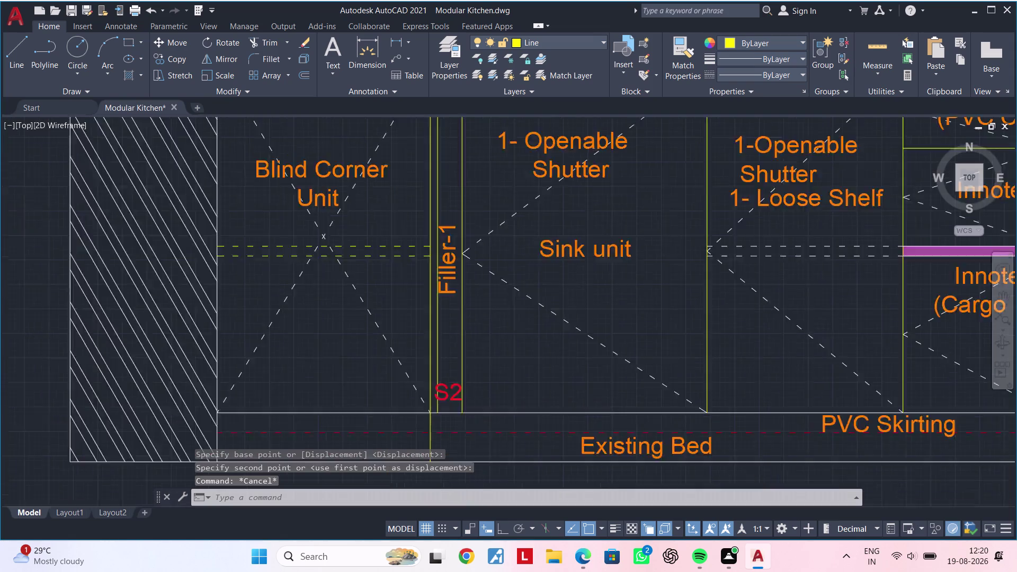
scroll(down, 3)
middle_drag(505, 392, 505, 446)
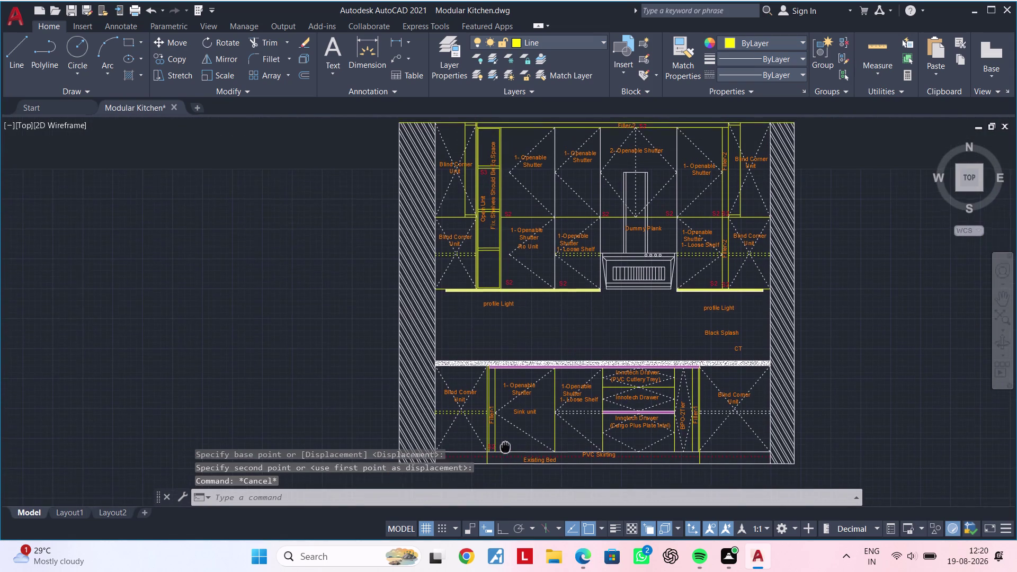
middle_drag(506, 446, 506, 446)
scroll(up, 3)
middle_drag(592, 245, 570, 313)
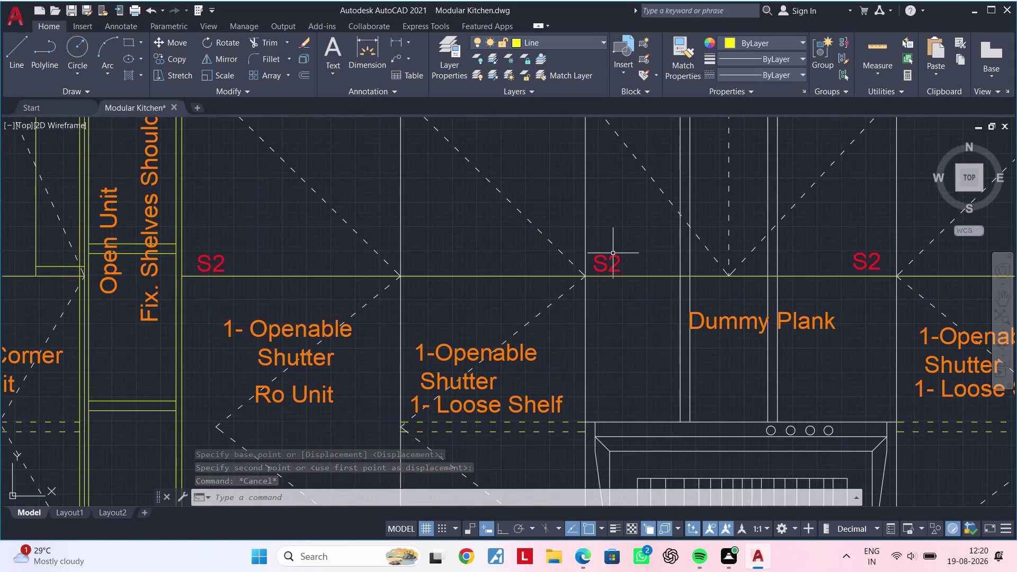
click(607, 263)
key(m)
key(Escape)
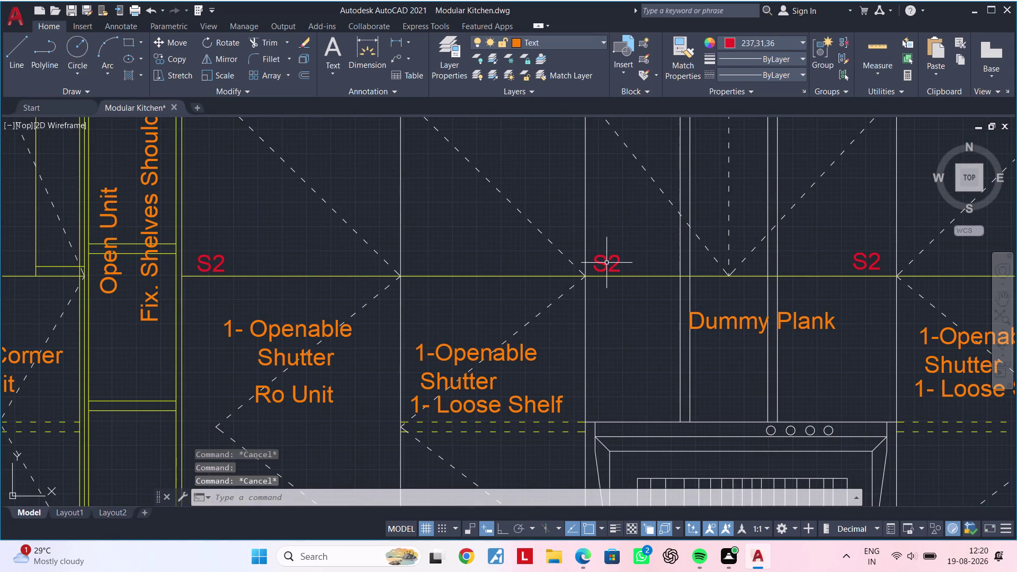
key(Escape)
Start and abandon copying the Dummy Plank S2 marker, then view the Filler-1 marker.
click(607, 263)
text(CO)
key(space)
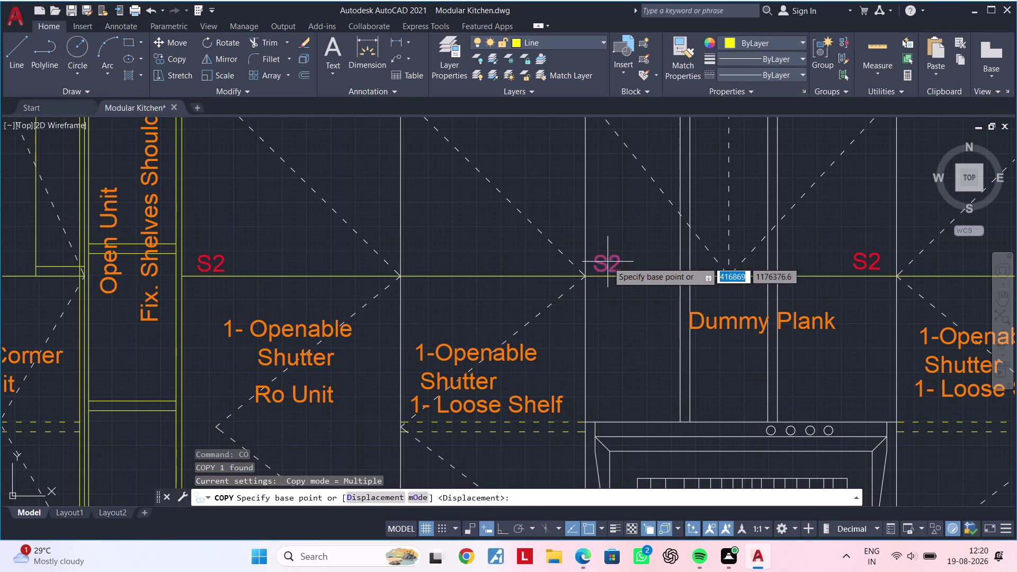
click(608, 261)
click(420, 261)
key(Escape)
scroll(down, 3)
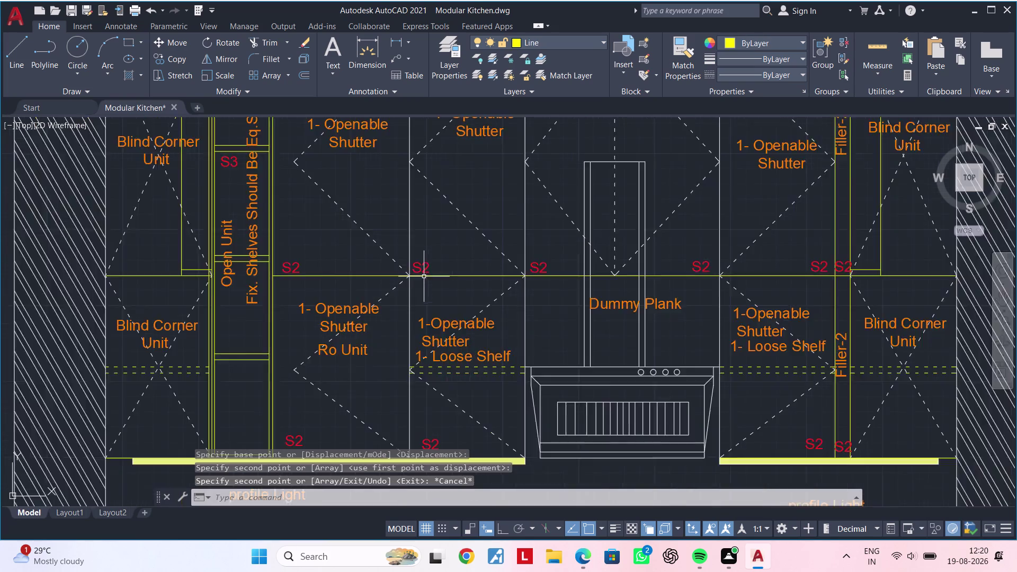
scroll(down, 3)
middle_drag(425, 282, 458, 178)
middle_drag(392, 389, 423, 302)
scroll(up, 3)
middle_drag(394, 325, 410, 317)
scroll(up, 3)
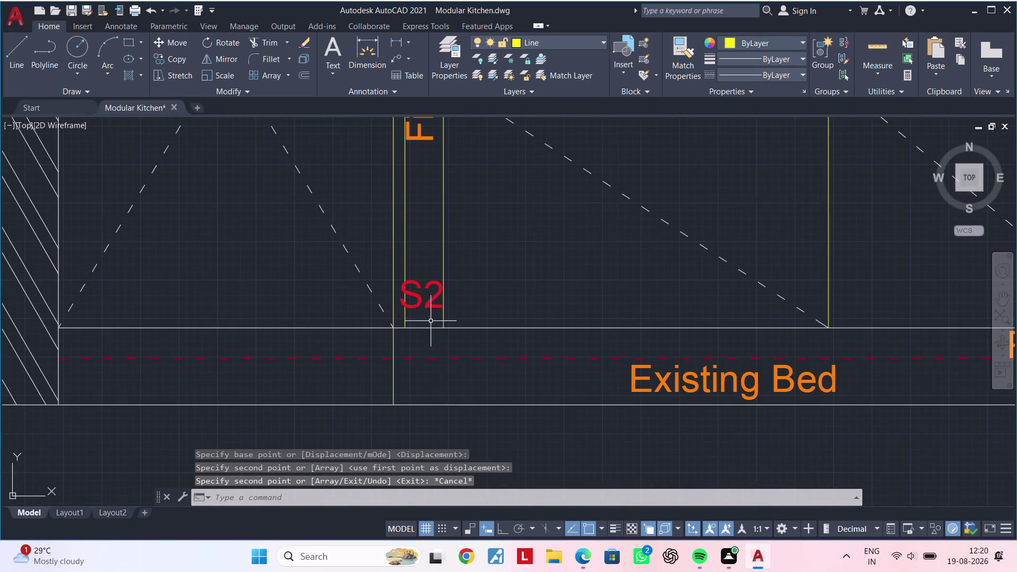
Change the marker text beside Filler-1 to S1.
double_click(421, 305)
click(440, 299)
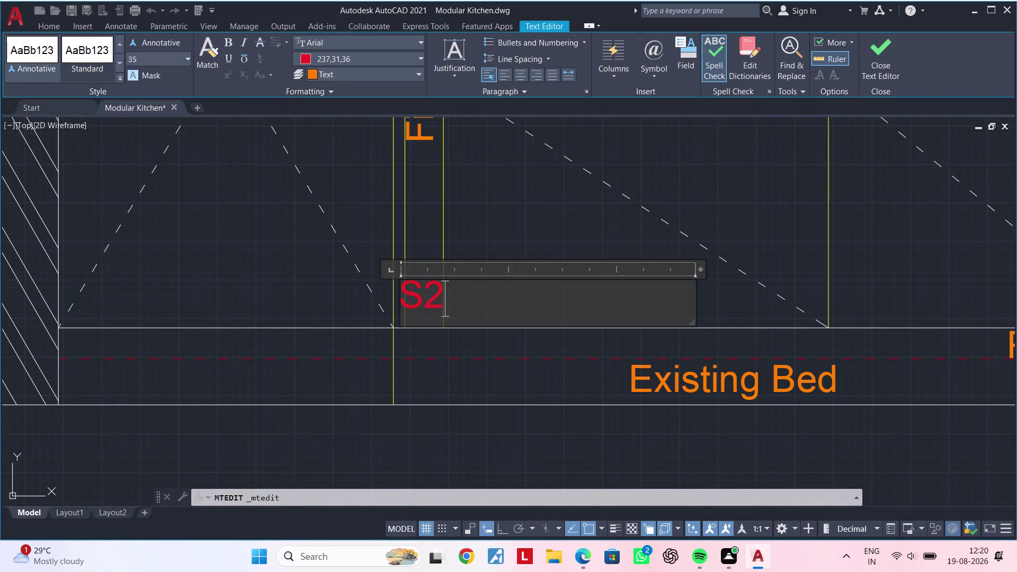
key(BackSpace)
key(1)
click(486, 422)
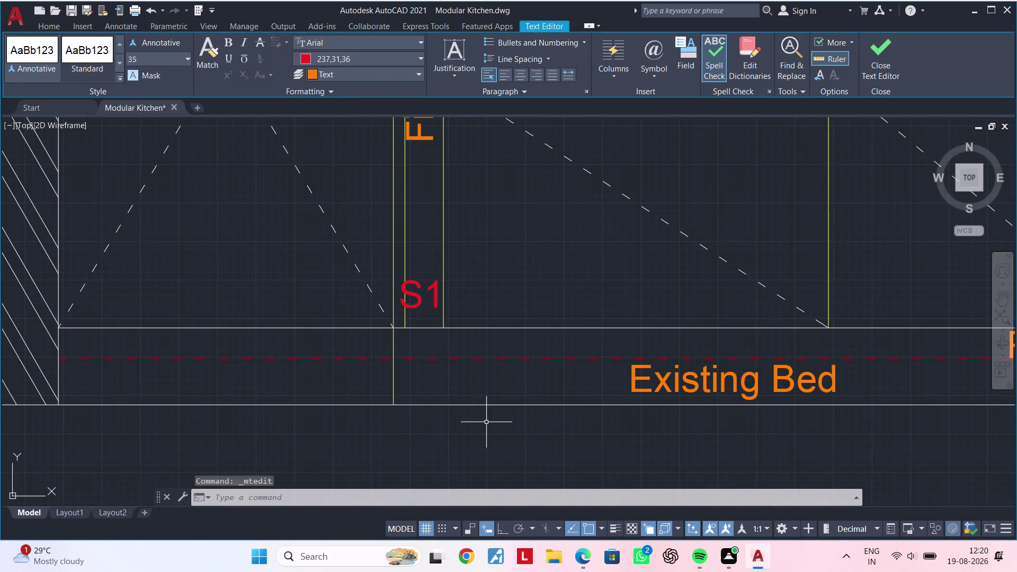
Abandon a copy of the S1 marker, then shift it slightly with MOVE.
click(408, 293)
key(c)
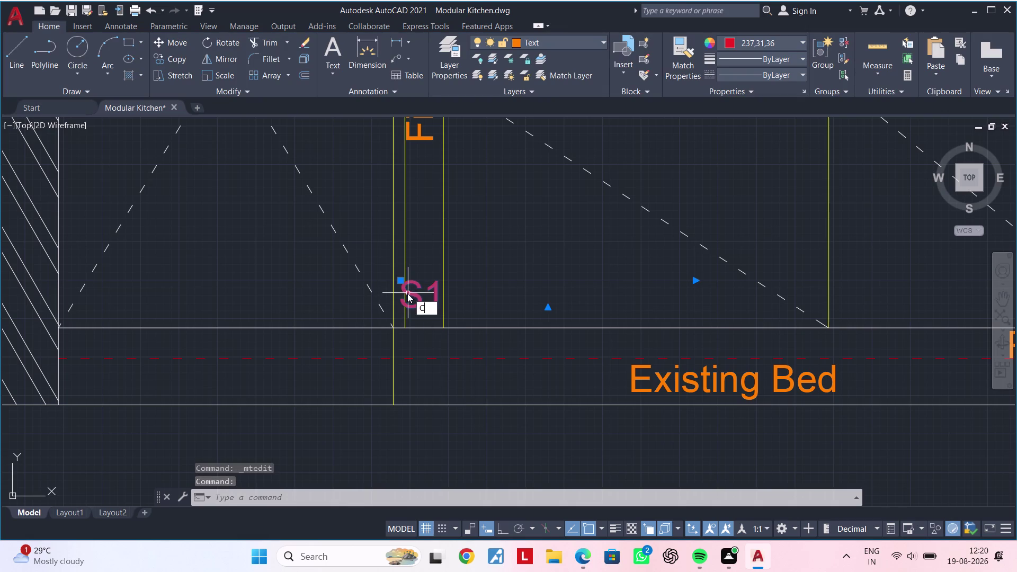
text(O)
key(space)
click(417, 297)
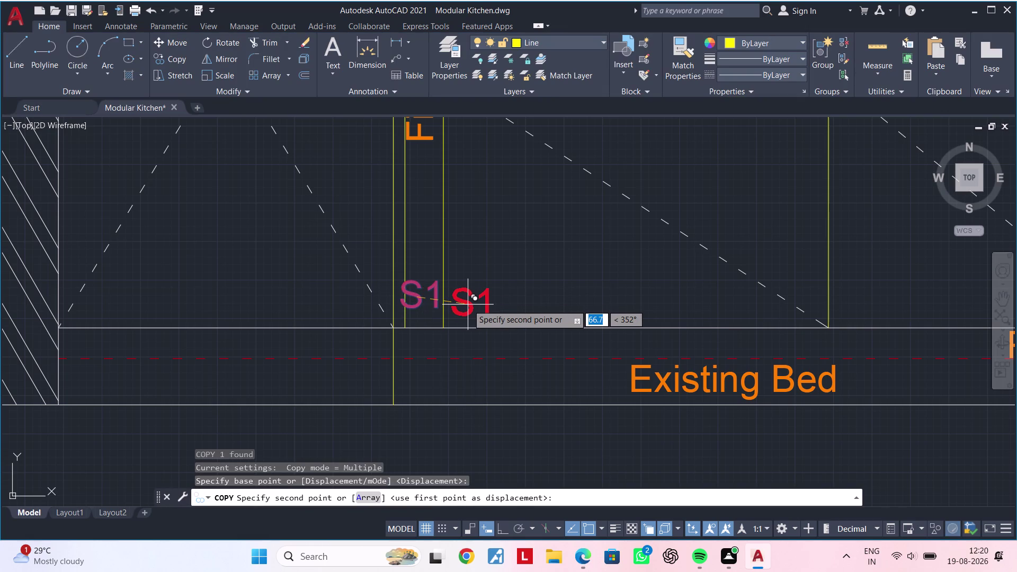
key(Escape)
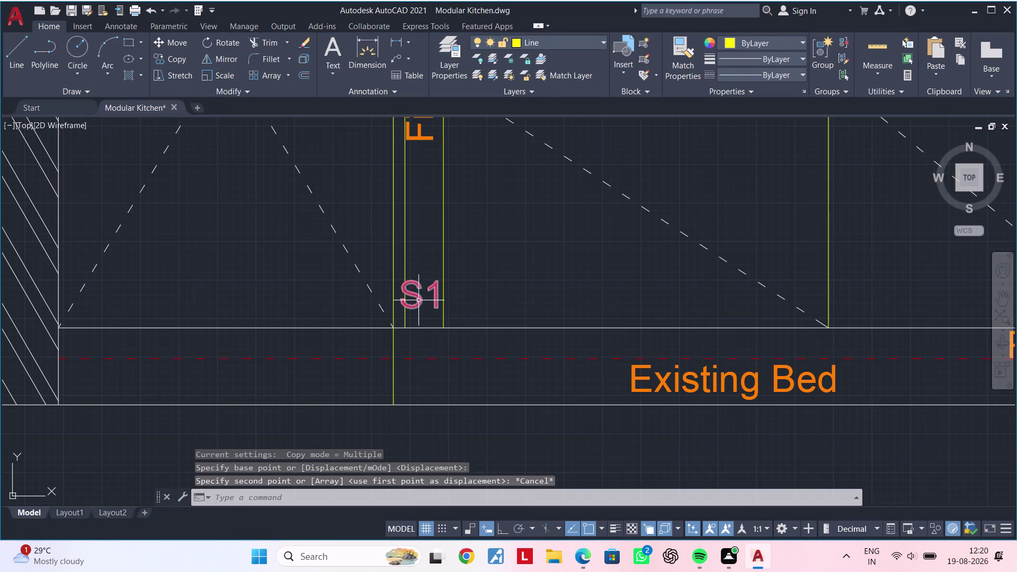
click(418, 301)
key(n)
key(Escape)
click(419, 304)
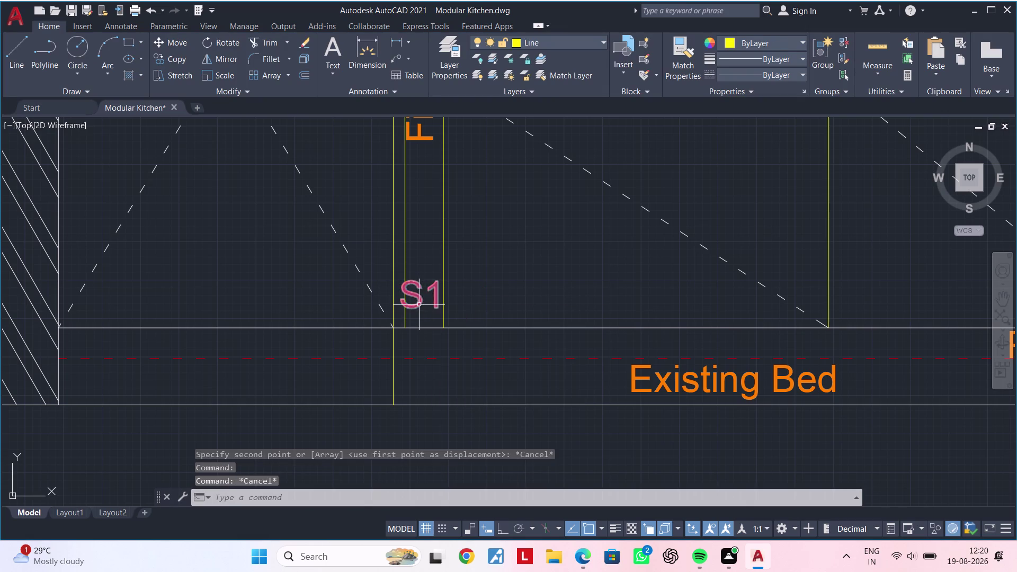
text(M)
key(space)
click(419, 305)
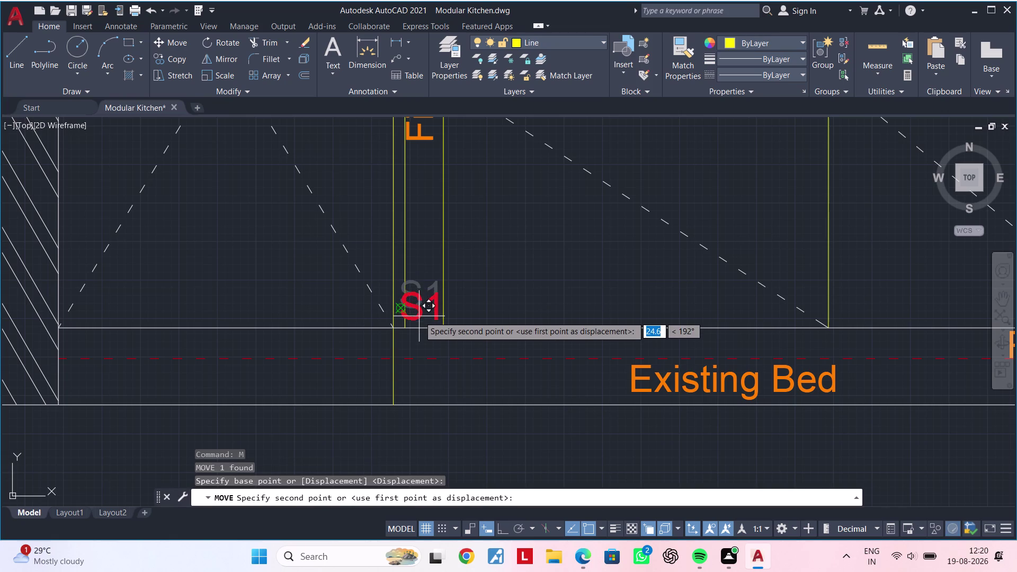
click(419, 317)
key(Escape)
Reposition the S1 marker with MOVE so it sits beside the filler line.
click(400, 307)
text(M)
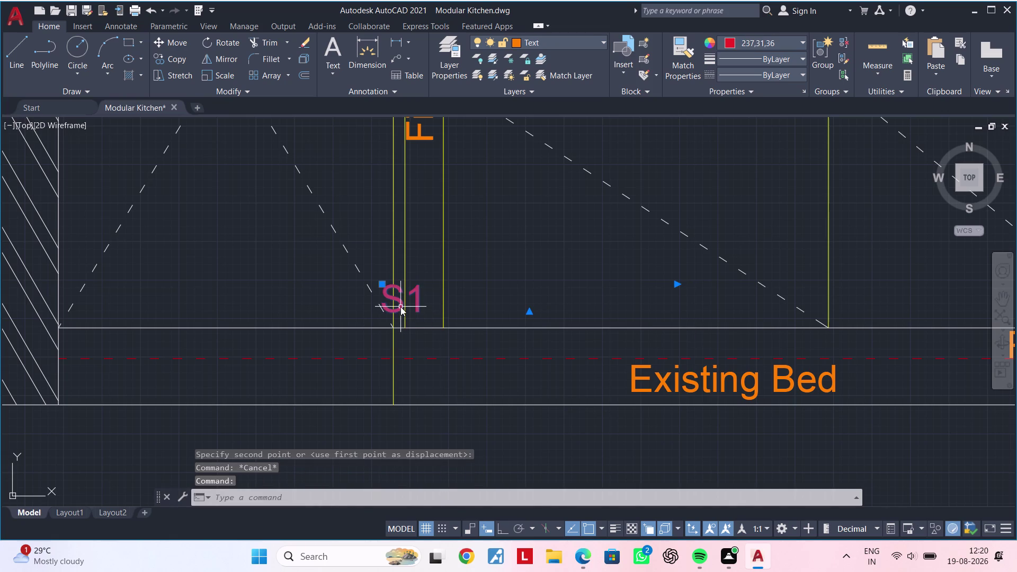
key(space)
click(400, 306)
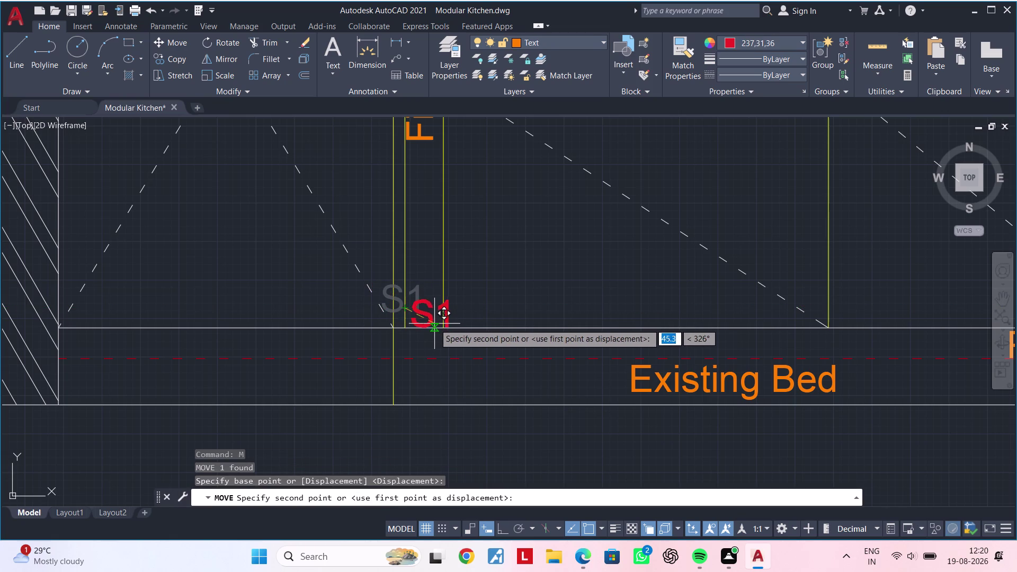
click(425, 318)
click(379, 312)
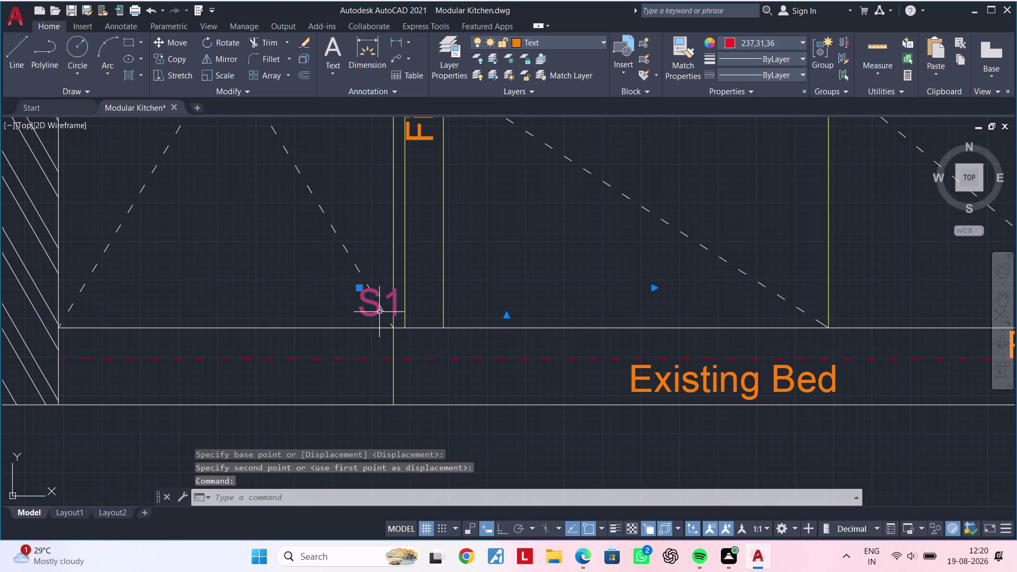
text(MN)
key(Escape)
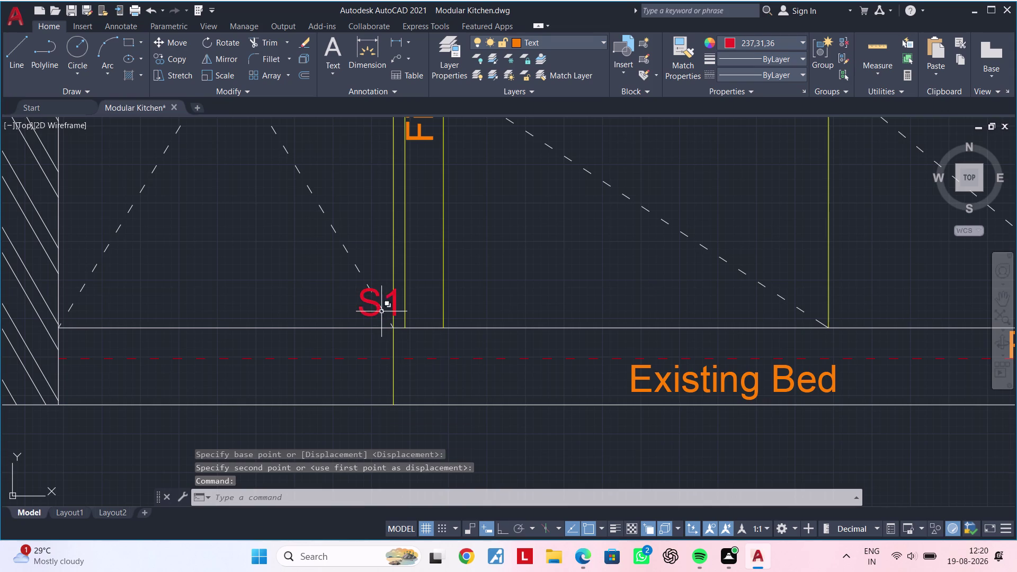
key(Escape)
click(378, 310)
key(m)
key(space)
click(377, 308)
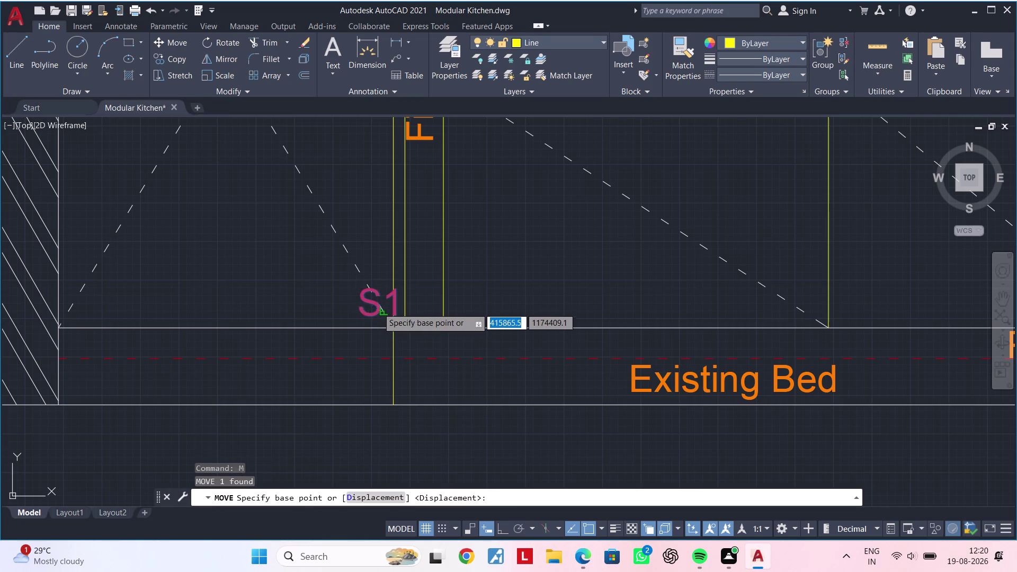
triple_click(429, 317)
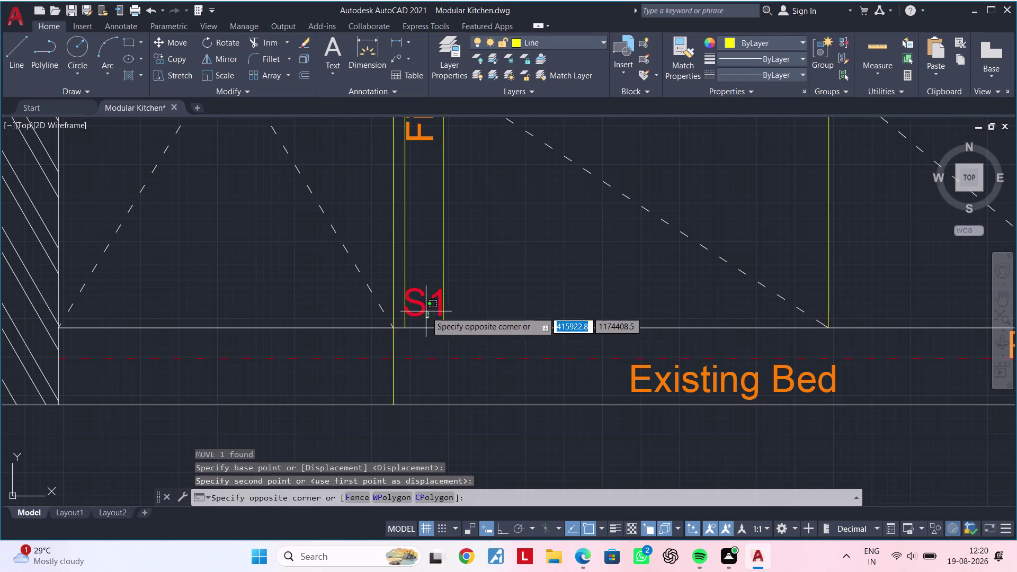
key(Escape)
Copy S1 beside the original, under the sink unit and at the drawer unit base.
click(421, 309)
key(c)
key(o)
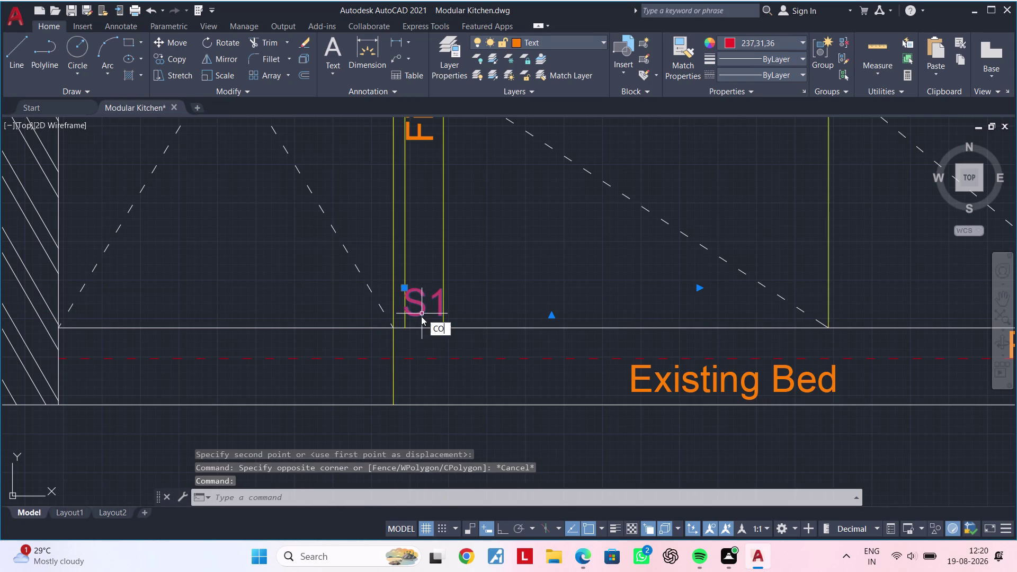
key(space)
click(417, 315)
click(465, 313)
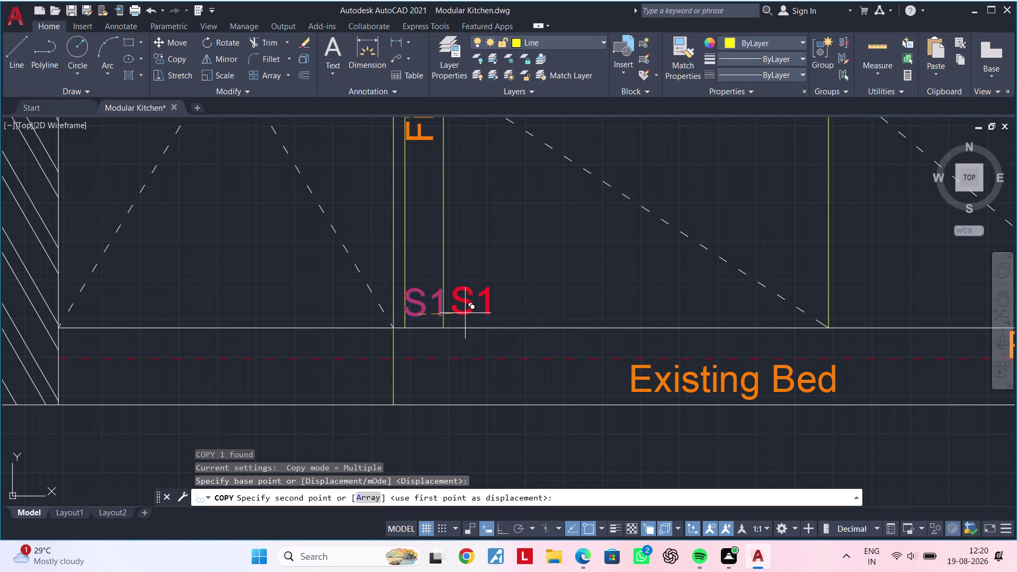
middle_drag(669, 321, 422, 319)
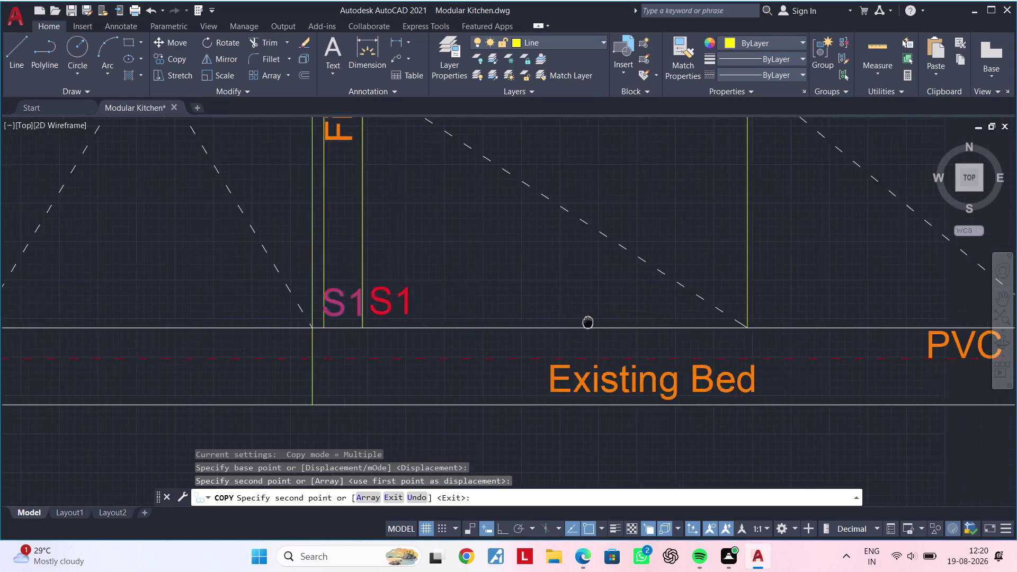
middle_drag(422, 319, 341, 319)
click(528, 317)
scroll(down, 3)
middle_drag(651, 318, 576, 317)
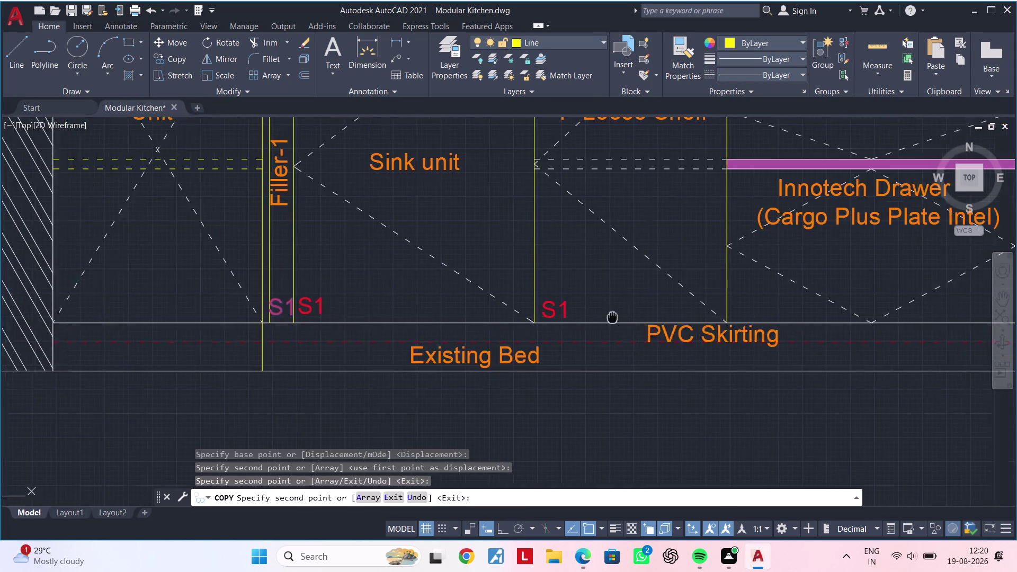
middle_drag(576, 317, 384, 319)
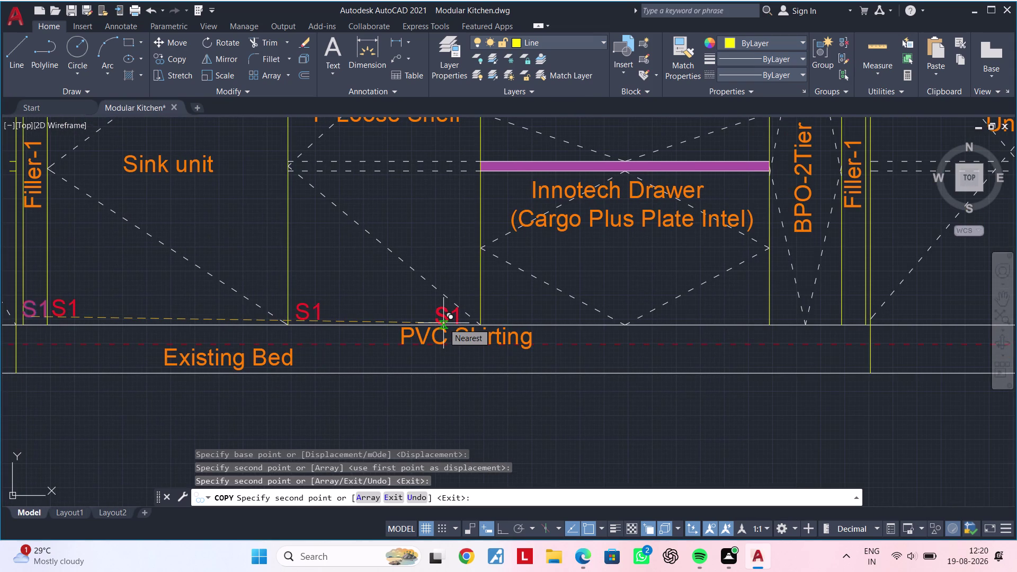
click(495, 312)
Add S1 copies beside BPO-2Tier, the filler, and both drawer dividers.
middle_drag(660, 316, 364, 322)
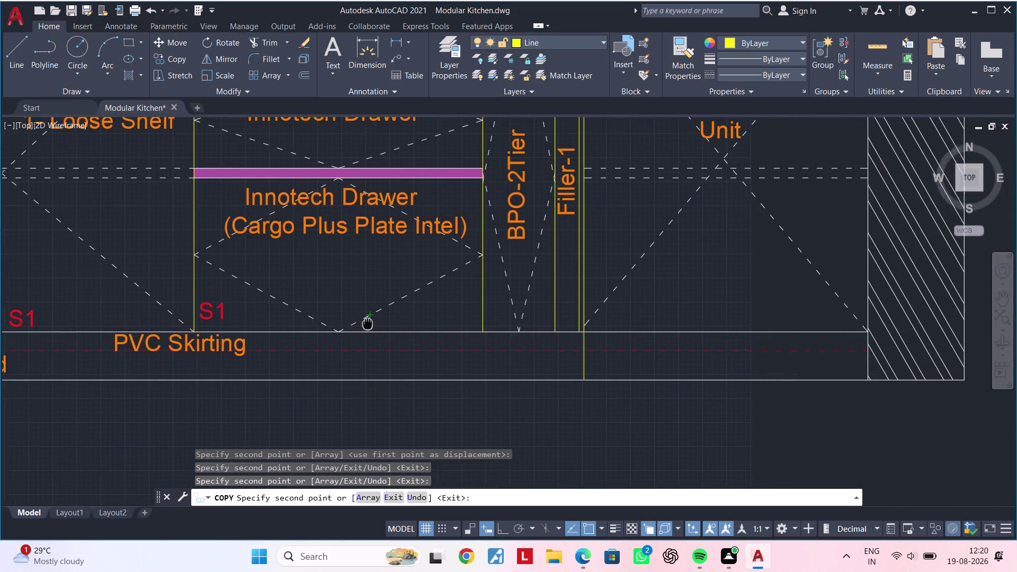
middle_drag(365, 323, 359, 323)
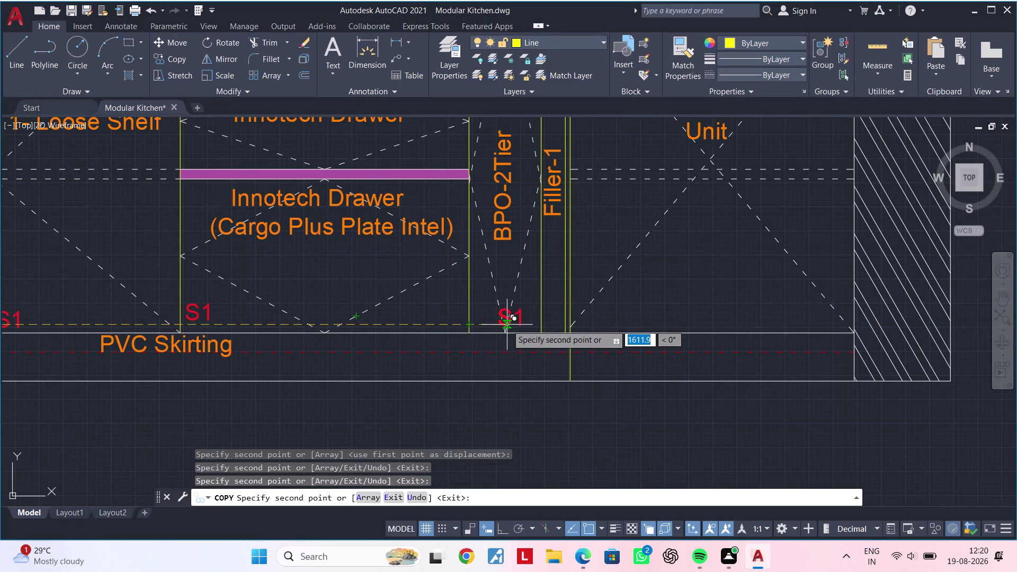
scroll(up, 3)
click(478, 317)
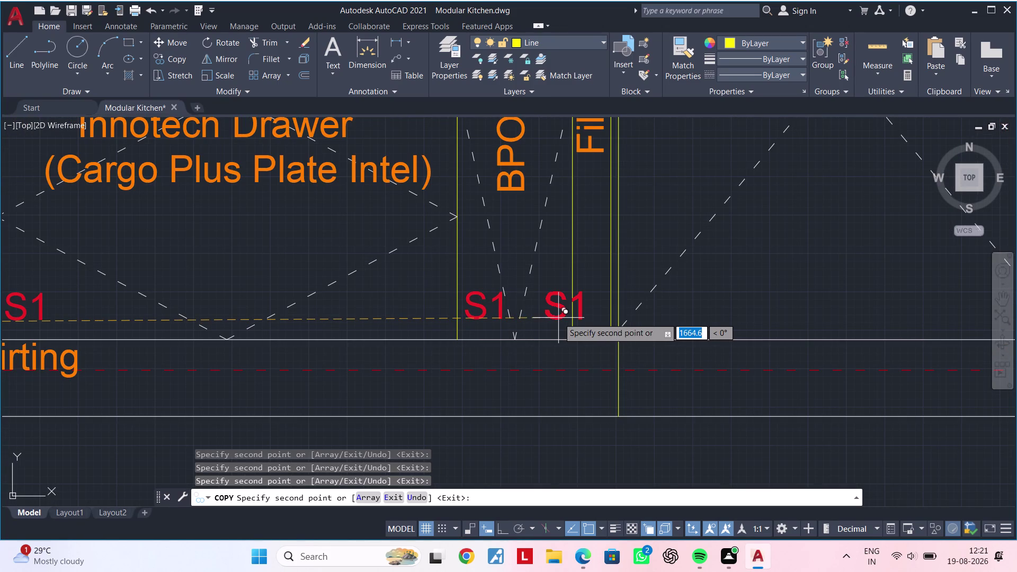
middle_drag(558, 318, 471, 318)
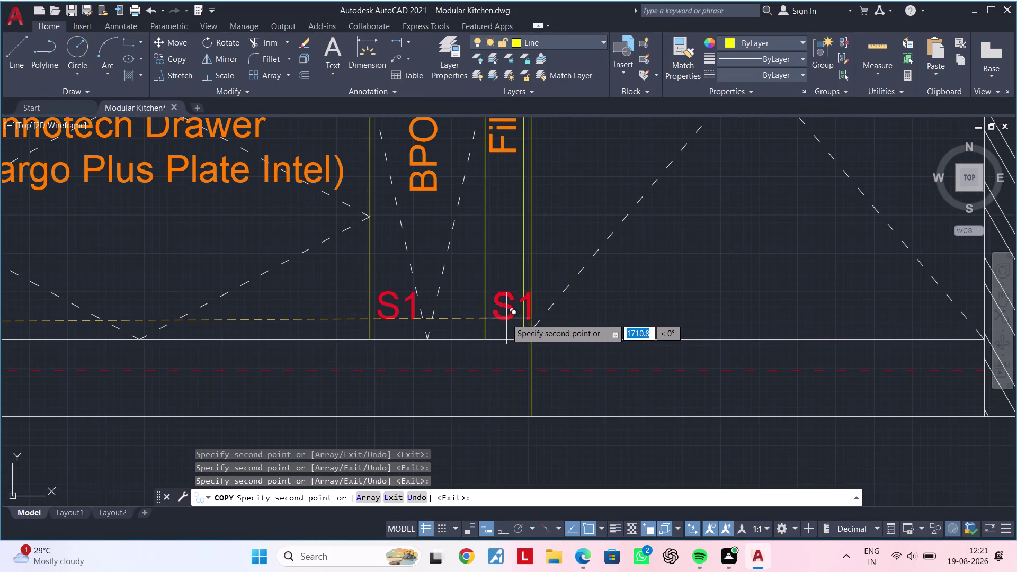
click(503, 318)
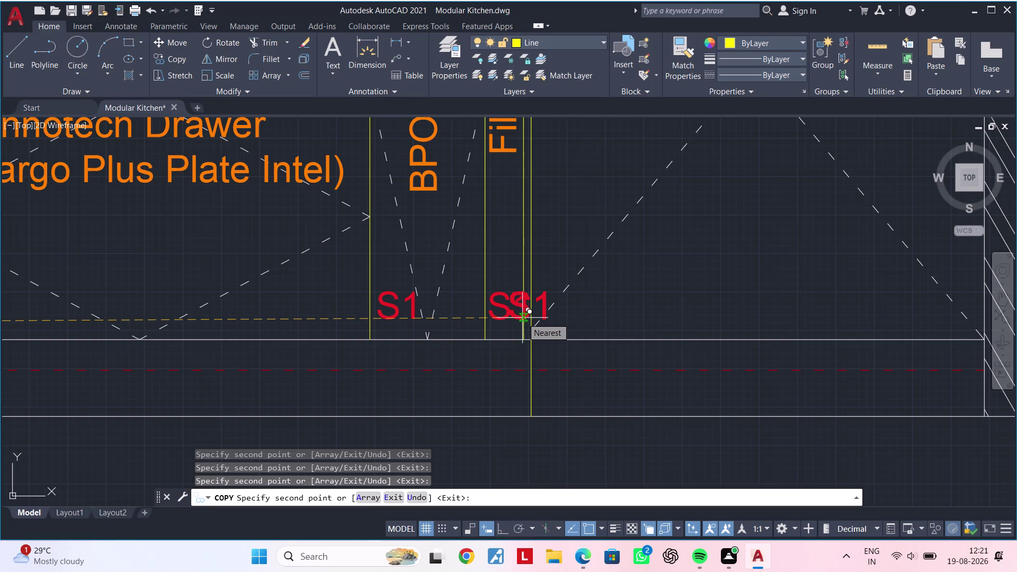
middle_drag(497, 317, 722, 398)
middle_drag(172, 242, 420, 337)
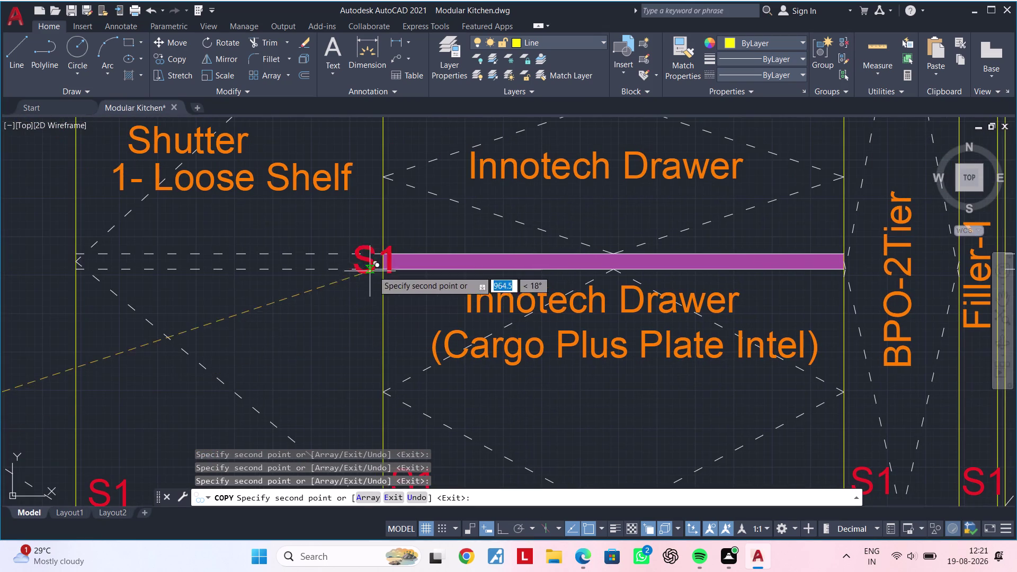
click(402, 244)
middle_drag(430, 195, 423, 388)
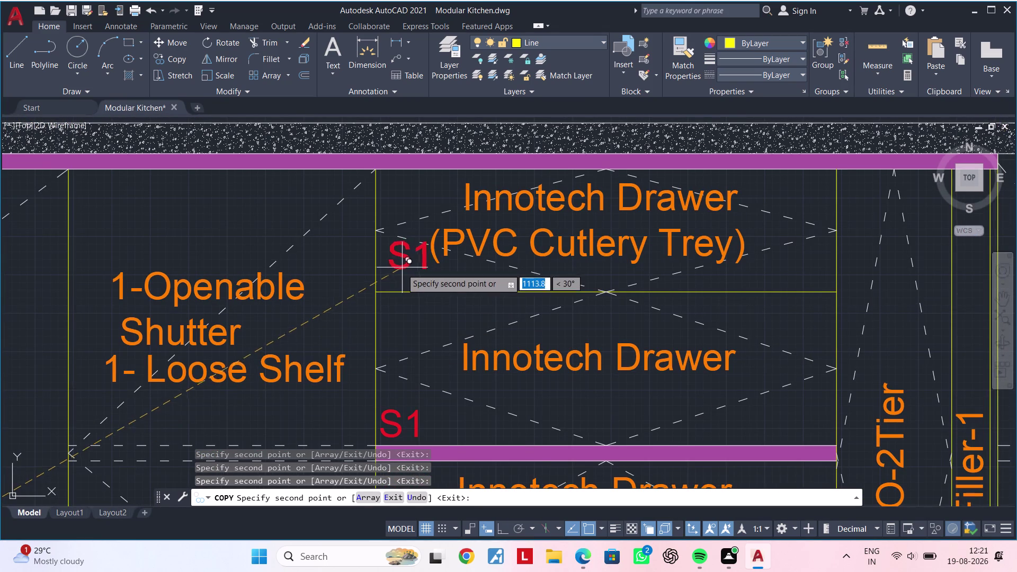
click(400, 276)
scroll(down, 3)
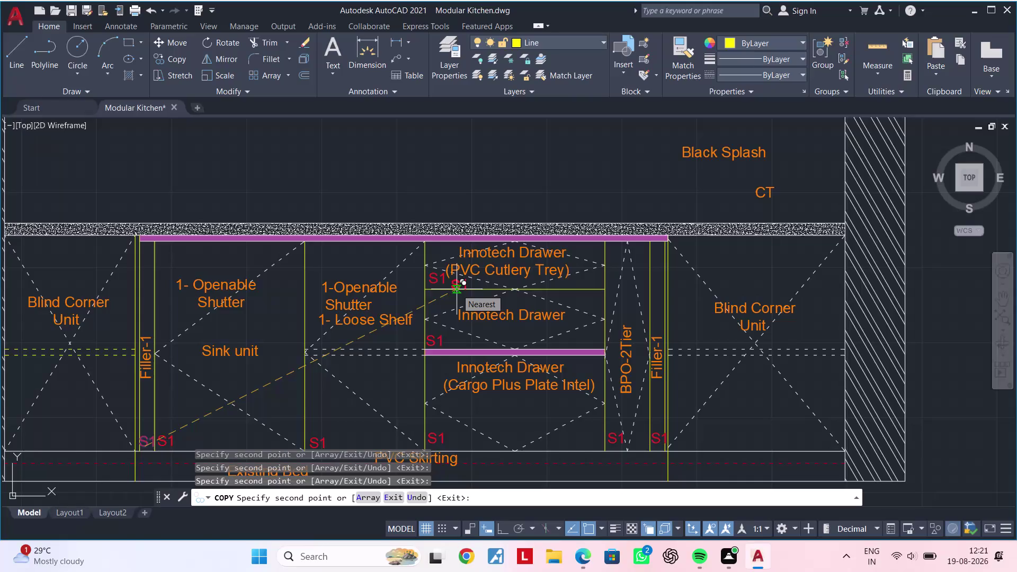
scroll(down, 3)
middle_drag(403, 349, 400, 352)
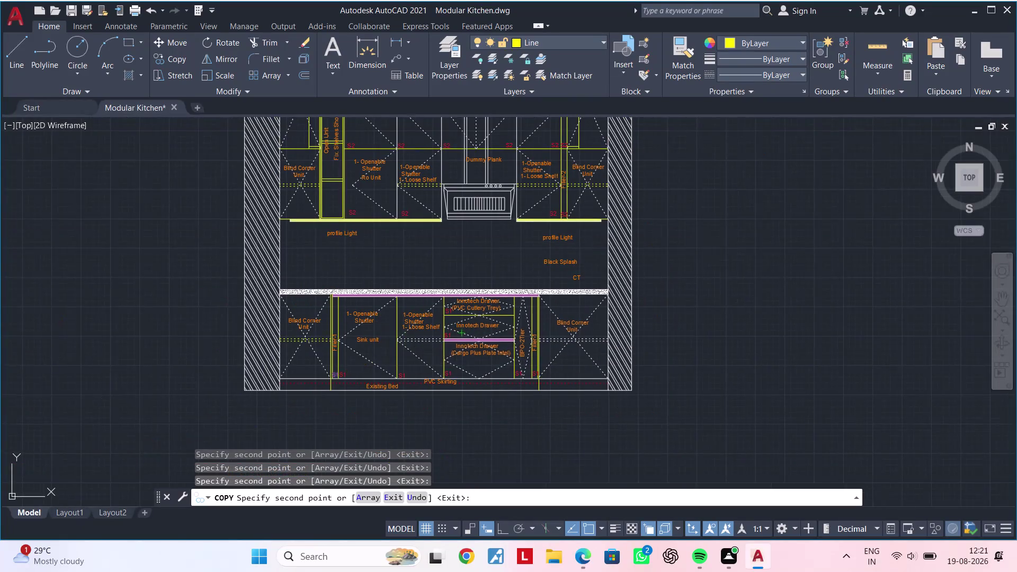
middle_drag(400, 352, 379, 360)
key(Escape)
key(Escape)
middle_drag(423, 353, 492, 313)
key(Escape)
scroll(up, 3)
middle_drag(542, 326, 390, 348)
key(Escape)
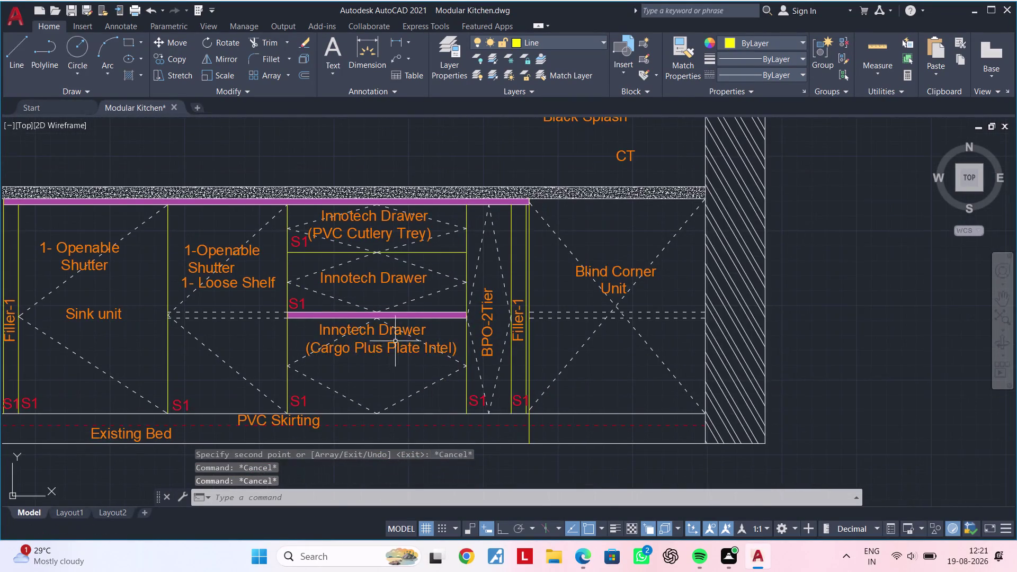
middle_drag(392, 342, 561, 341)
key(Escape)
key(Escape)
middle_drag(450, 337, 527, 334)
middle_drag(362, 336, 530, 327)
scroll(down, 3)
middle_drag(501, 323, 545, 323)
middle_drag(501, 316, 338, 430)
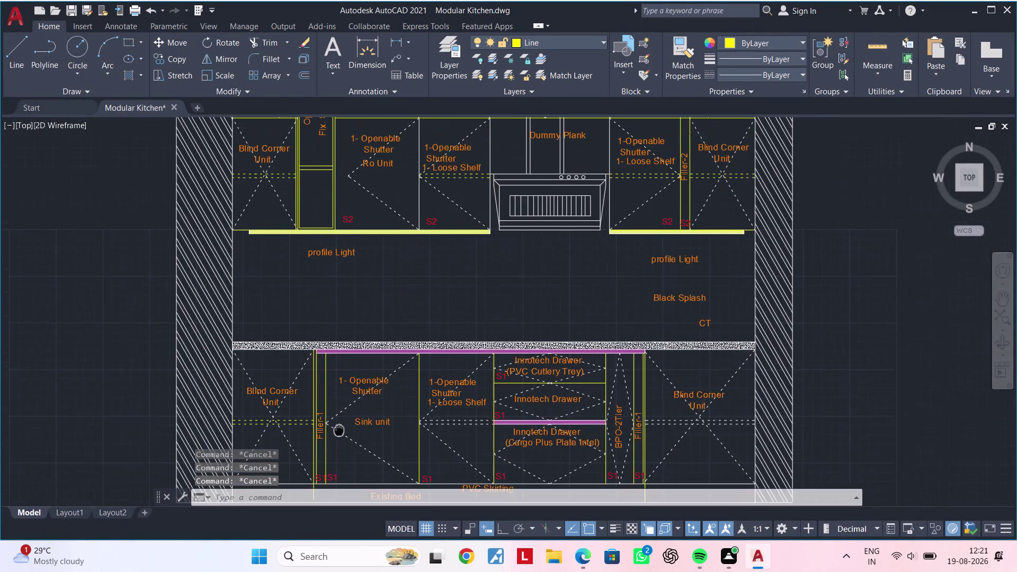
scroll(down, 3)
middle_drag(350, 332, 554, 311)
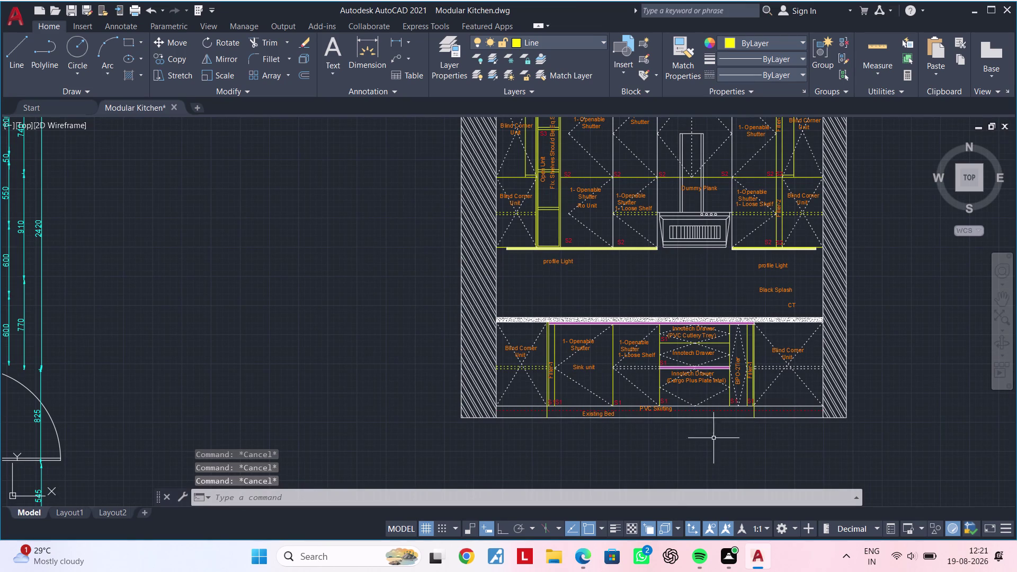
middle_drag(640, 351, 559, 372)
key(Escape)
key(Escape)
middle_drag(510, 357, 584, 336)
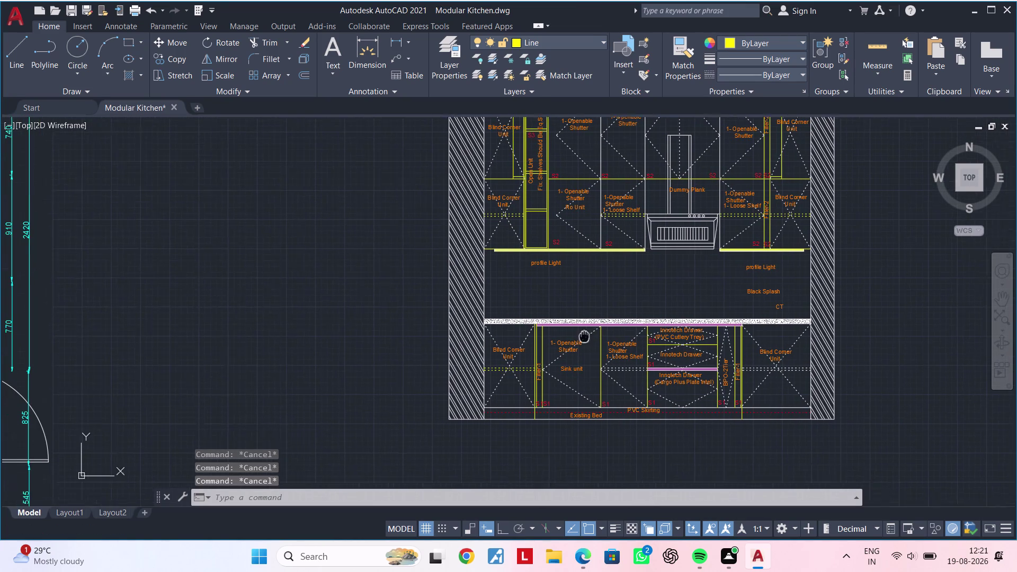
middle_drag(584, 337, 586, 336)
key(Escape)
key(Escape)
key(Escape)
key(Escape)
key(Escape)
key(Escape)
key(Escape)
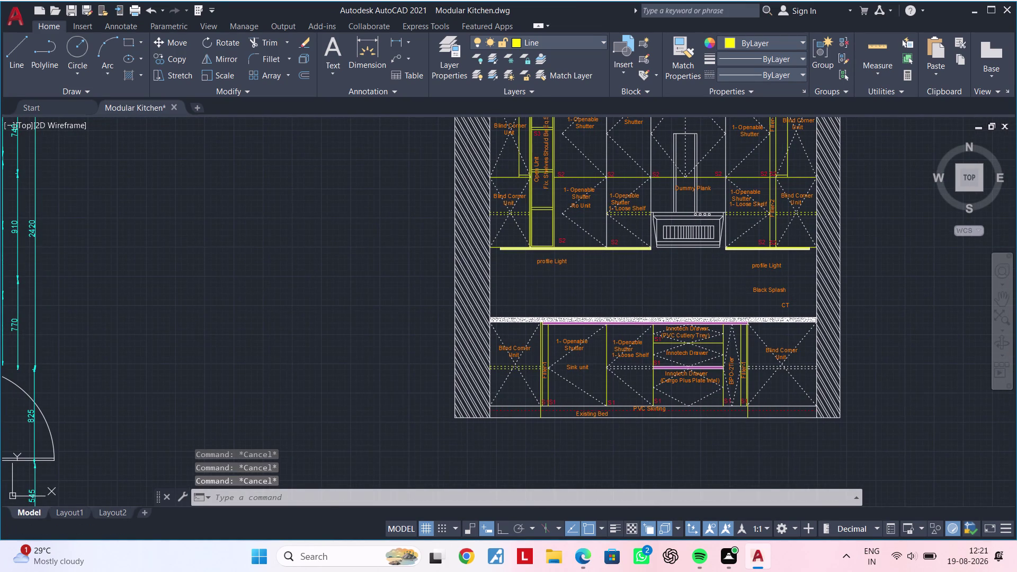
scroll(up, 3)
middle_drag(568, 348, 478, 411)
scroll(down, 3)
middle_drag(492, 391, 601, 348)
middle_drag(599, 317, 558, 367)
key(Escape)
key(Escape)
key(Escape)
key(Escape)
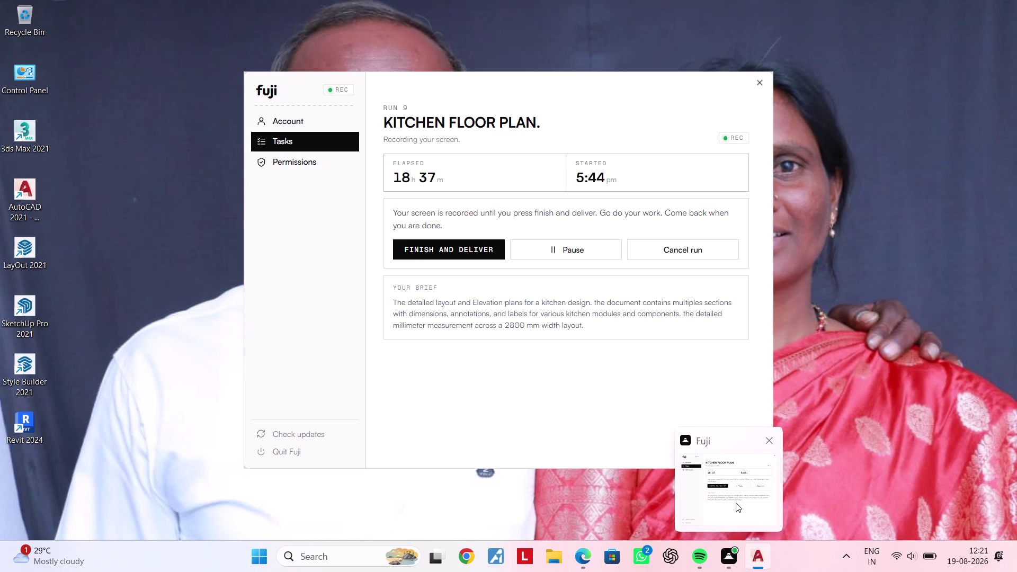
key(grave)
scroll(down, 3)
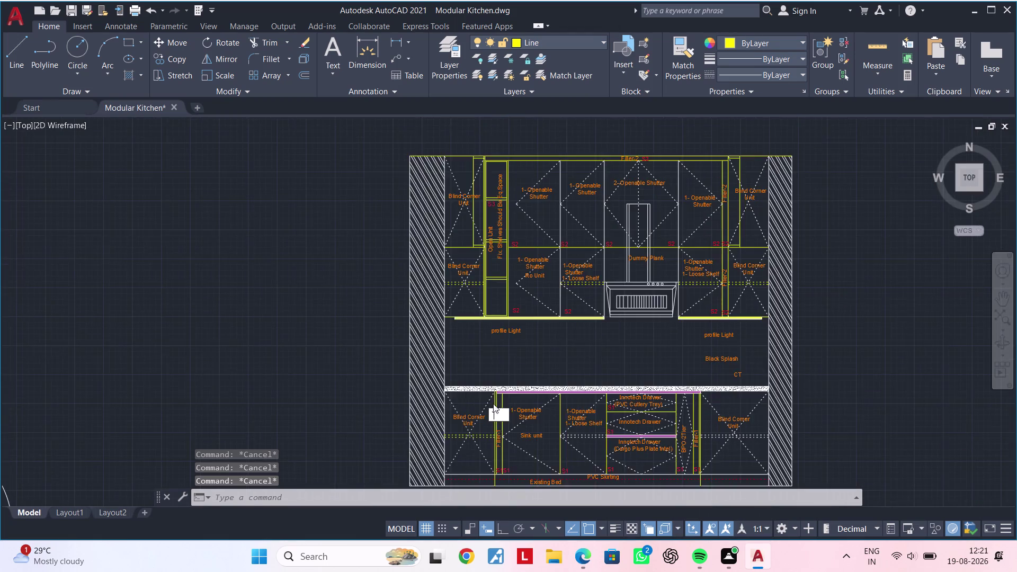
middle_drag(513, 403, 340, 395)
scroll(up, 3)
middle_drag(370, 368, 478, 334)
text(``)
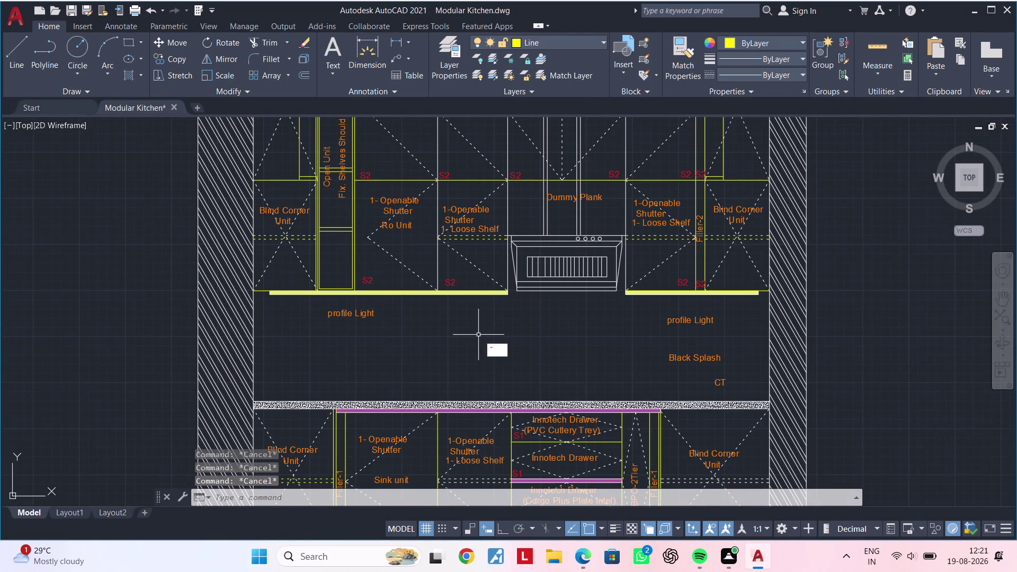
text(````)
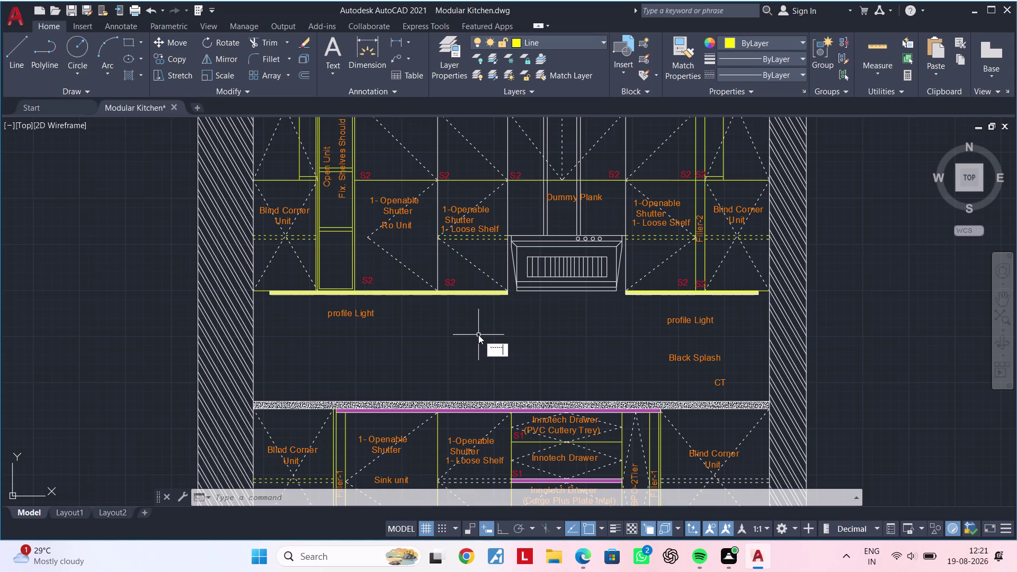
key(Escape)
key(Escape)
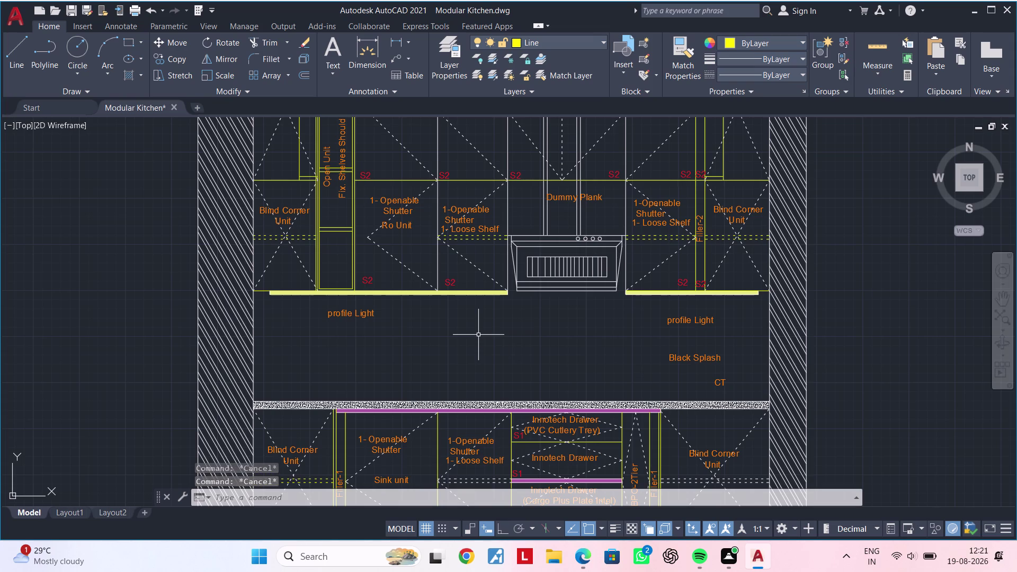
key(Escape)
key(Escape)
key(Escape)
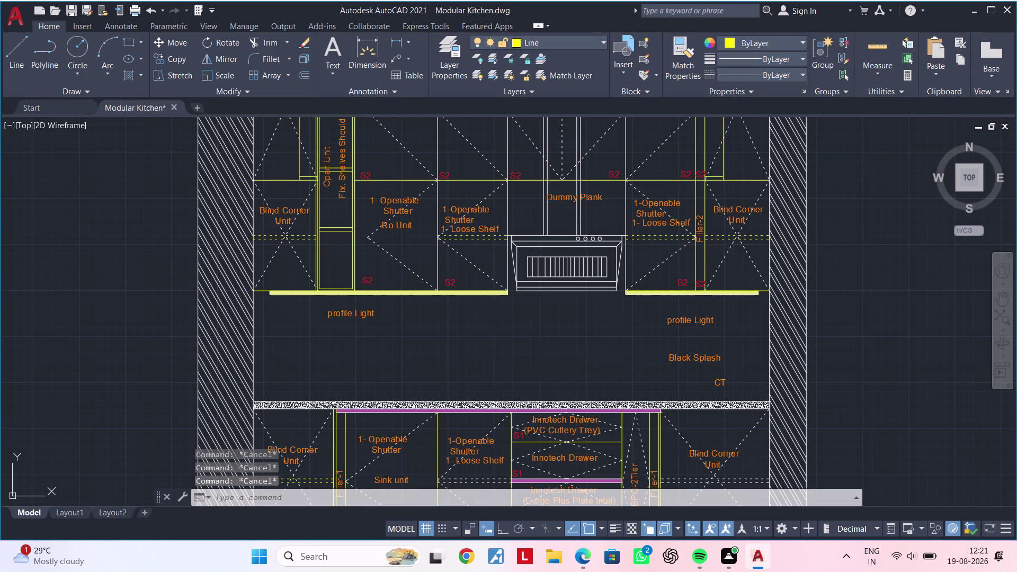
key(Escape)
key(Escape)
scroll(down, 3)
middle_drag(469, 353, 569, 257)
scroll(up, 3)
scroll(up, 3)
middle_drag(556, 155, 482, 196)
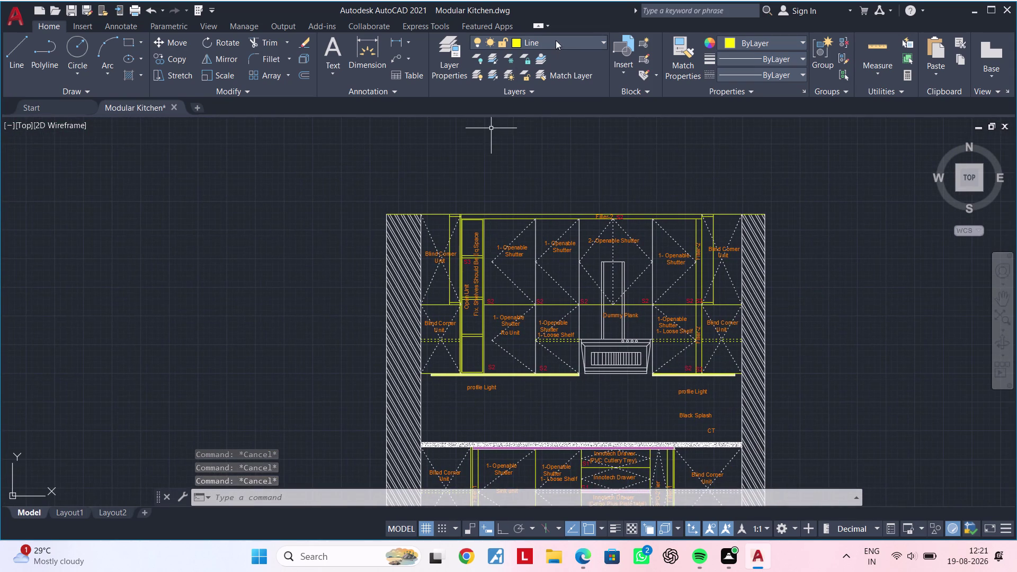
Make the Dimensions layer current and bring the upper cabinets into view.
click(555, 40)
click(553, 92)
middle_drag(535, 159, 672, 88)
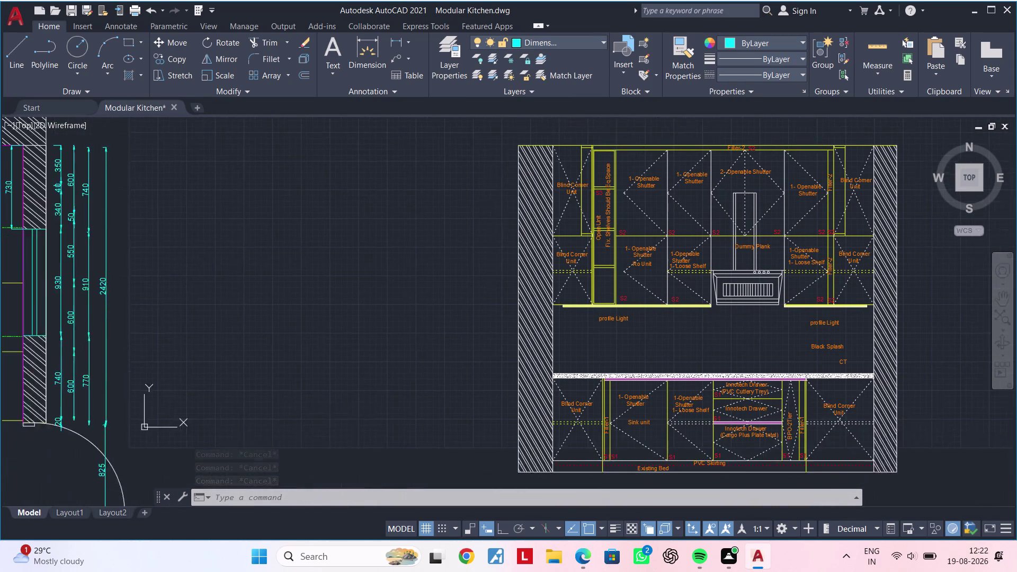
middle_drag(672, 89, 680, 86)
middle_drag(612, 117, 557, 169)
Start a linear dimension from the blind corner unit's top-left corner to its right edge.
click(370, 44)
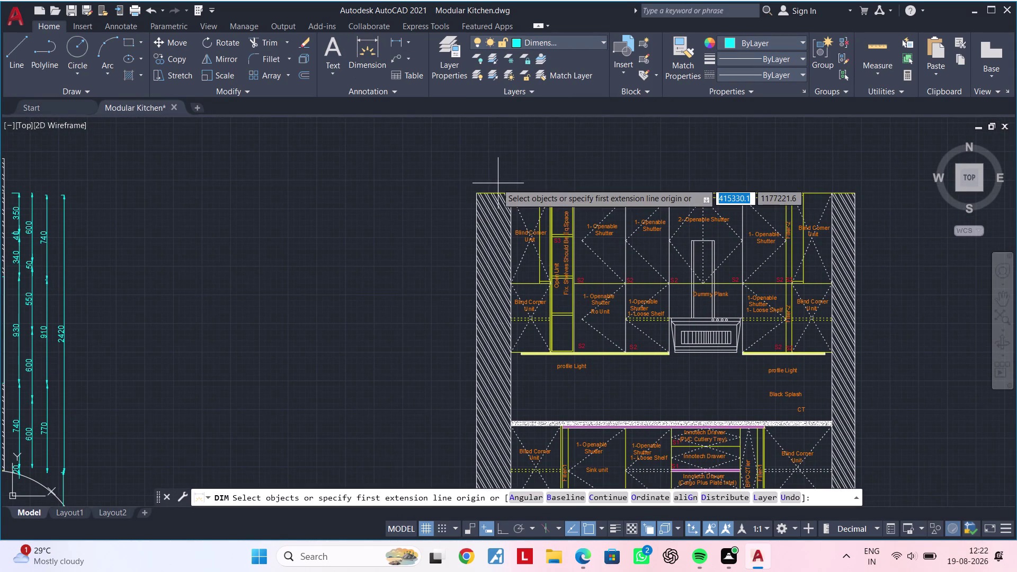
middle_click(439, 209)
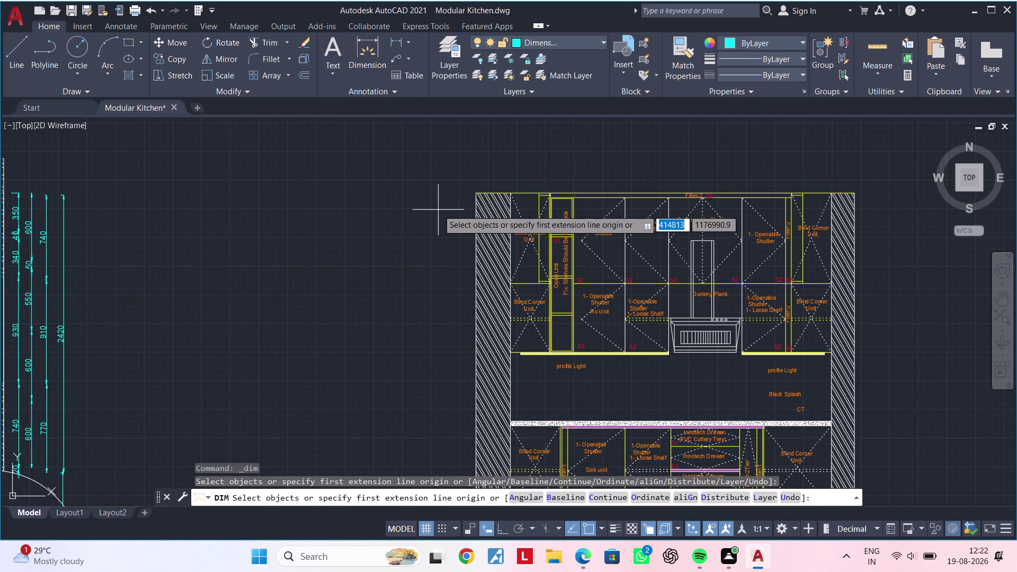
scroll(up, 3)
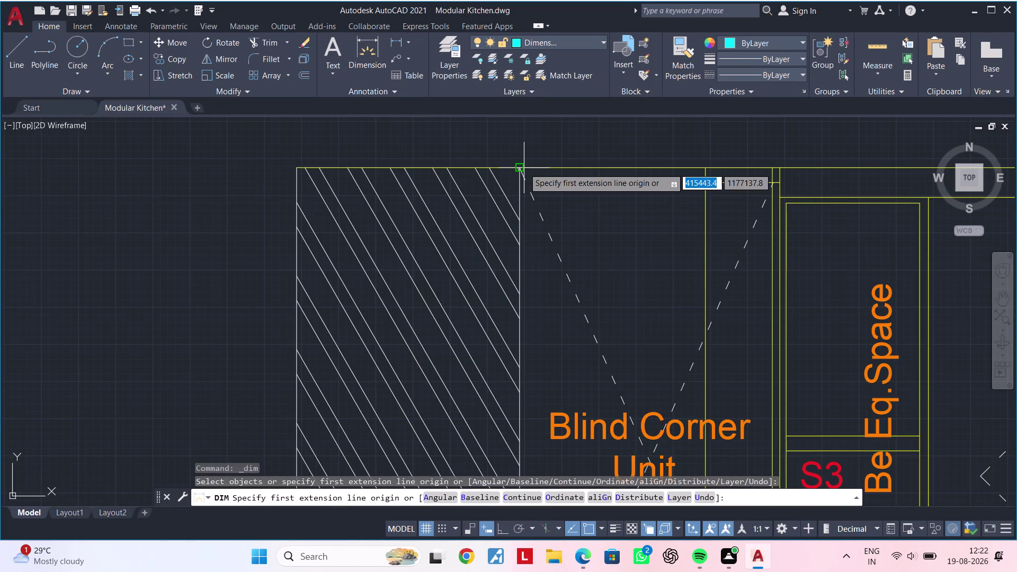
click(523, 170)
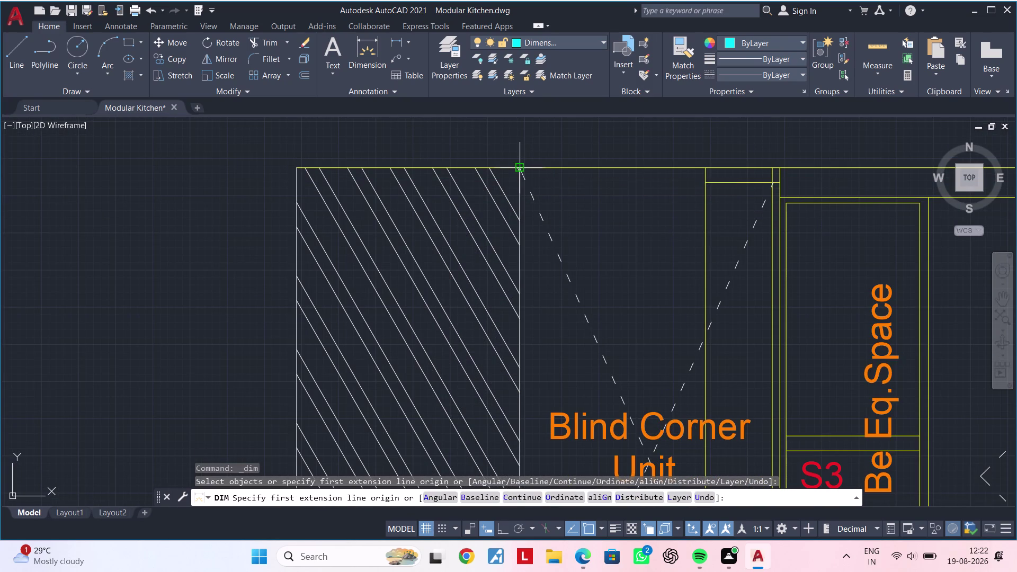
middle_drag(682, 172, 511, 202)
scroll(up, 3)
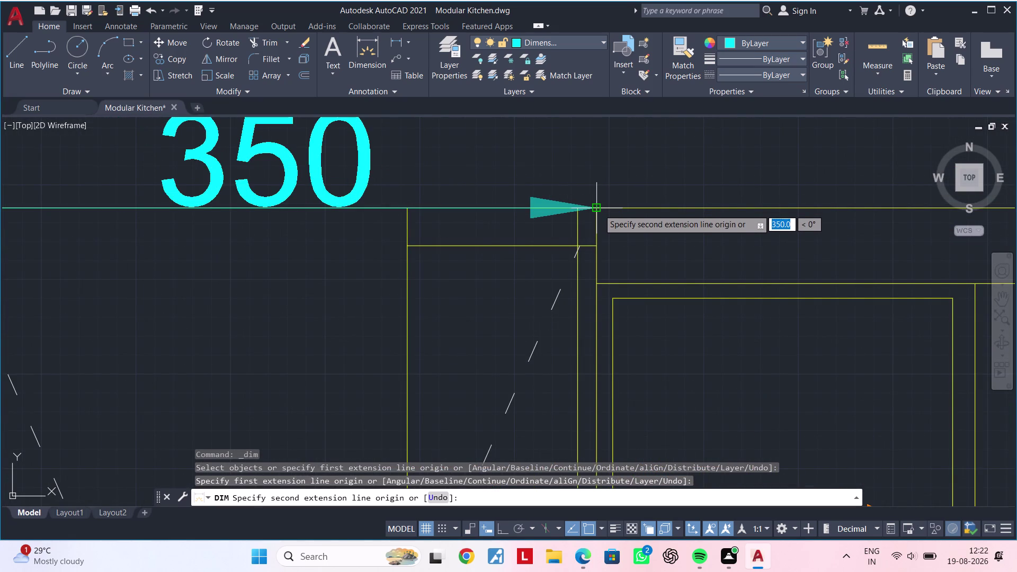
middle_drag(597, 163, 596, 219)
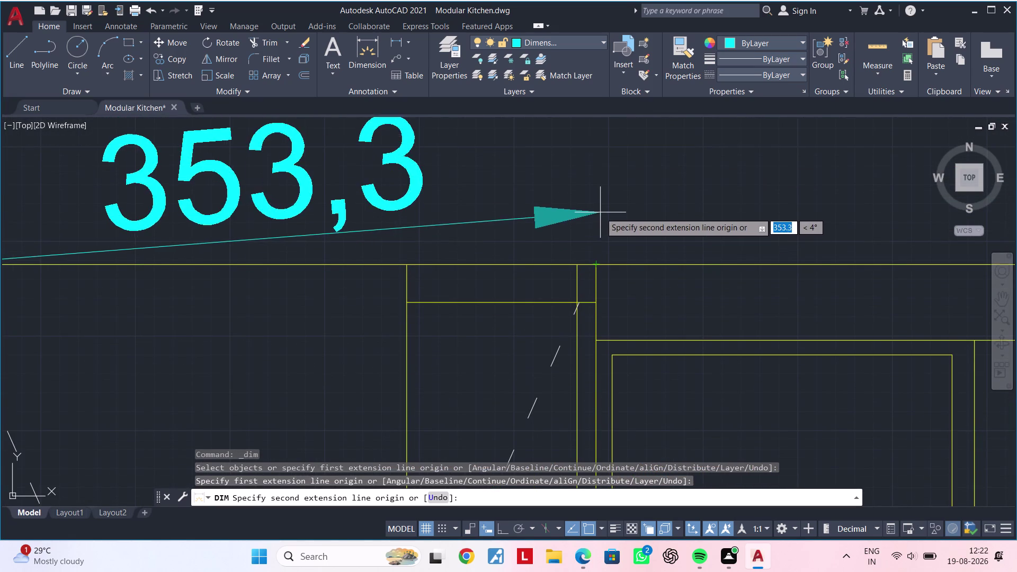
click(596, 264)
Place the 350 dimension above the upper blind corner unit's top.
click(598, 197)
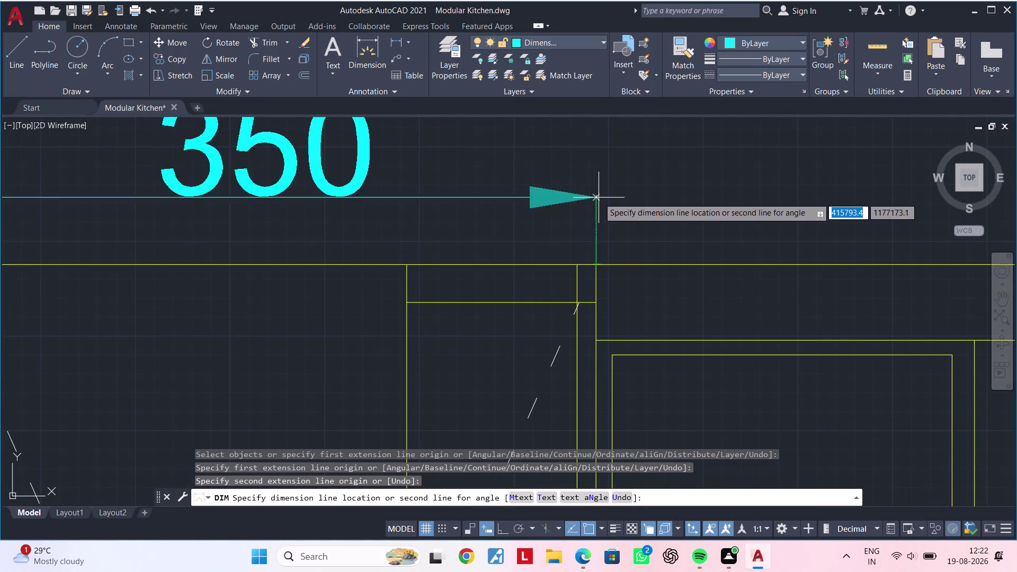
scroll(down, 3)
middle_drag(614, 206, 588, 225)
scroll(up, 3)
key(Escape)
key(Escape)
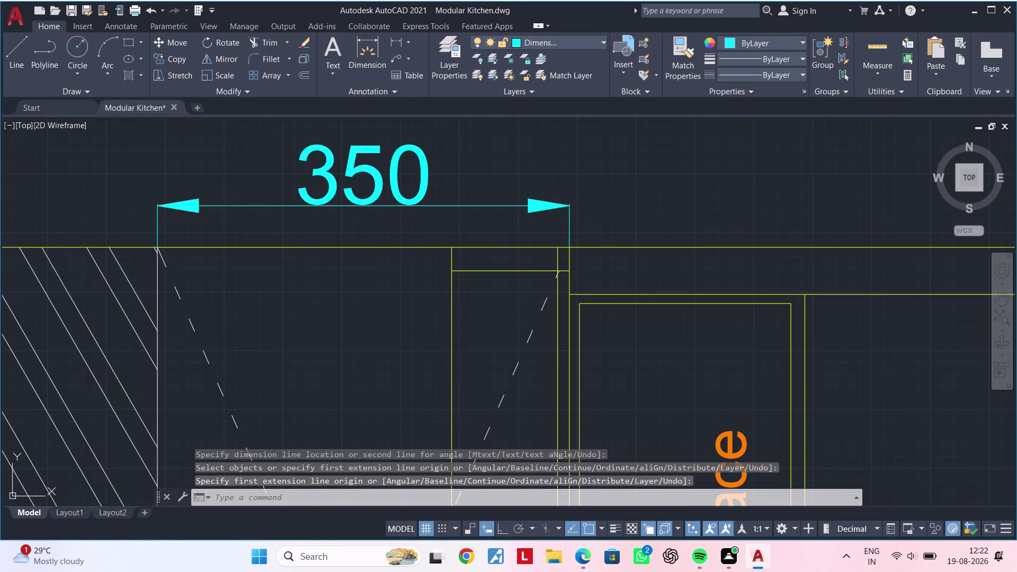
click(571, 227)
Grip-stretch the 350 dimension's end onto the blind corner unit's edge.
click(570, 245)
click(570, 226)
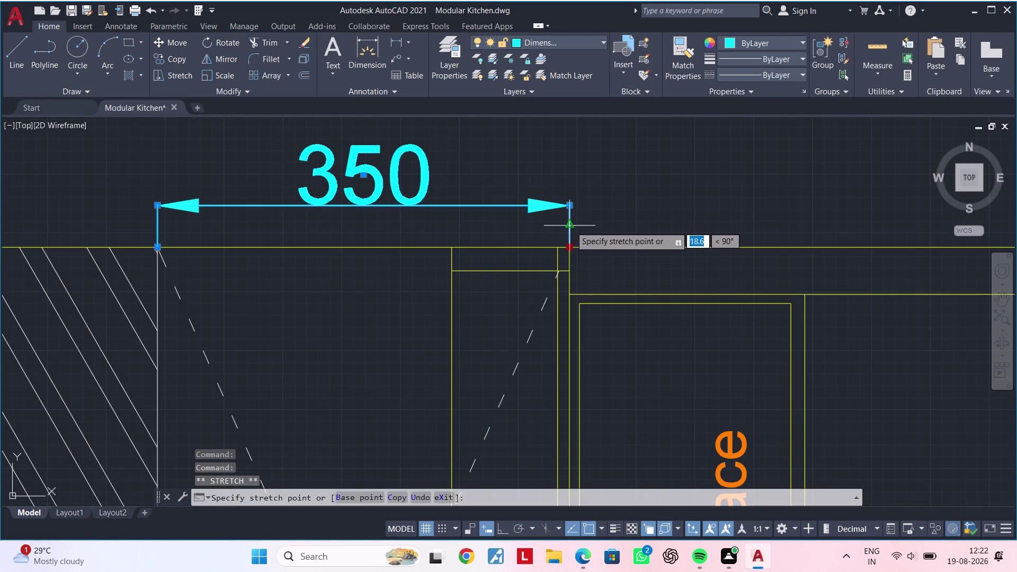
middle_drag(524, 237, 701, 221)
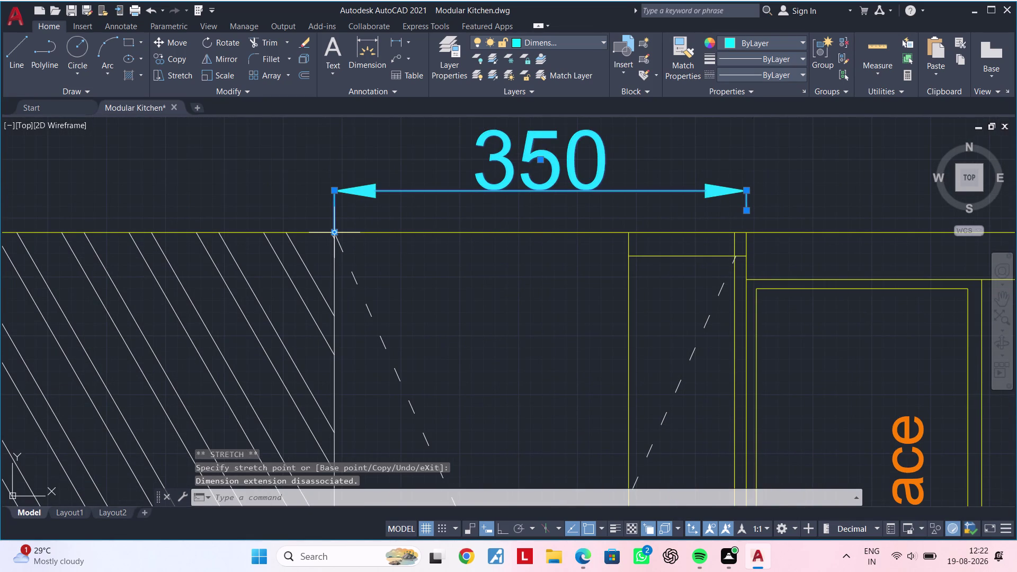
click(335, 233)
click(335, 214)
scroll(down, 3)
middle_drag(526, 221, 315, 225)
key(Escape)
key(Escape)
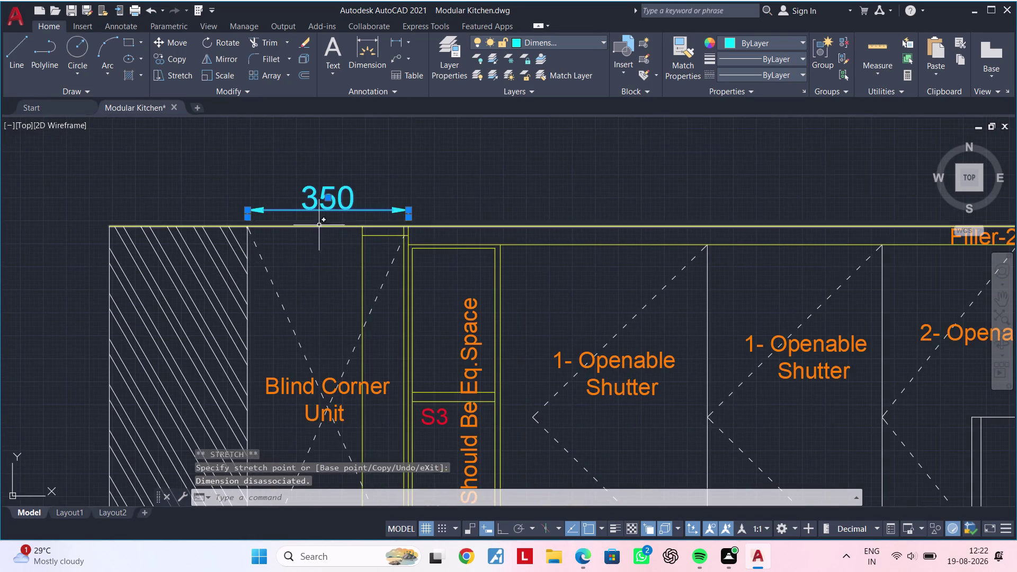
key(Escape)
click(369, 52)
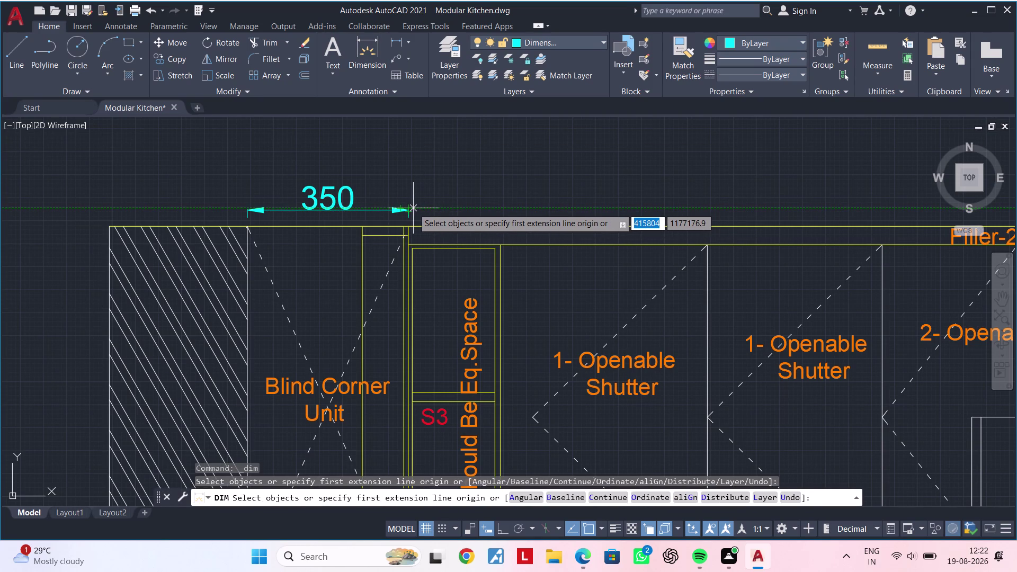
Retry starting a dimension at the 350's right end after two misplaced picks.
scroll(up, 3)
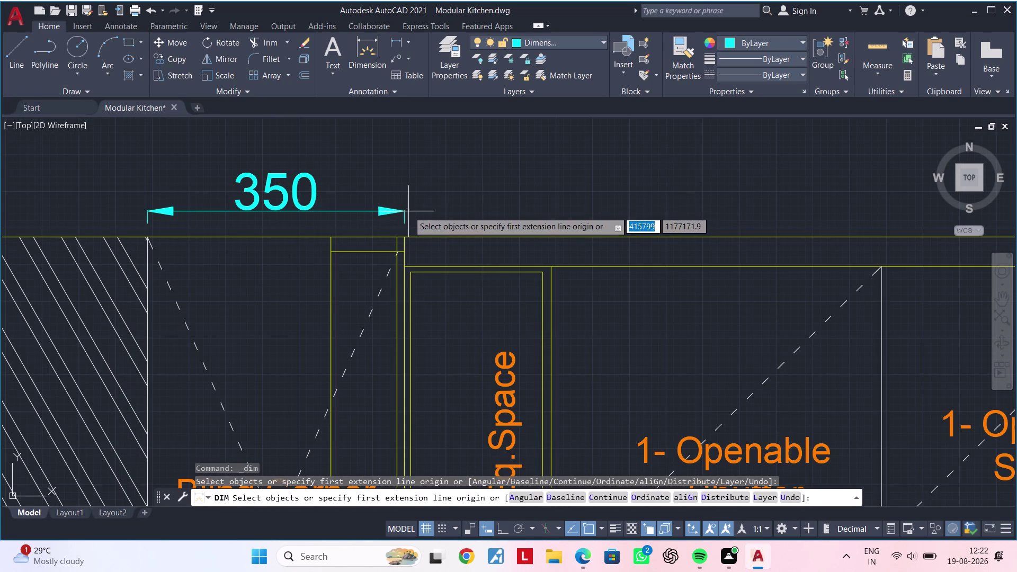
click(409, 212)
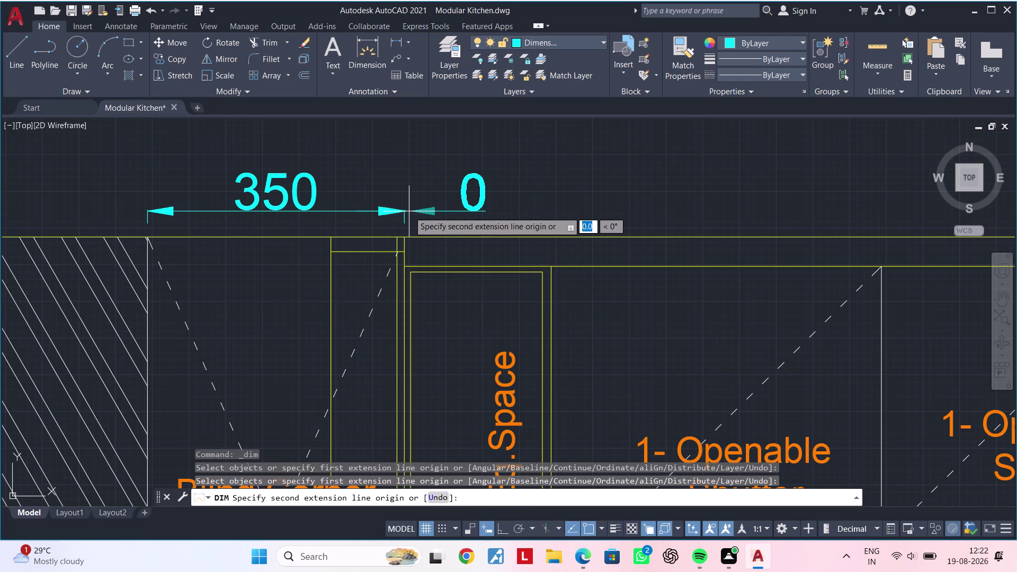
key(Escape)
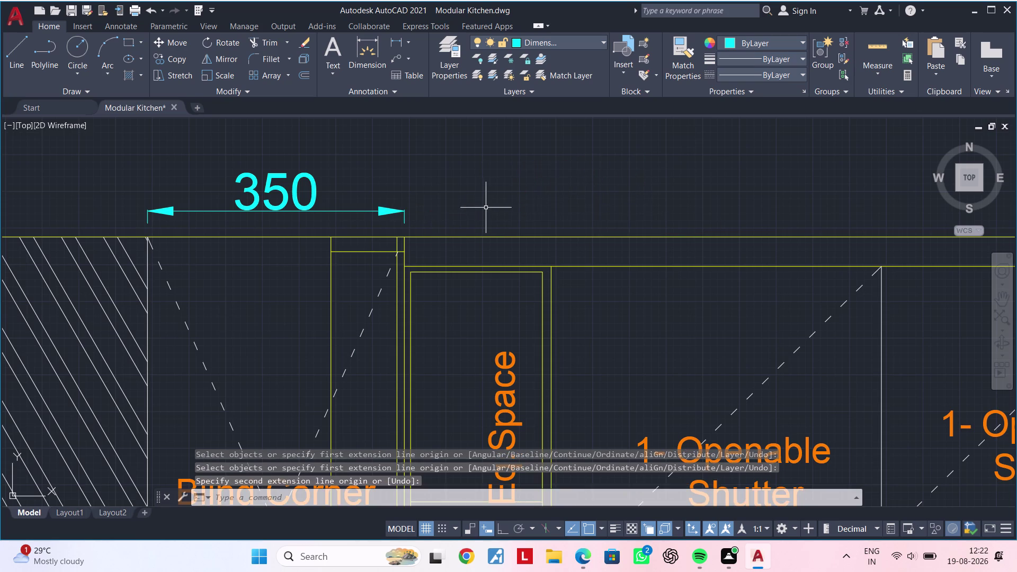
key(space)
click(403, 209)
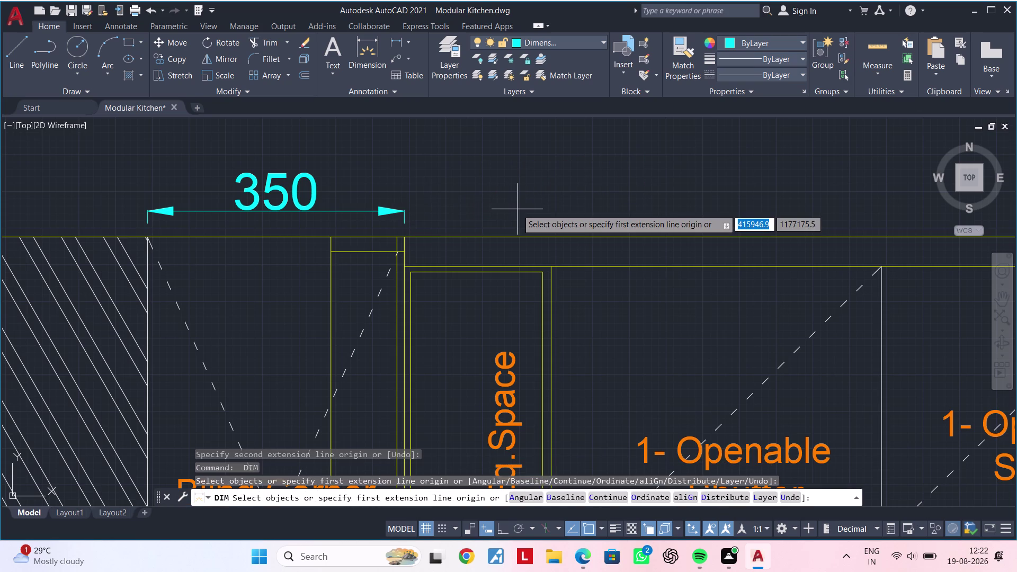
click(400, 214)
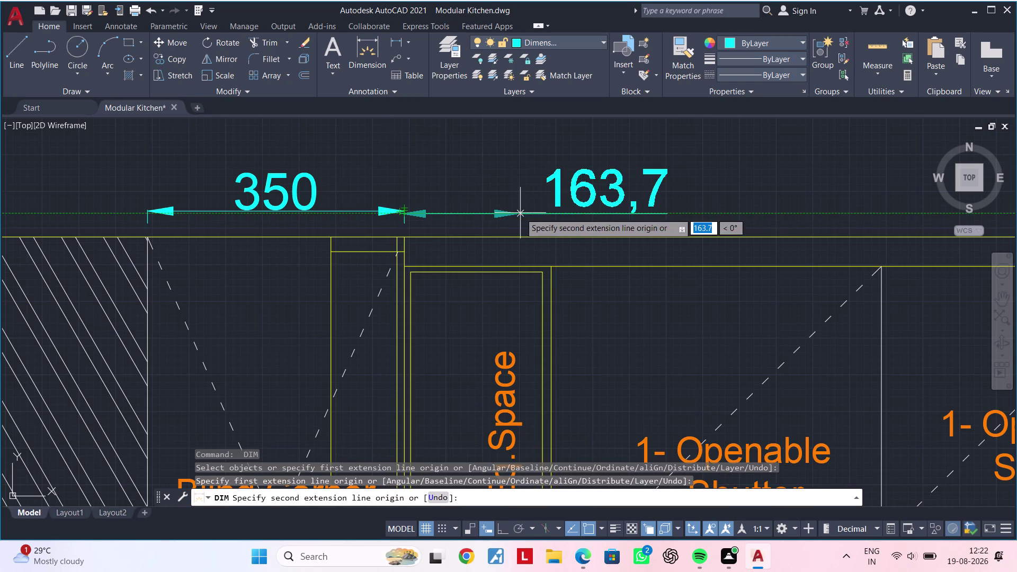
key(Escape)
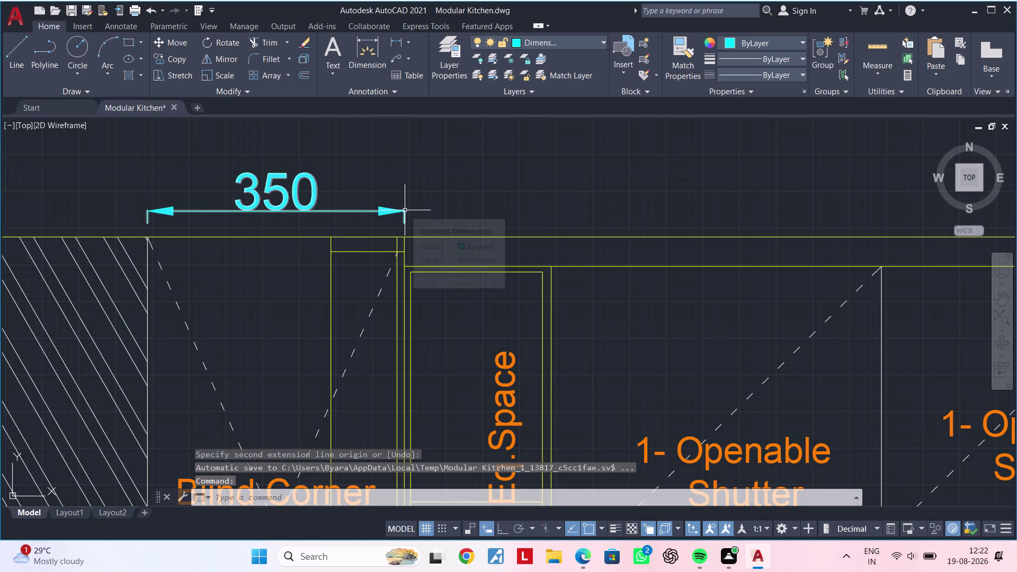
key(space)
Add a 200 dimension in line with the 350 along the top row.
scroll(up, 3)
click(394, 213)
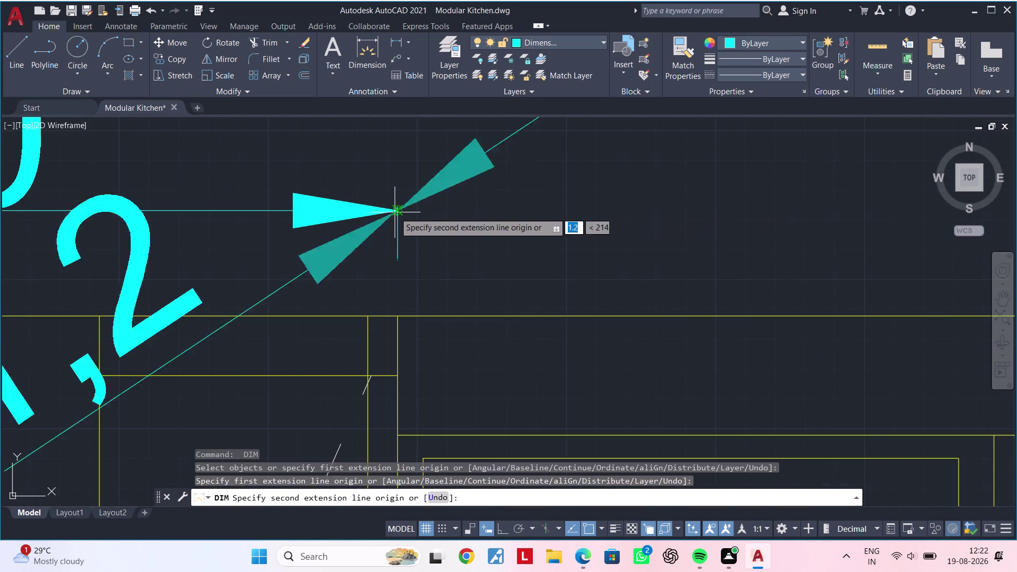
scroll(down, 3)
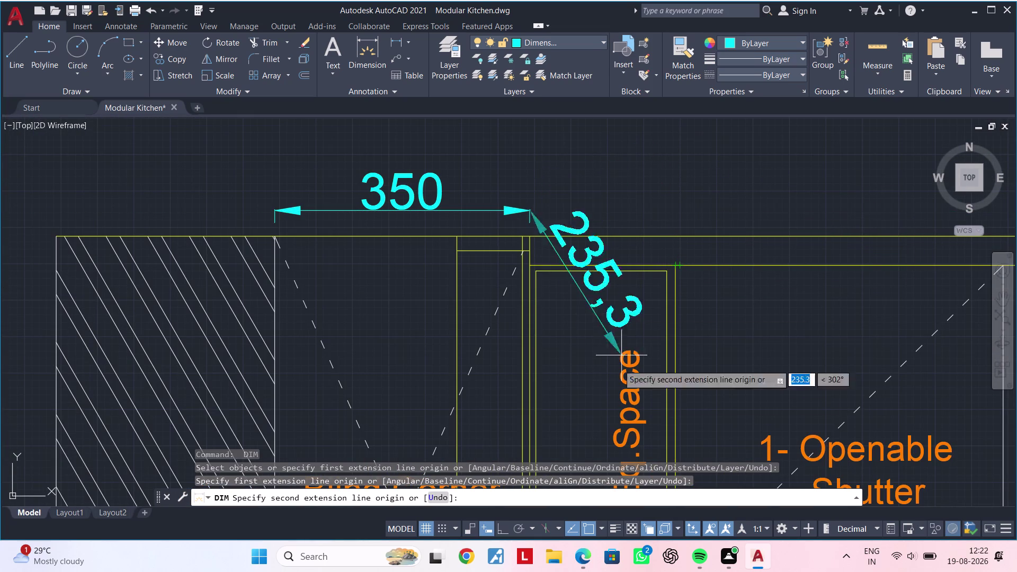
click(506, 522)
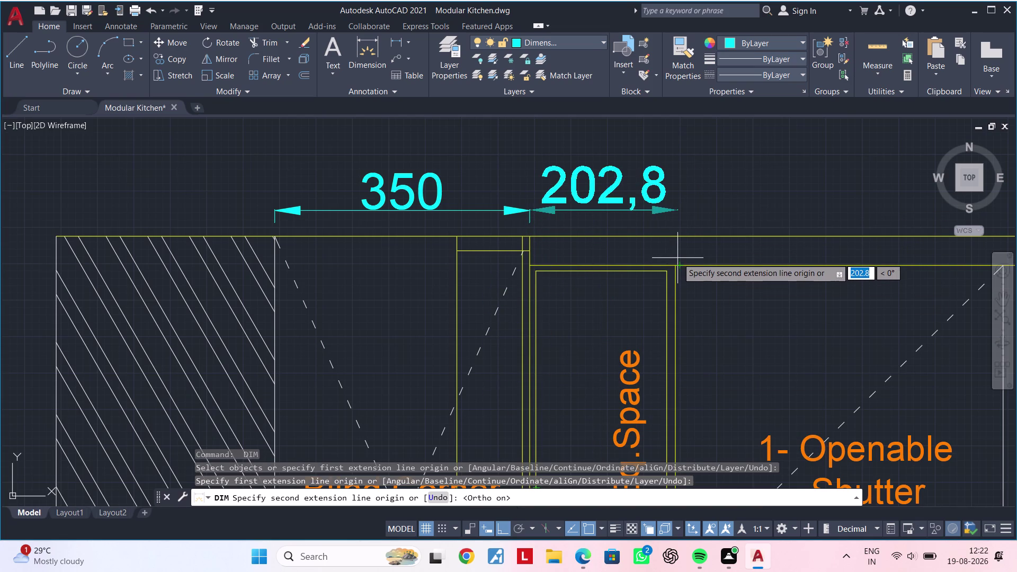
click(677, 211)
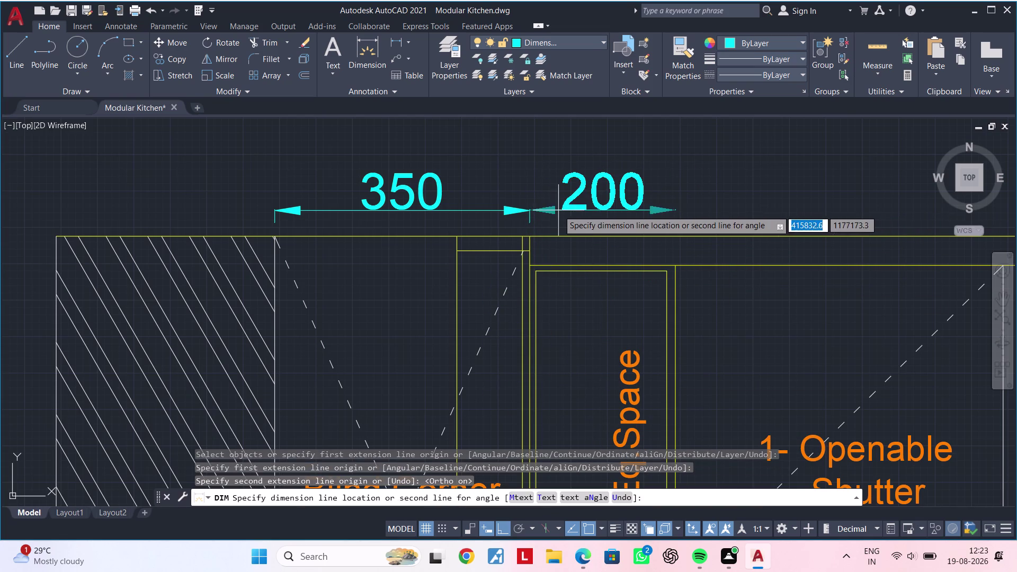
click(530, 211)
middle_drag(767, 204, 524, 197)
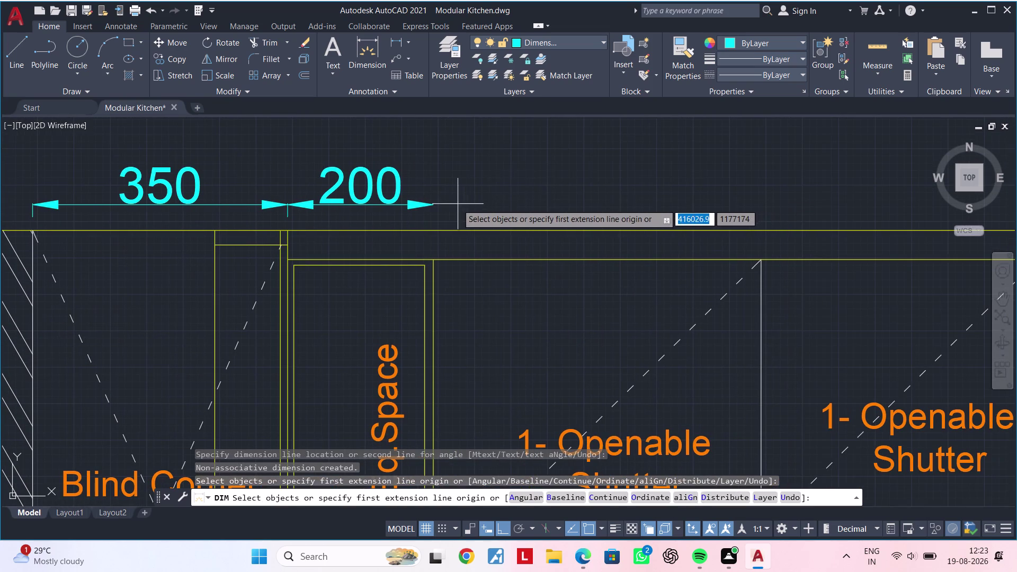
Add the 450 and 380 dimensions to the top row.
click(431, 204)
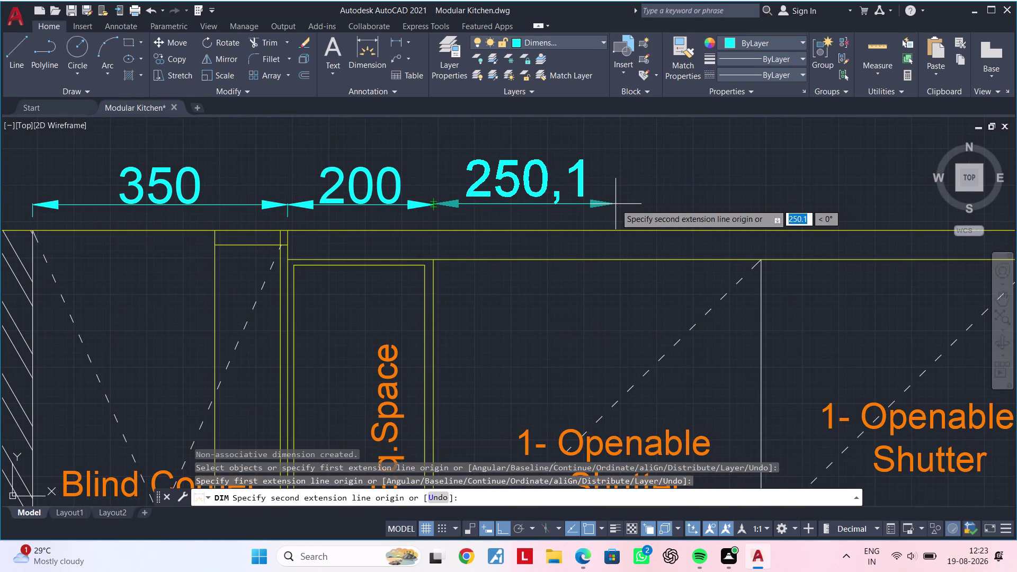
text(450)
key(Return)
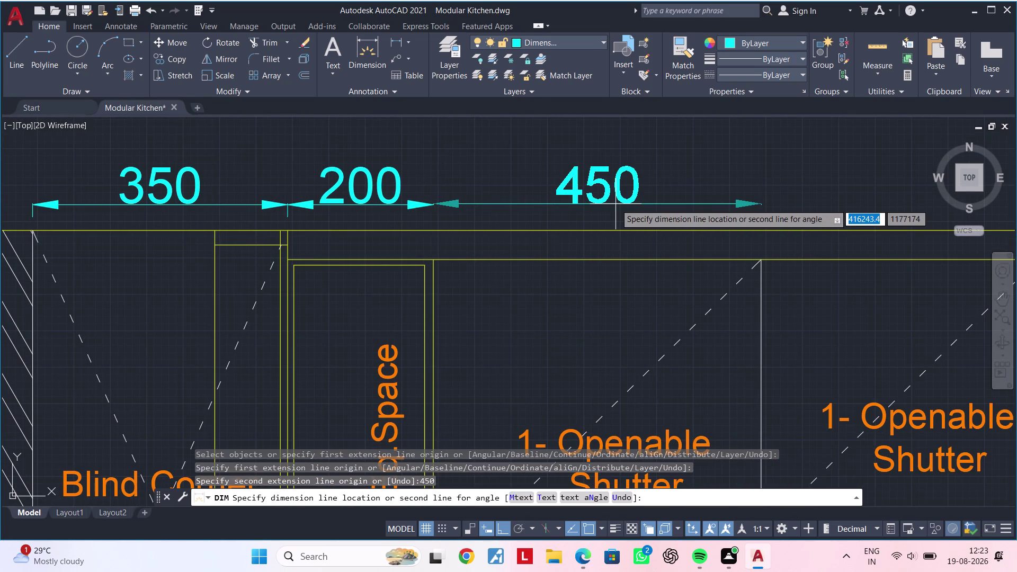
click(432, 205)
middle_drag(691, 203, 278, 213)
drag(350, 217, 354, 218)
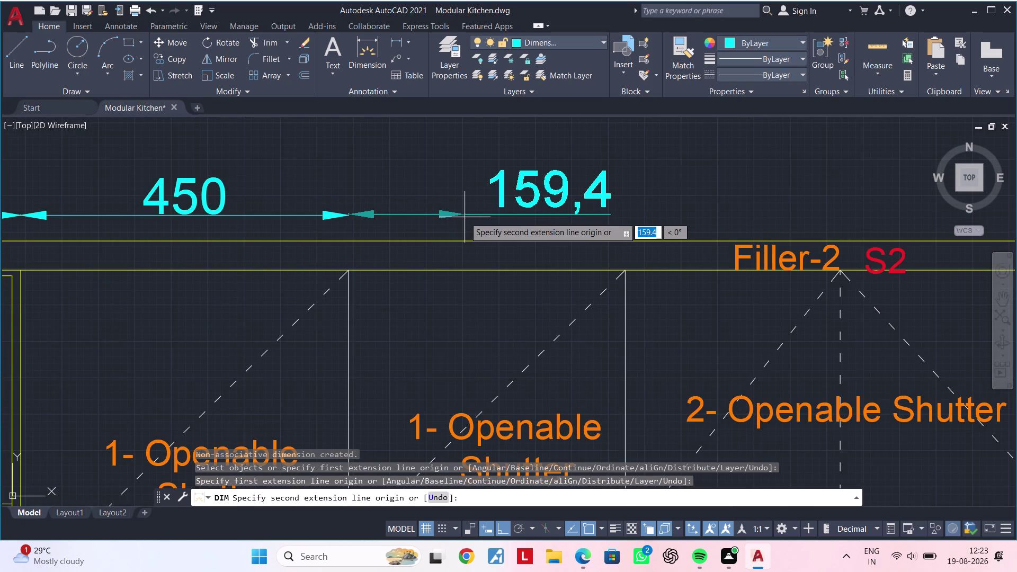
text(380)
key(Return)
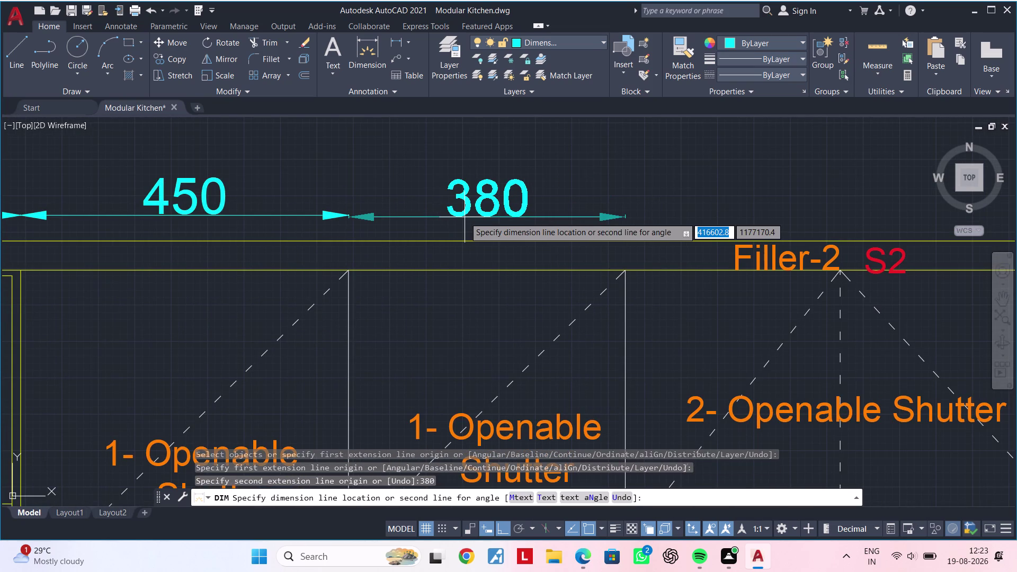
click(346, 216)
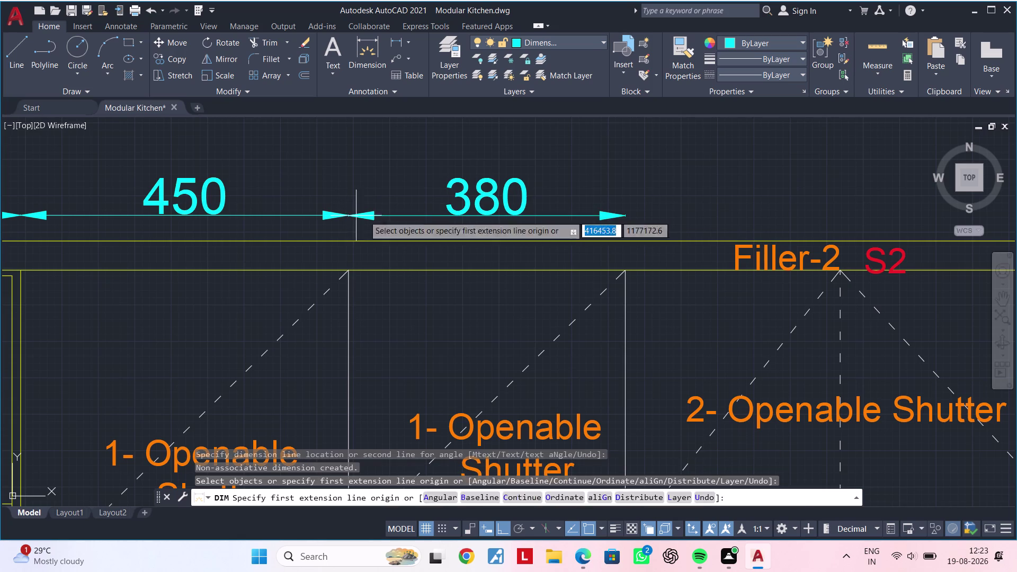
Add the 600 and second 380 dimensions to the top row.
middle_drag(626, 205, 435, 233)
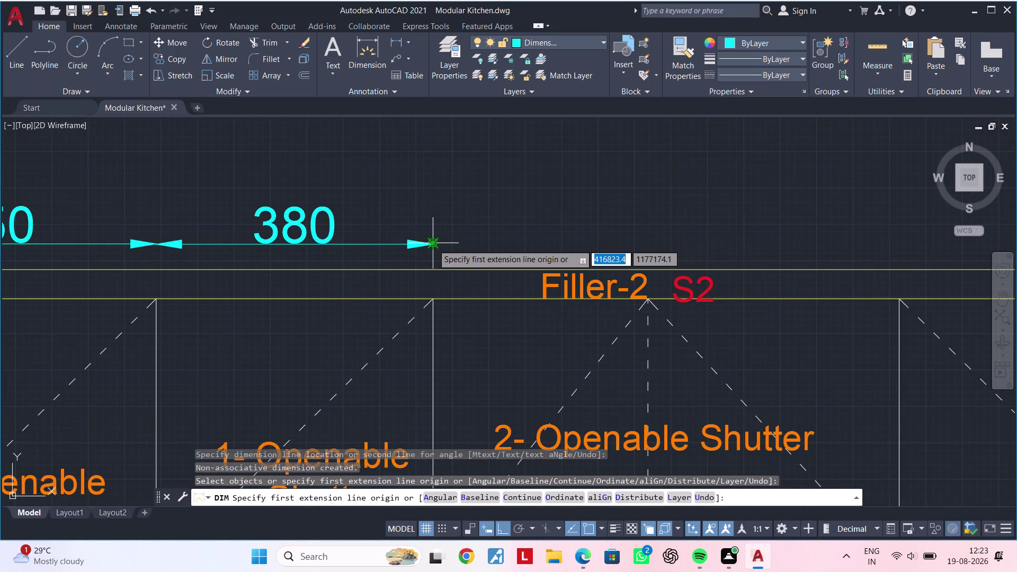
click(432, 244)
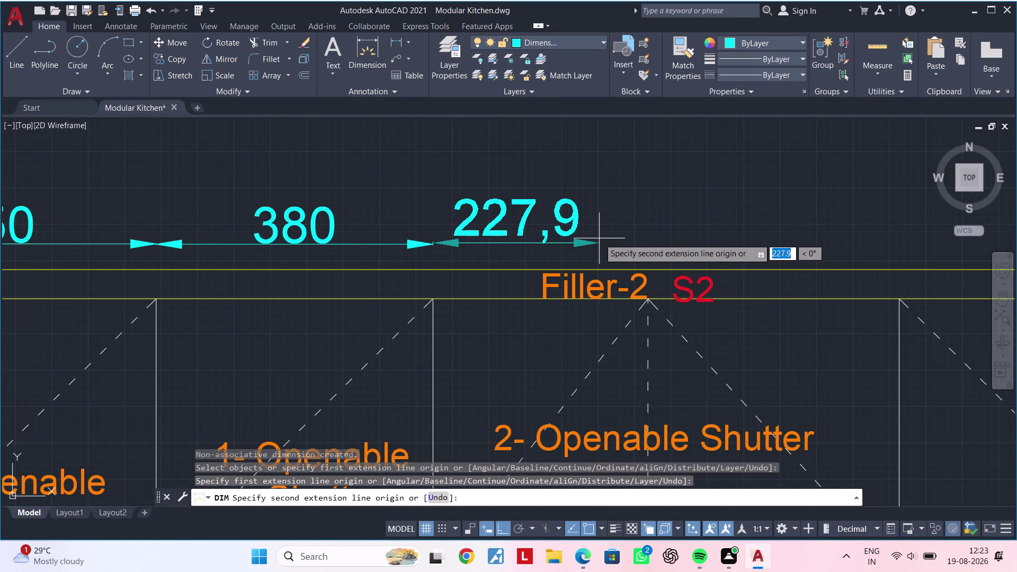
text(600)
key(Return)
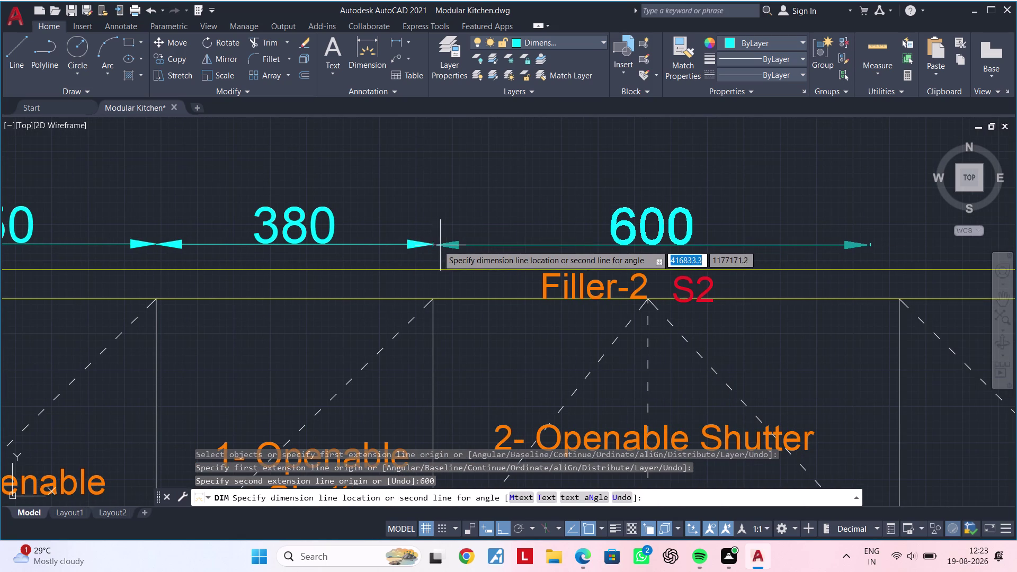
click(432, 243)
middle_drag(783, 242, 452, 213)
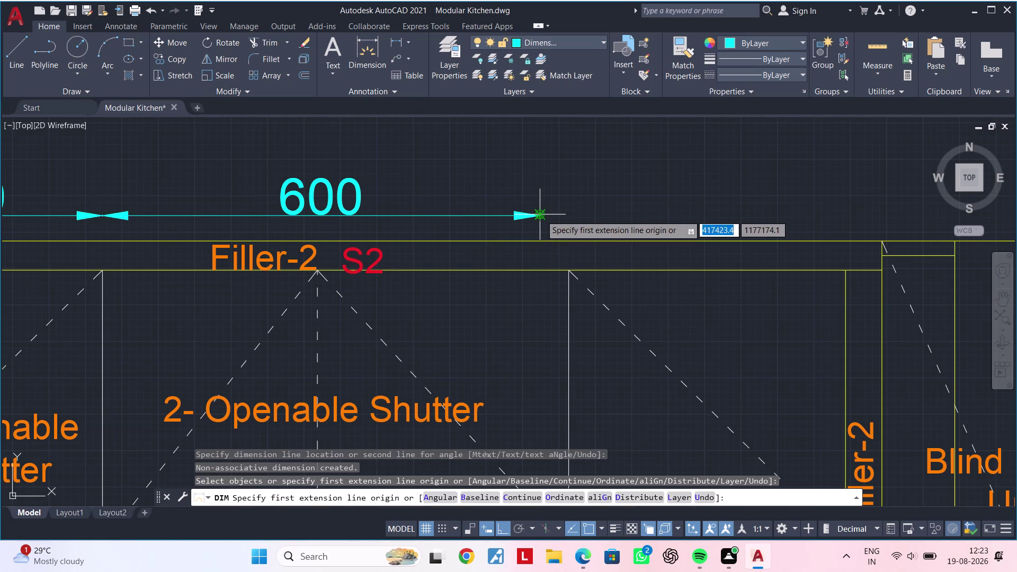
click(541, 216)
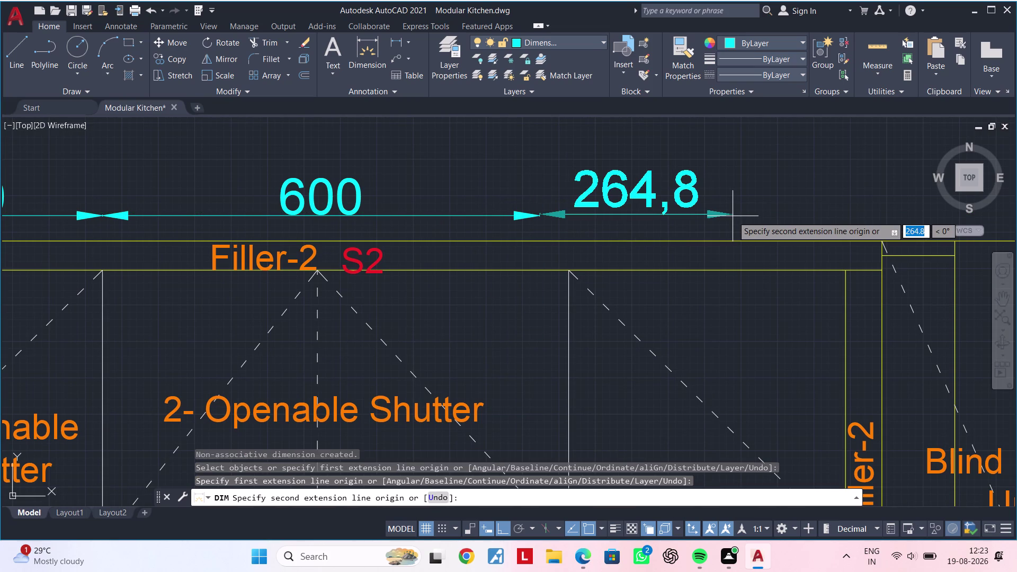
text(35)
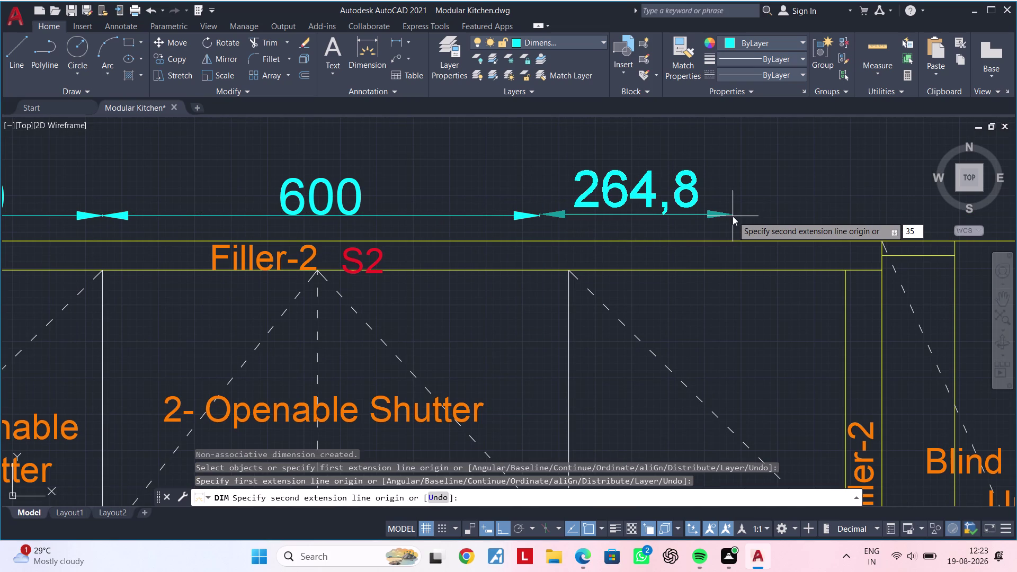
key(BackSpace)
text(80)
key(Return)
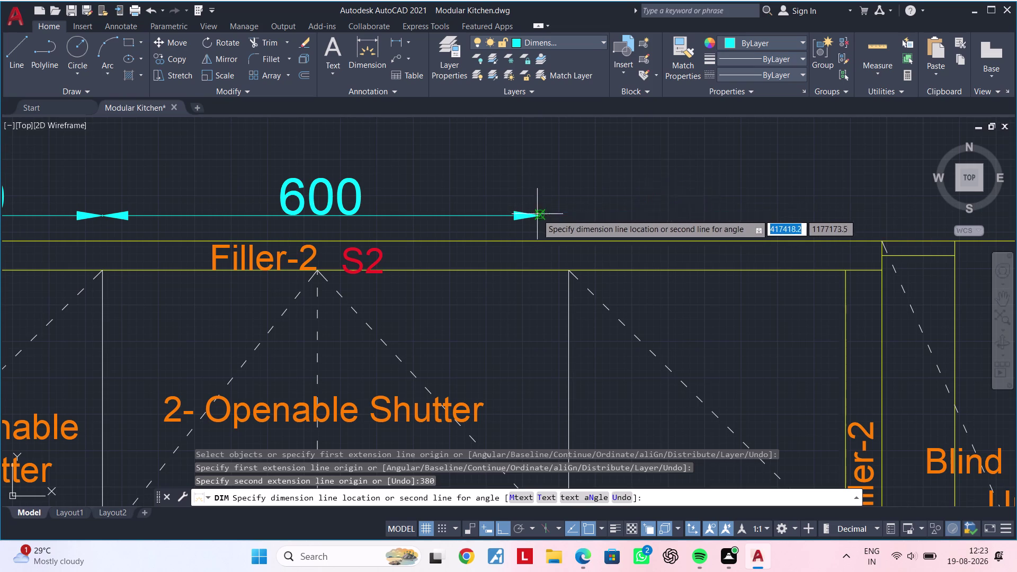
click(541, 215)
Add the 50 dimension over Filler-2 and move its label over the dimension.
middle_drag(849, 229, 544, 229)
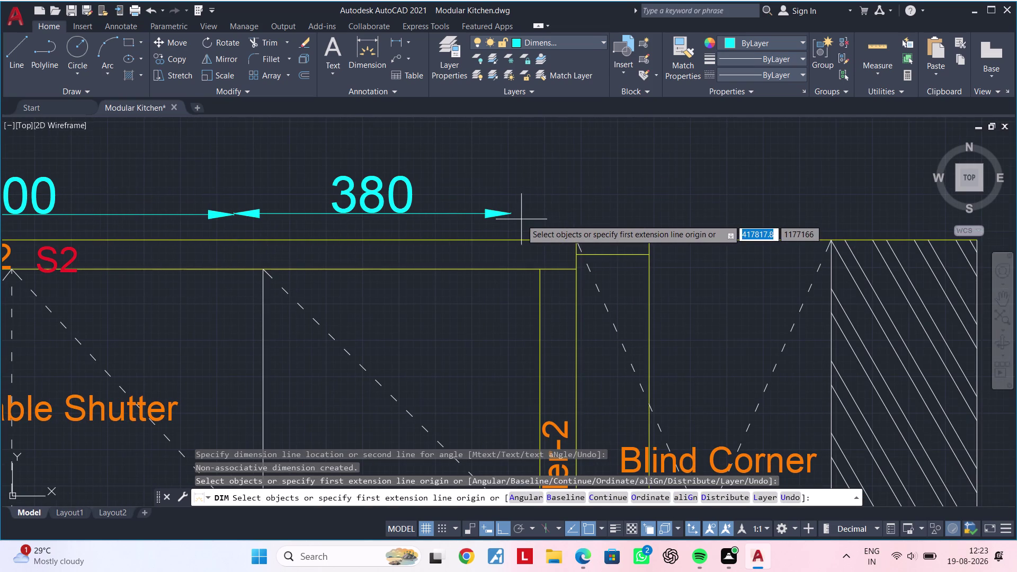
click(511, 214)
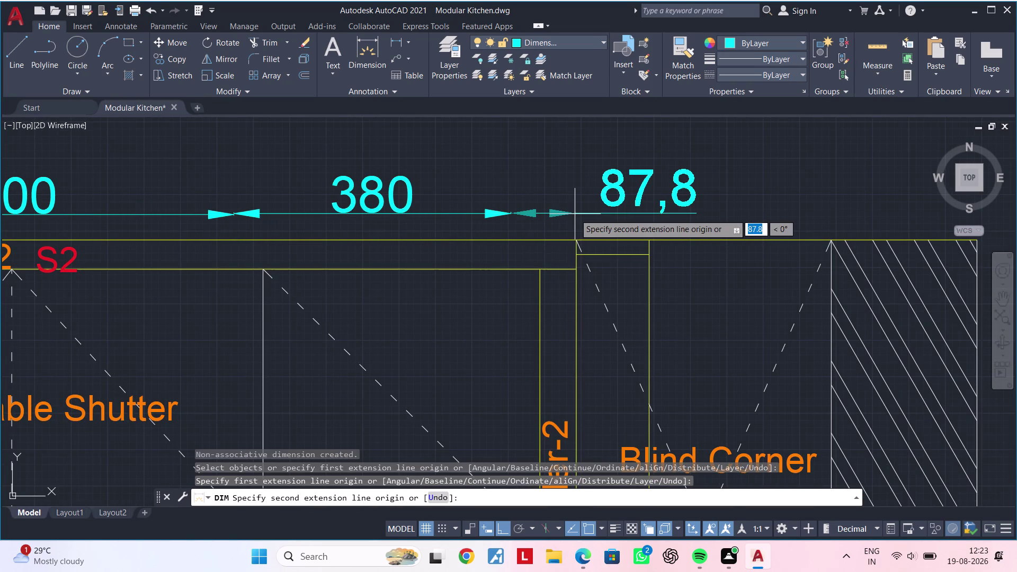
text(50)
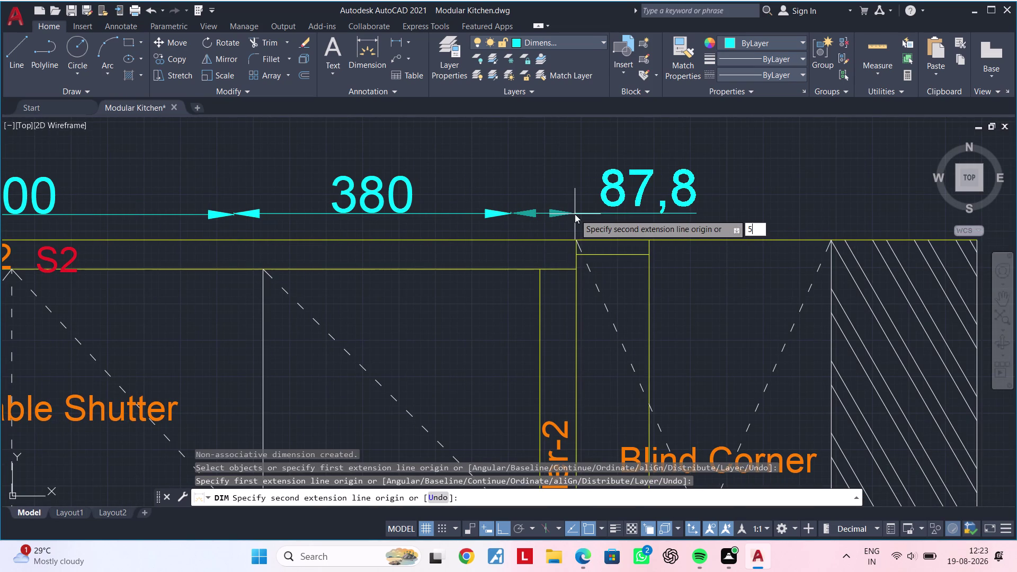
key(Return)
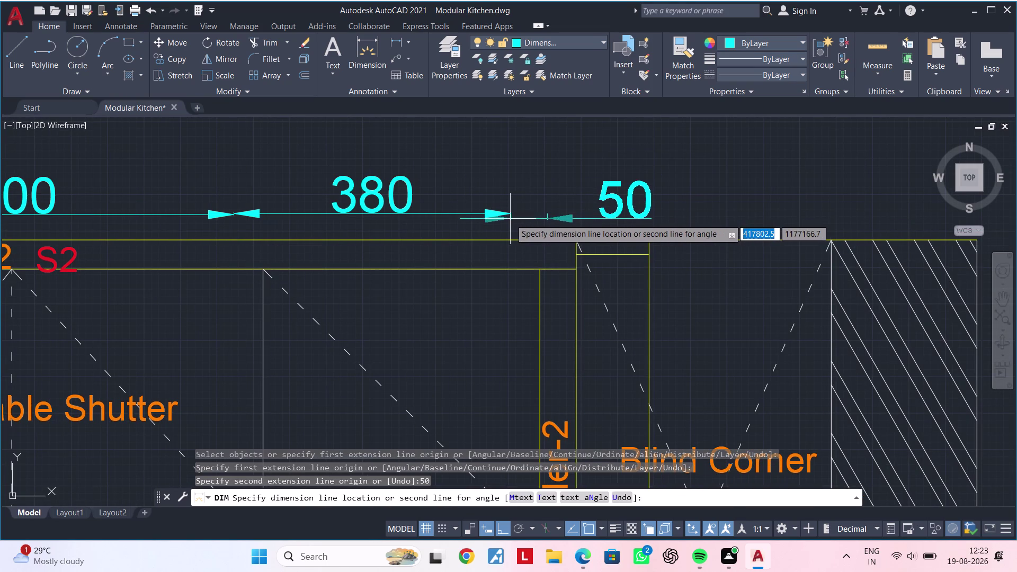
click(510, 215)
key(Escape)
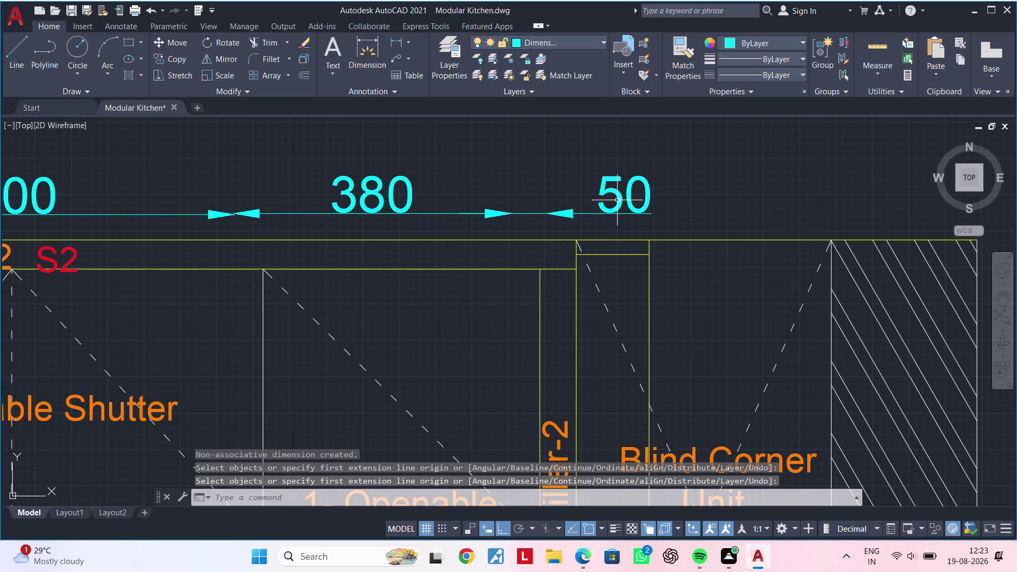
key(Escape)
click(611, 187)
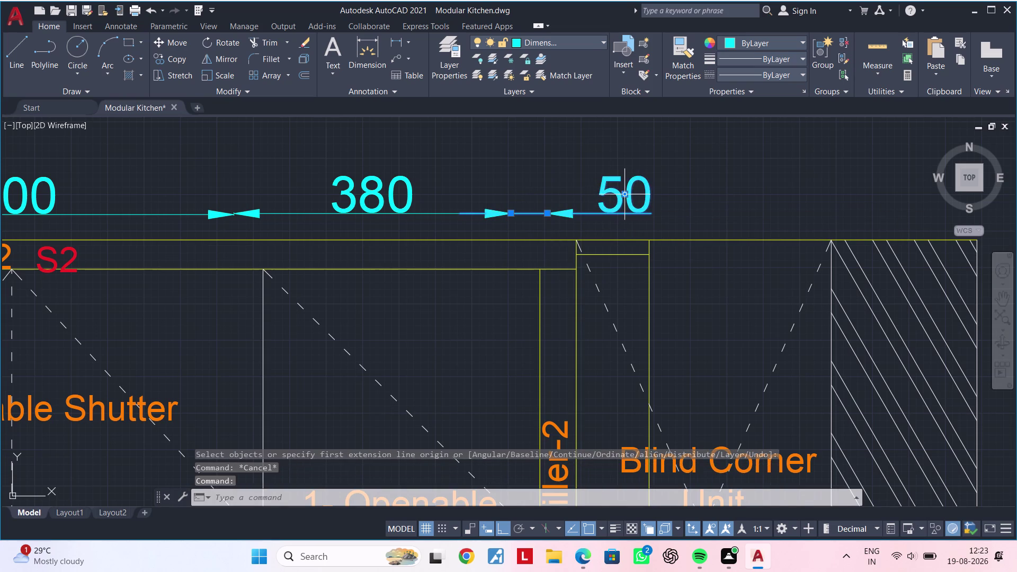
click(627, 194)
click(529, 213)
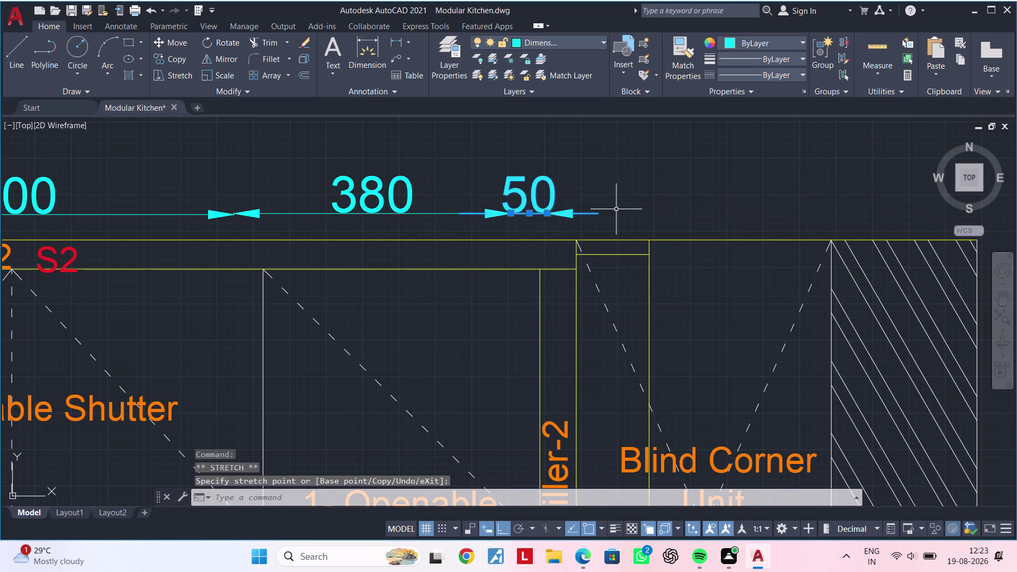
key(Escape)
Add the 350 dimension over the right blind corner unit.
key(space)
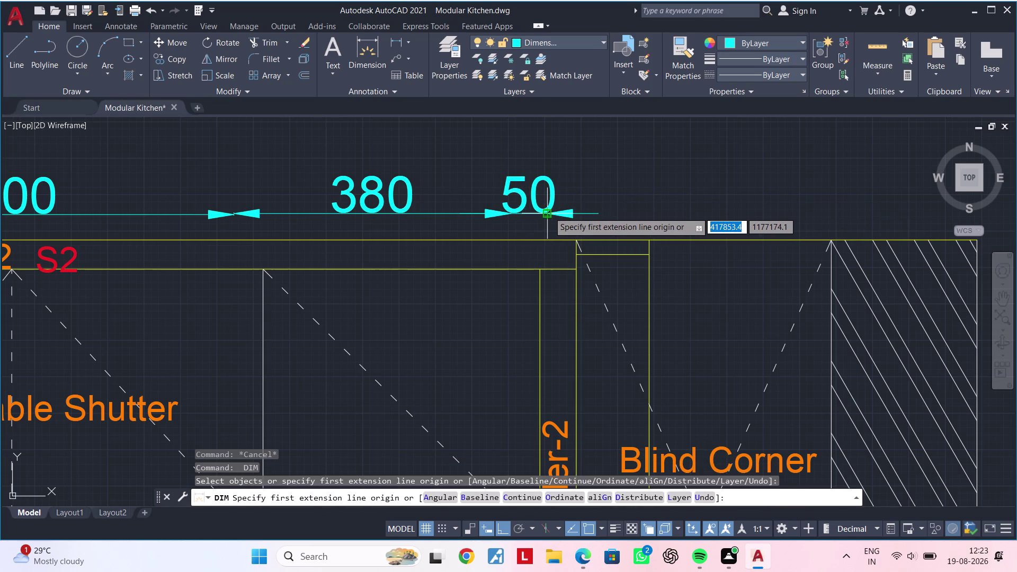
click(548, 212)
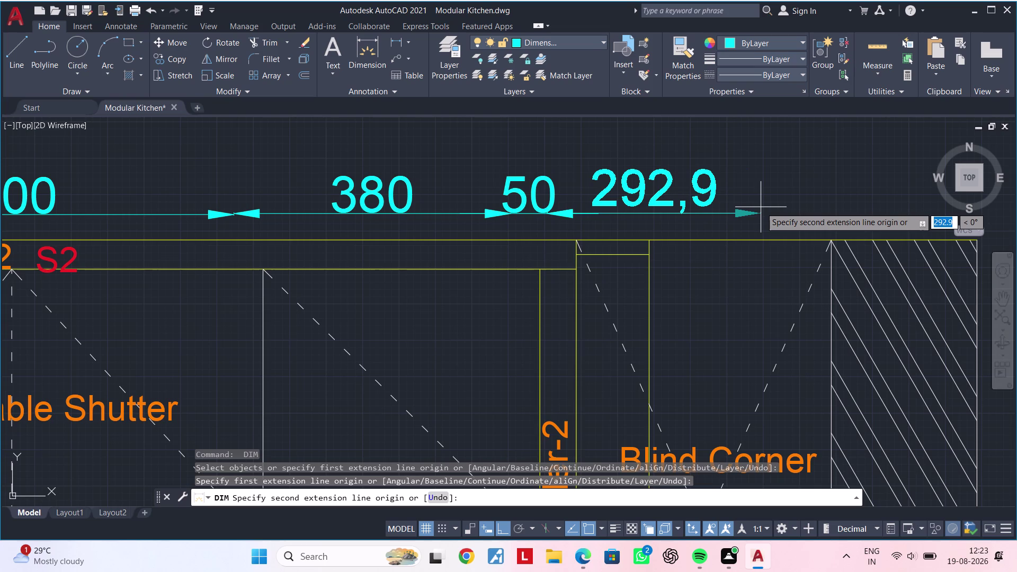
text(350)
key(Return)
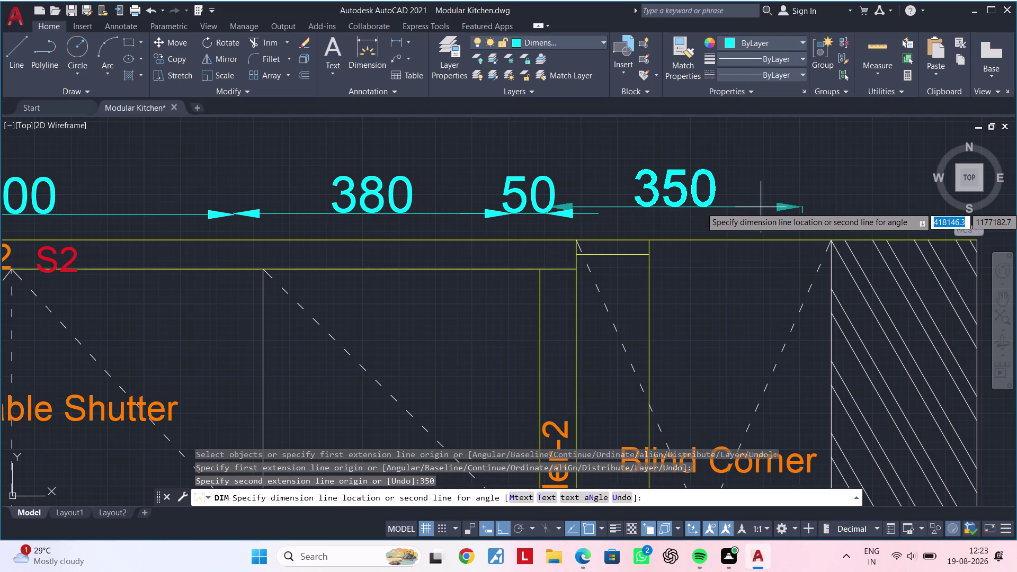
scroll(down, 3)
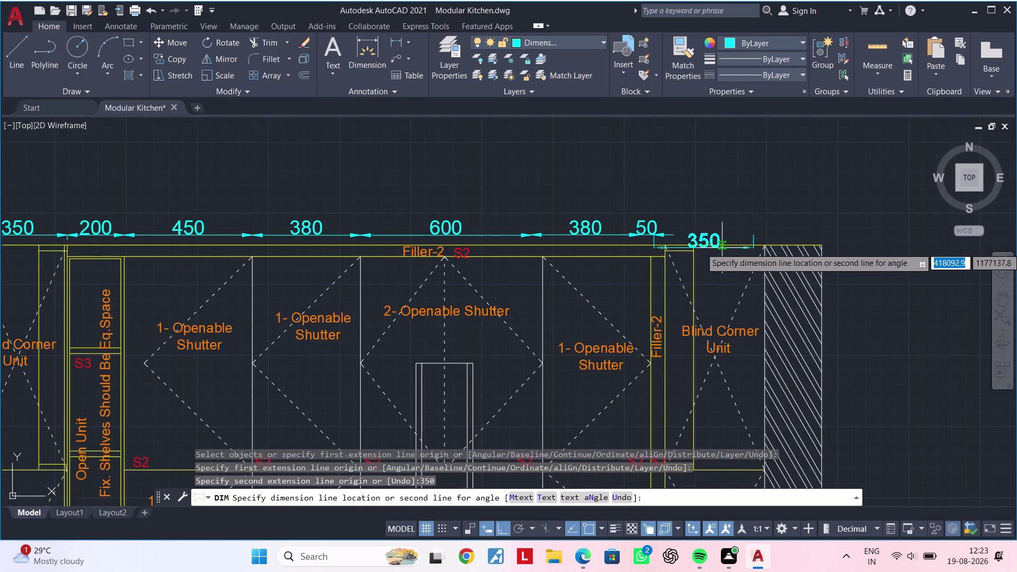
scroll(up, 3)
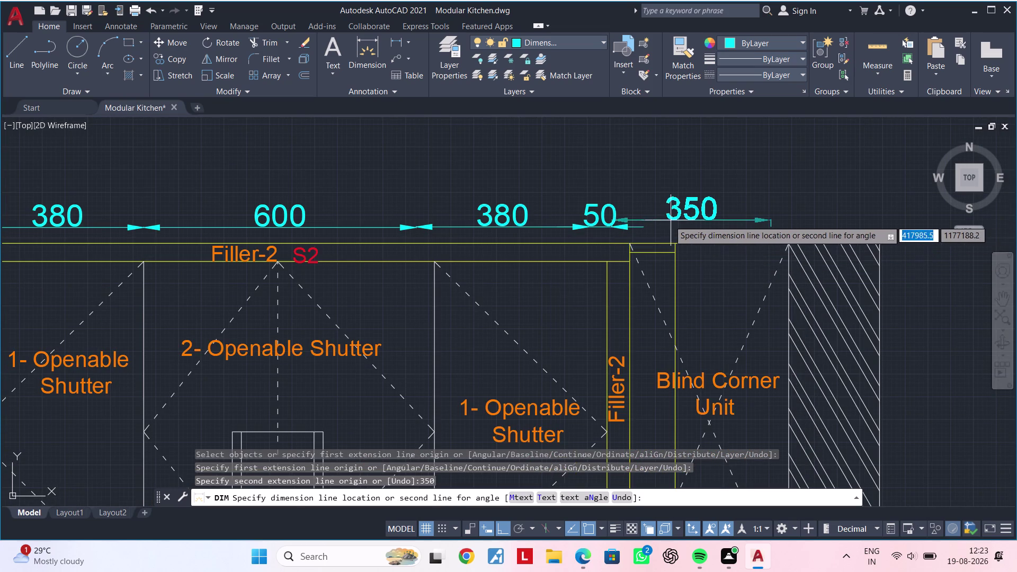
click(614, 226)
scroll(up, 3)
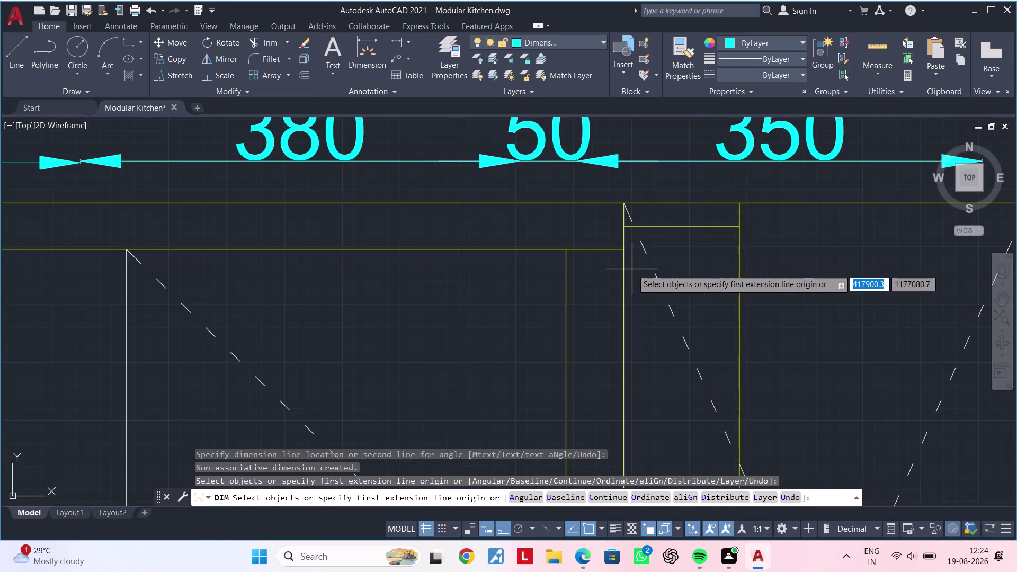
scroll(down, 3)
middle_drag(632, 269, 715, 251)
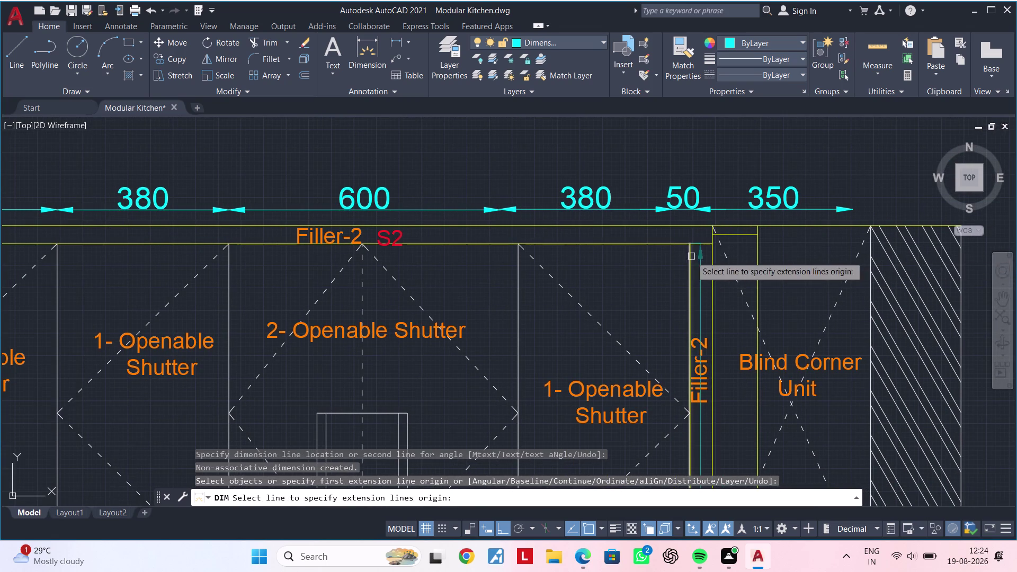
Exit dimensioning and frame the full kitchen elevation and its dimension row.
middle_drag(693, 256, 831, 202)
key(Escape)
key(Escape)
key(Escape)
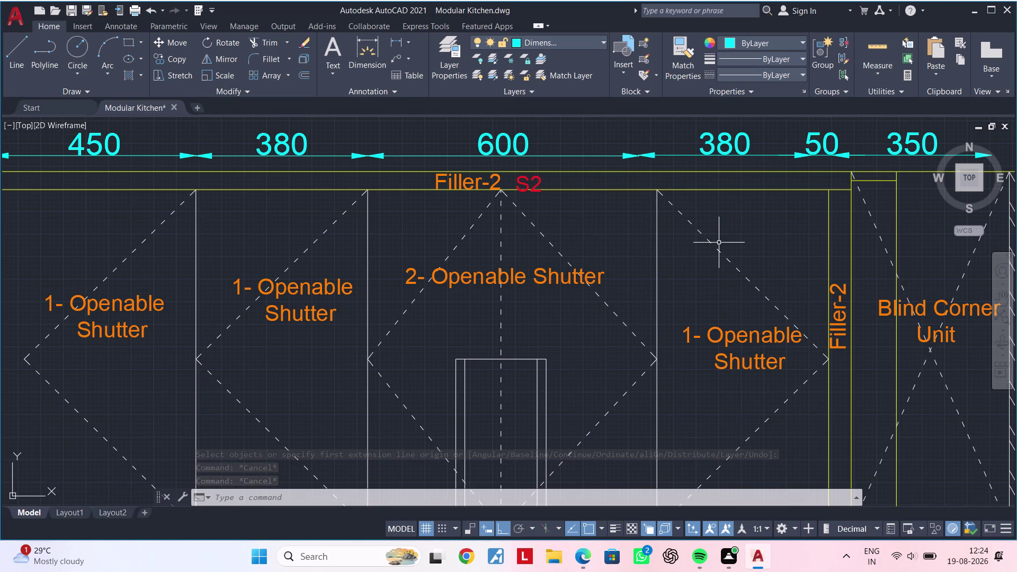
scroll(down, 3)
middle_drag(788, 267, 763, 205)
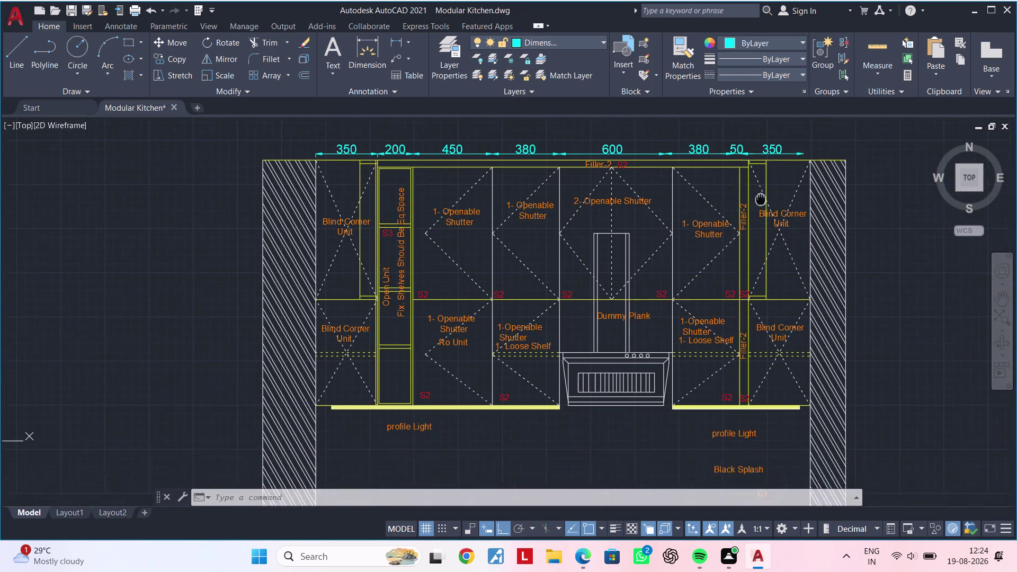
middle_drag(763, 205, 697, 270)
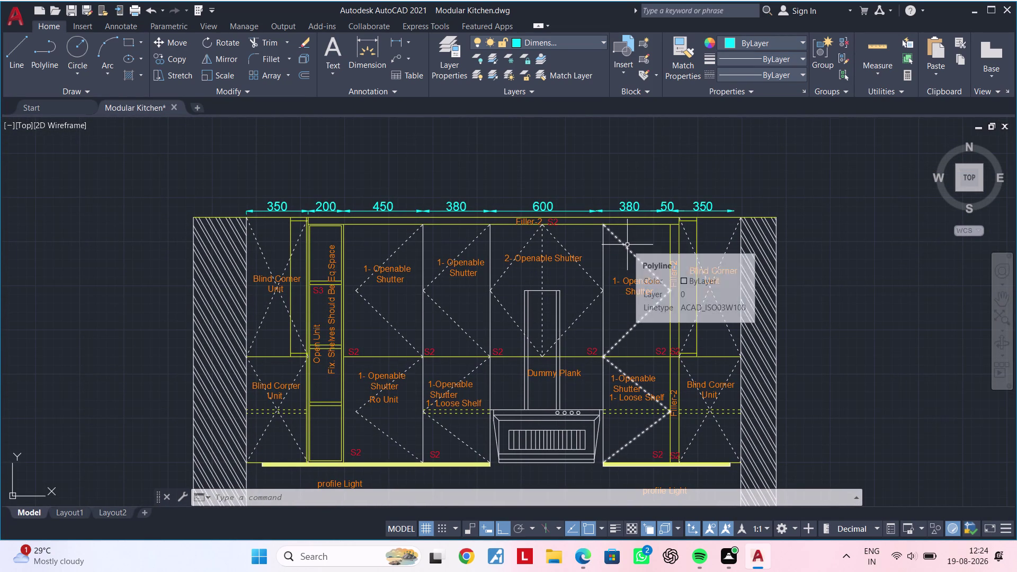
scroll(up, 3)
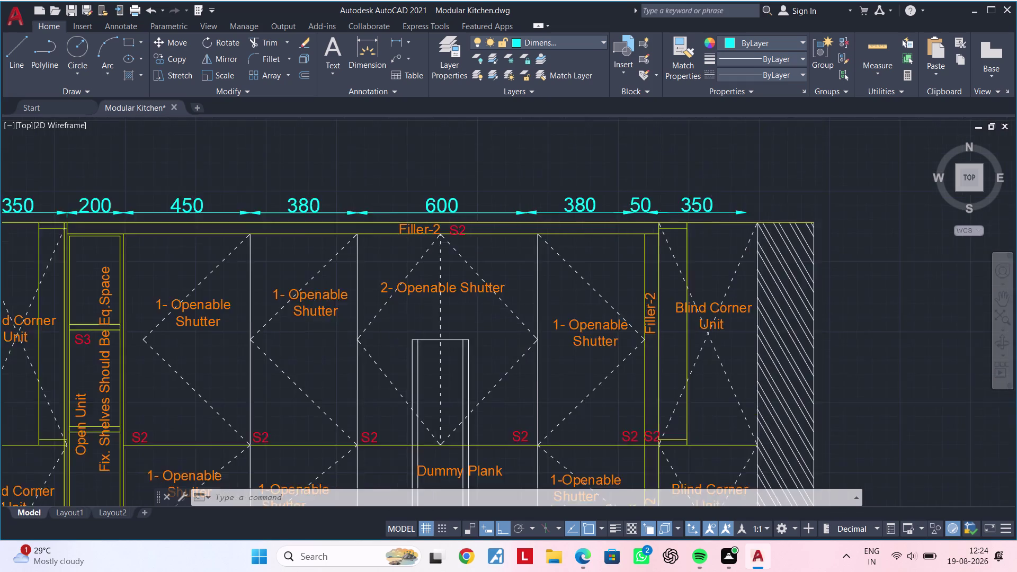
middle_drag(596, 222, 755, 218)
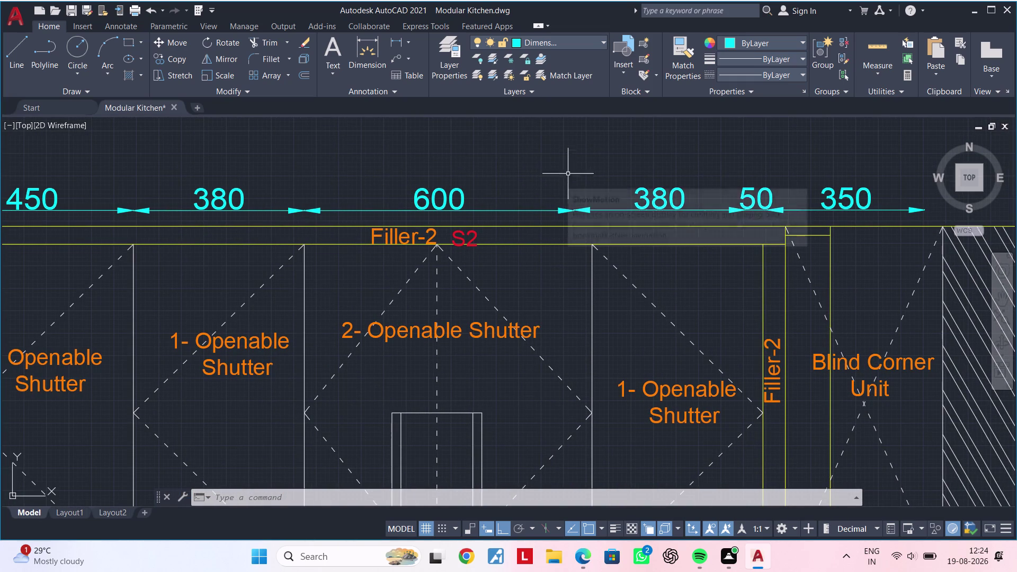
Try editing the 600 dimension text, then cancel without changes.
double_click(452, 198)
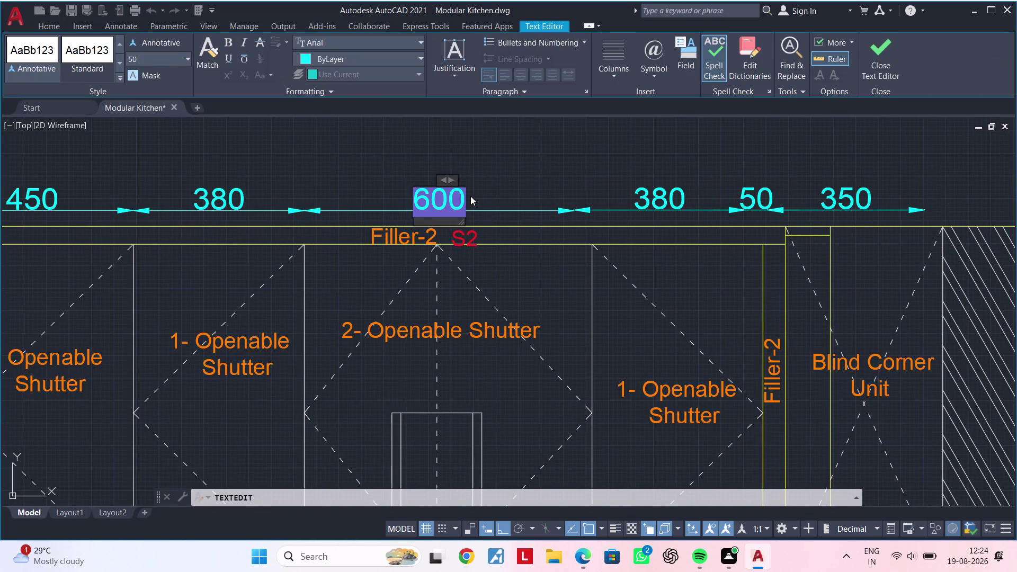
double_click(465, 196)
click(459, 199)
click(463, 198)
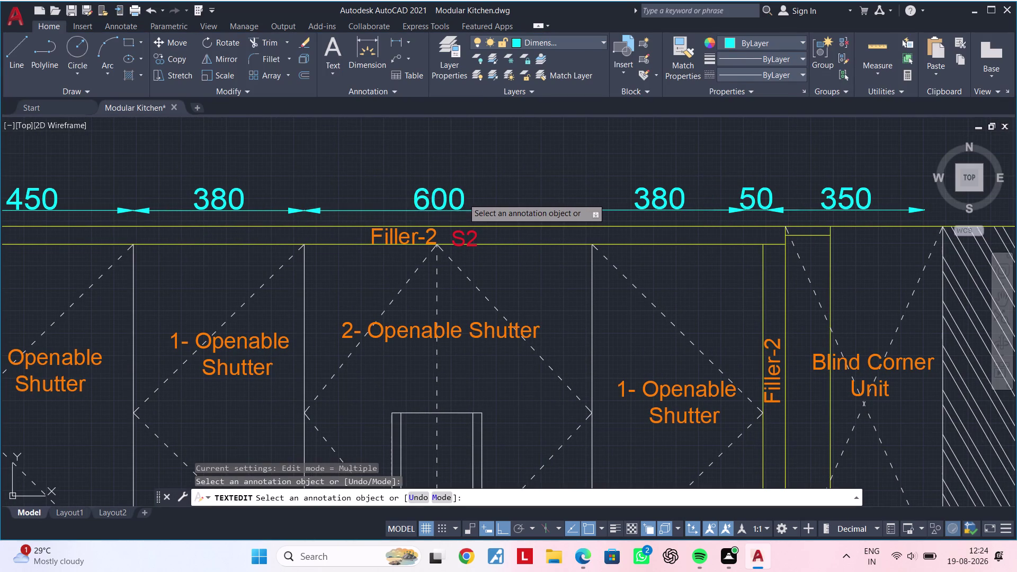
key(Escape)
key(Escape)
middle_drag(525, 206, 495, 207)
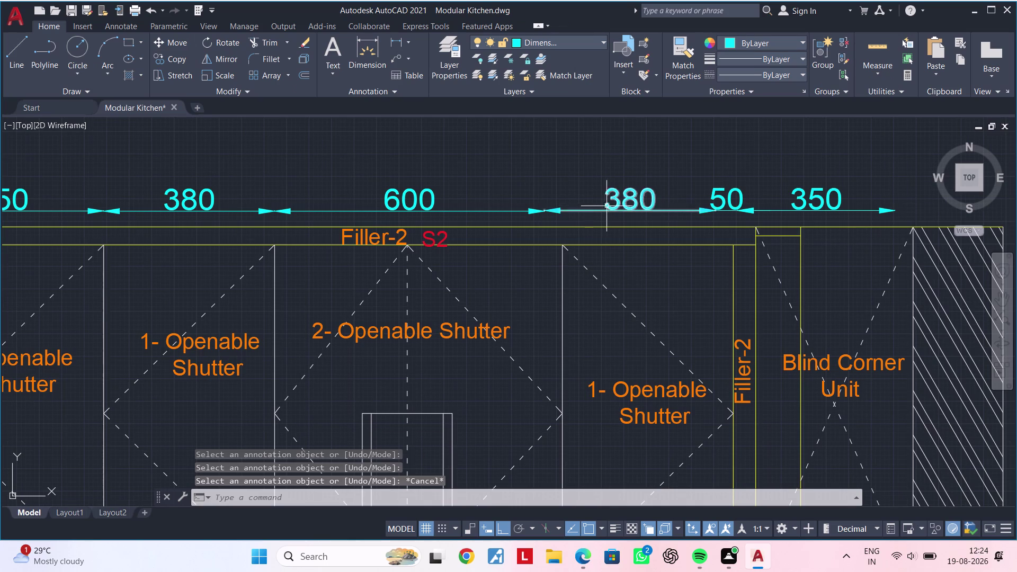
Delete the 350, 380 and 50 dimensions from the top row.
click(613, 204)
drag(810, 196, 815, 195)
click(833, 191)
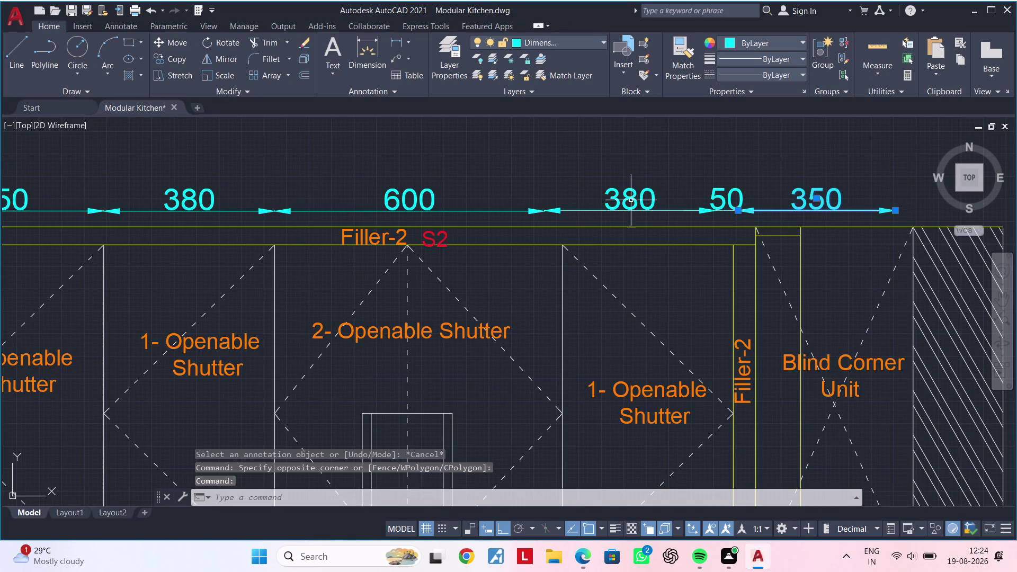
click(625, 197)
click(730, 191)
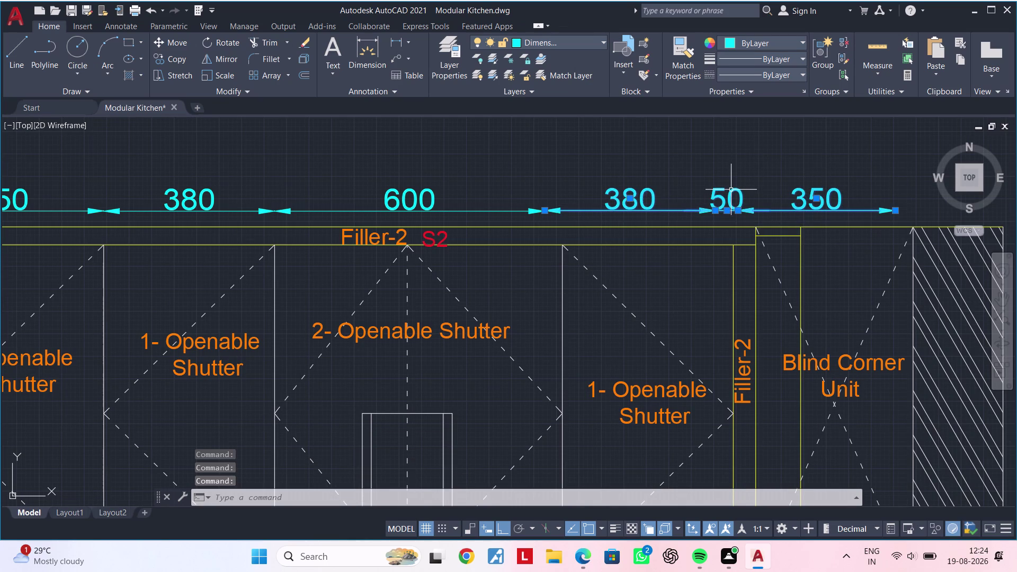
key(Delete)
middle_drag(564, 197, 626, 189)
key(Escape)
Delete the 600 dimension from the top row.
click(590, 201)
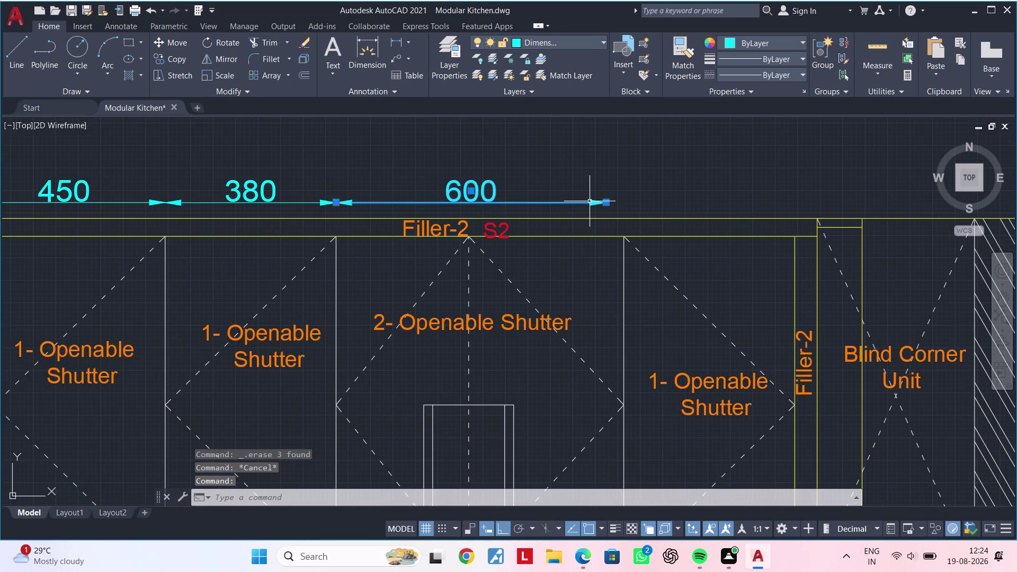
key(Delete)
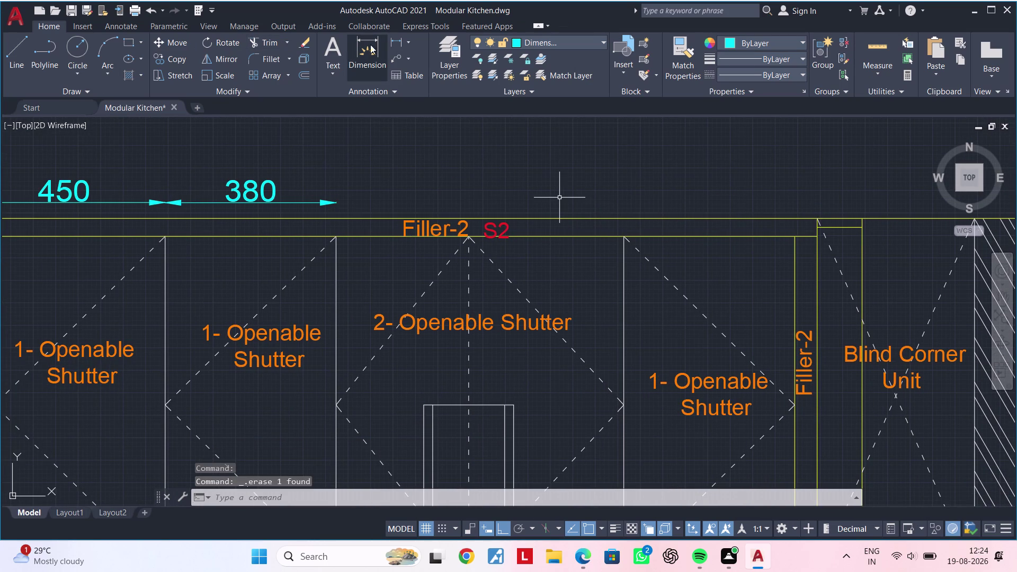
click(362, 46)
Dimension the next two top-row segments as 640 and 380.
click(334, 202)
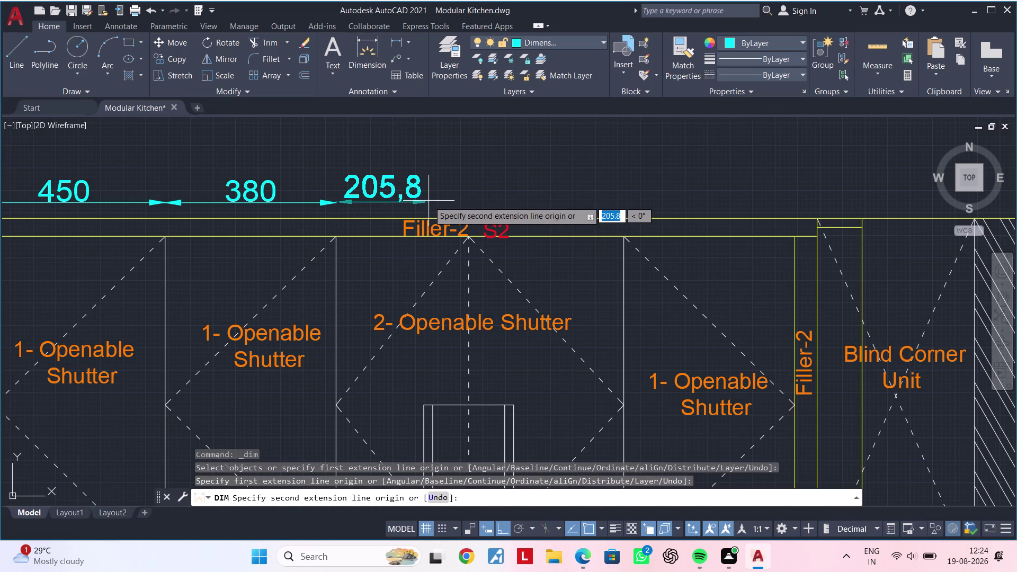
text(640)
key(Return)
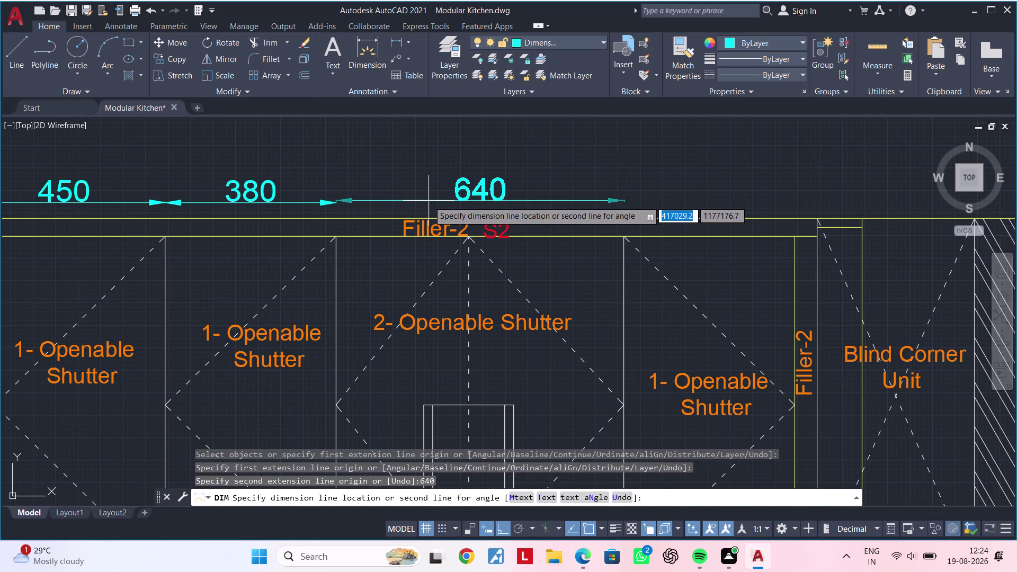
click(335, 202)
middle_drag(667, 198, 594, 203)
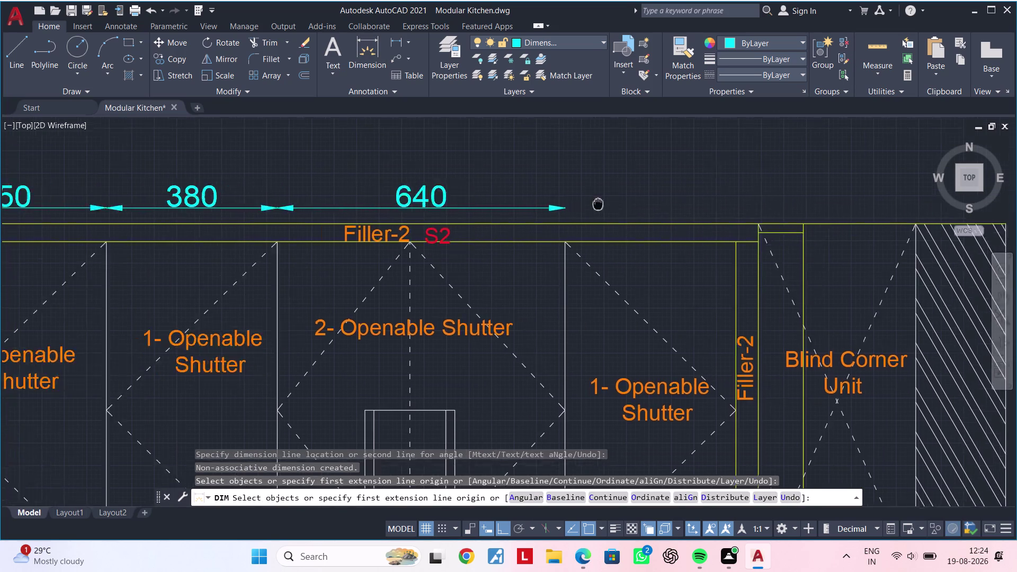
middle_drag(594, 204, 534, 208)
key(space)
key(space)
click(493, 213)
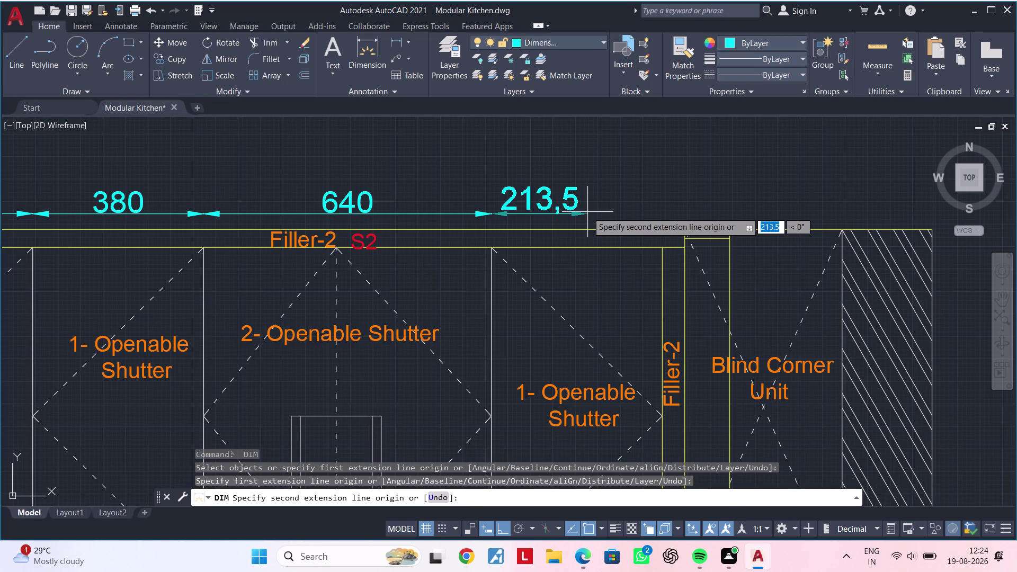
text(380)
key(Return)
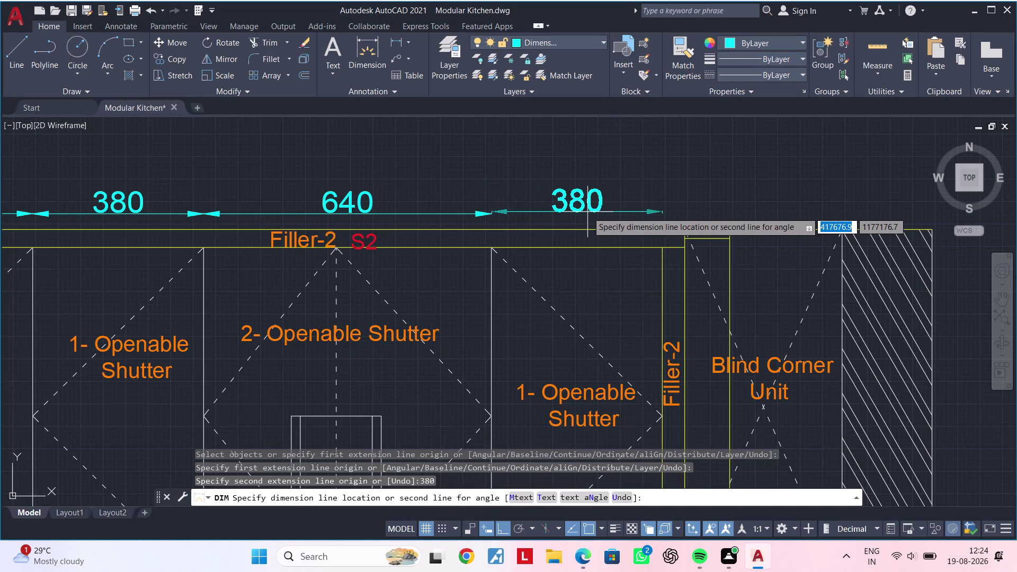
click(493, 214)
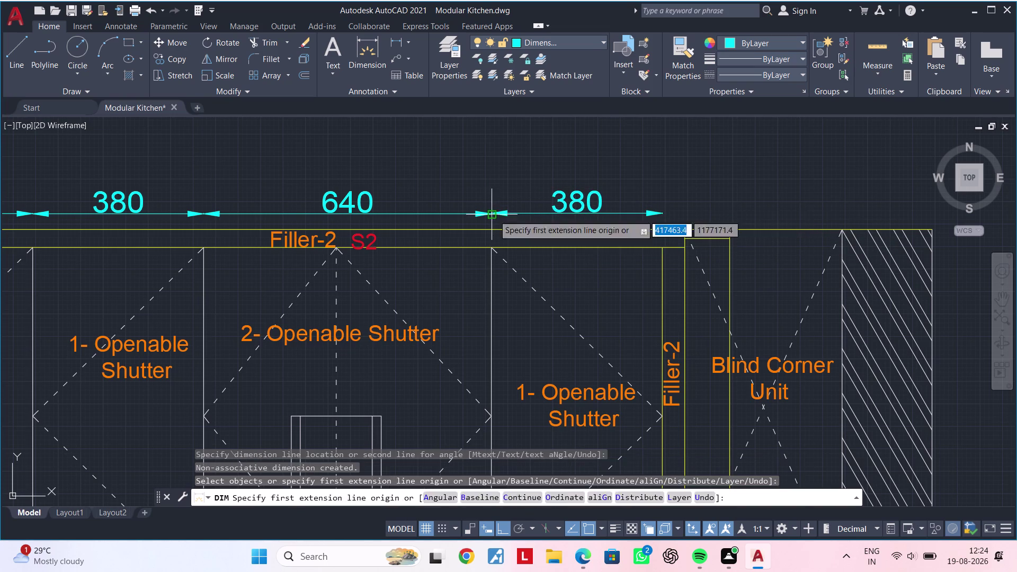
Add the 50 filler dimension and reposition its text.
middle_drag(703, 220, 467, 236)
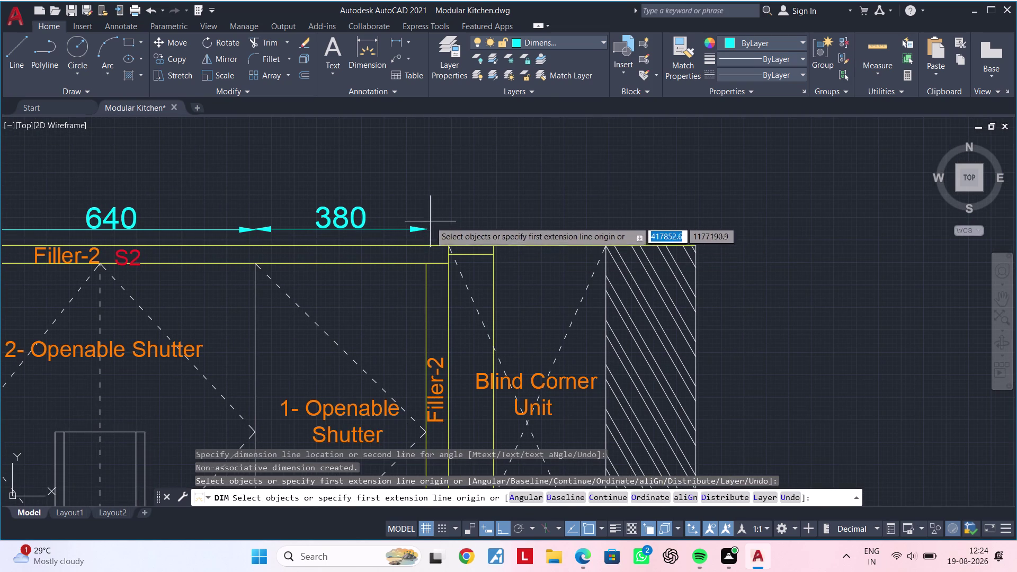
click(427, 229)
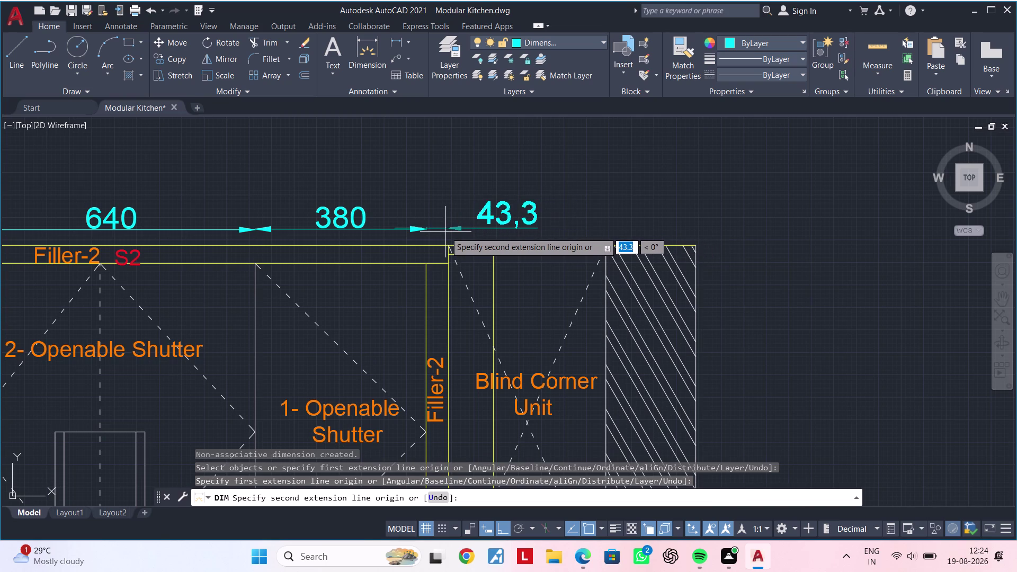
text(50)
key(Return)
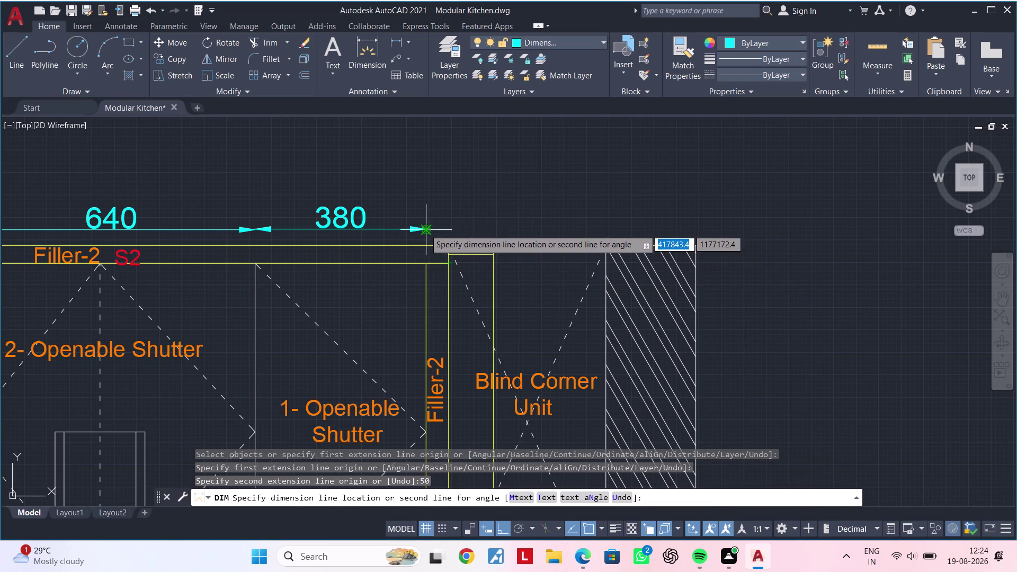
click(425, 230)
key(space)
click(498, 213)
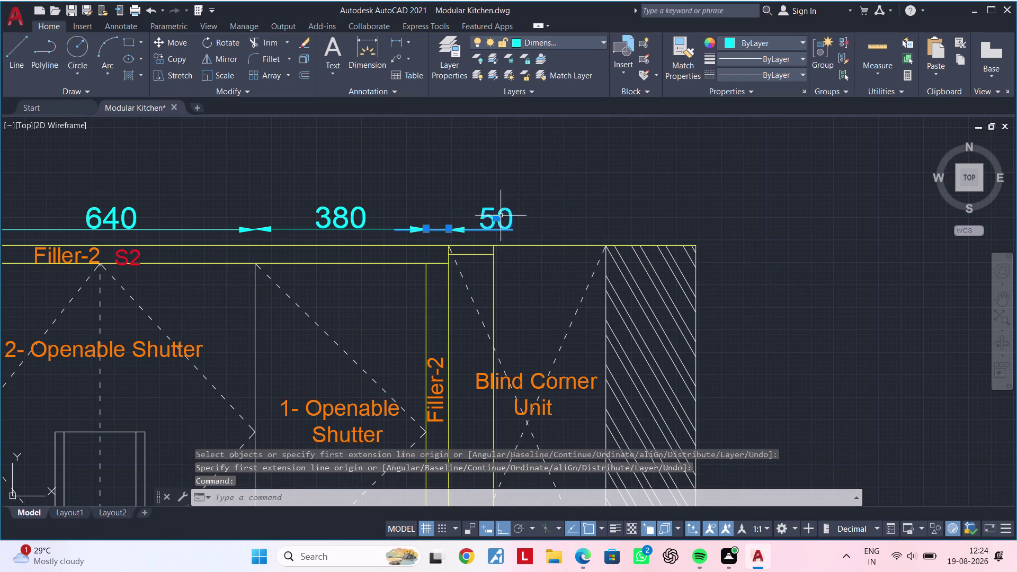
click(494, 217)
click(437, 225)
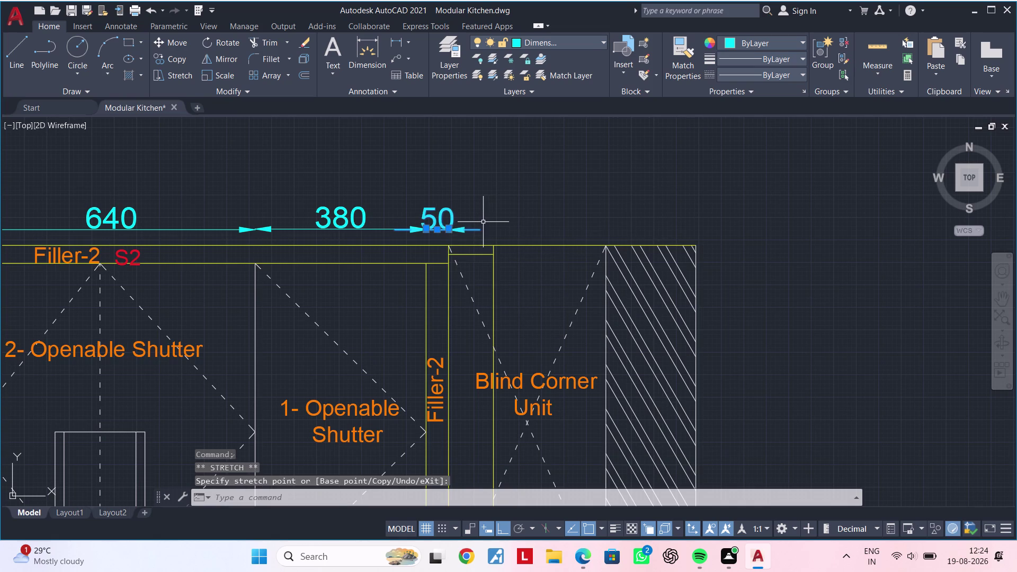
key(Escape)
Add the final 350 dimension ending at the blind corner unit.
key(space)
click(446, 228)
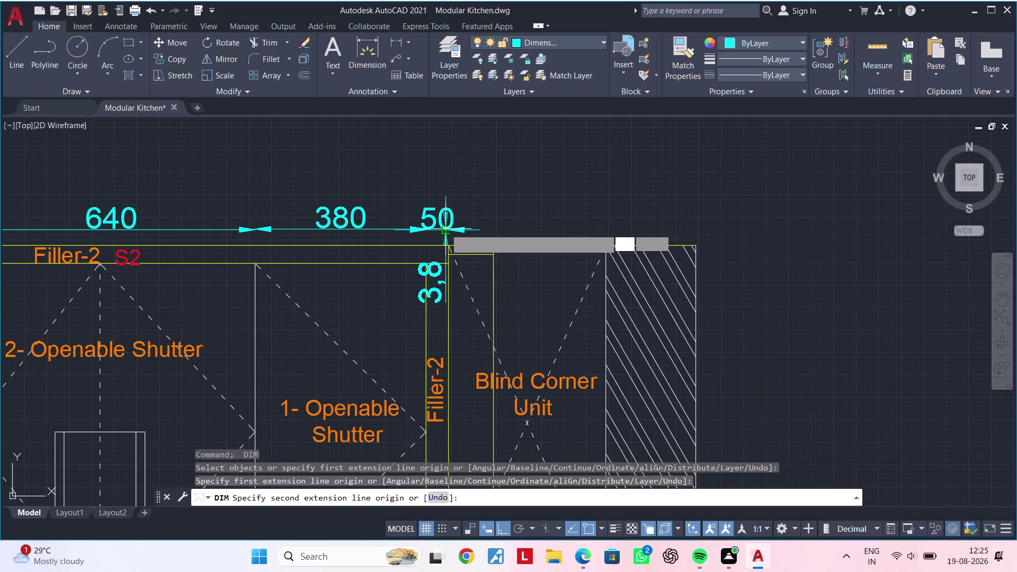
text(385)
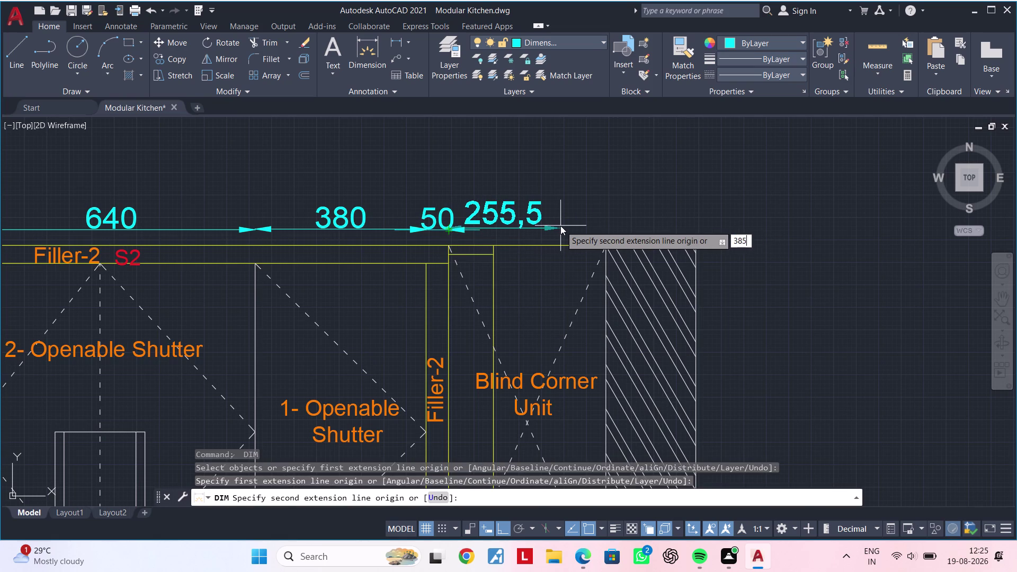
key(BackSpace)
key(BackSpace)
text(50)
key(Return)
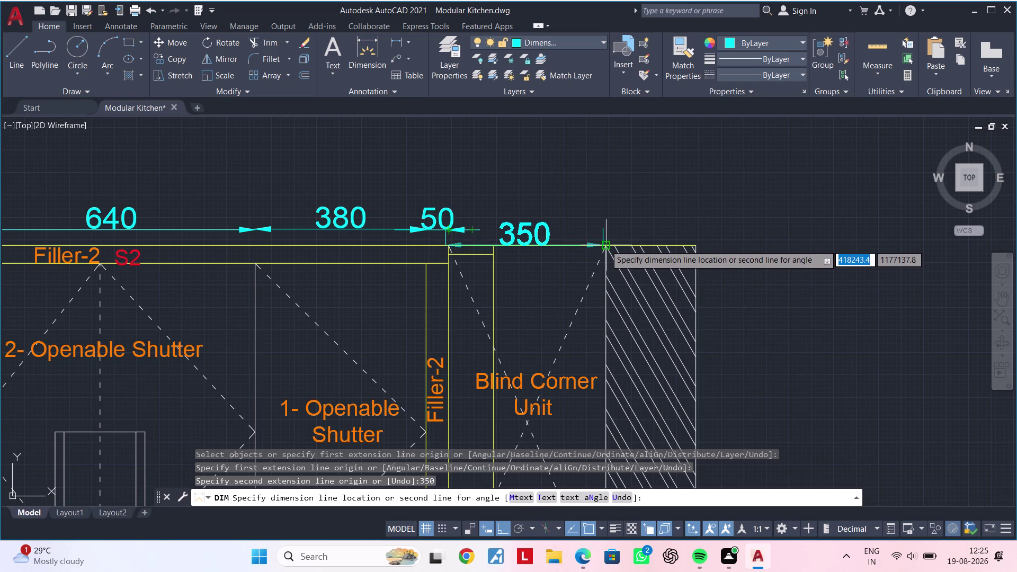
click(465, 229)
key(Escape)
Zoom out and center the full elevation in view.
scroll(down, 3)
middle_drag(617, 222, 654, 195)
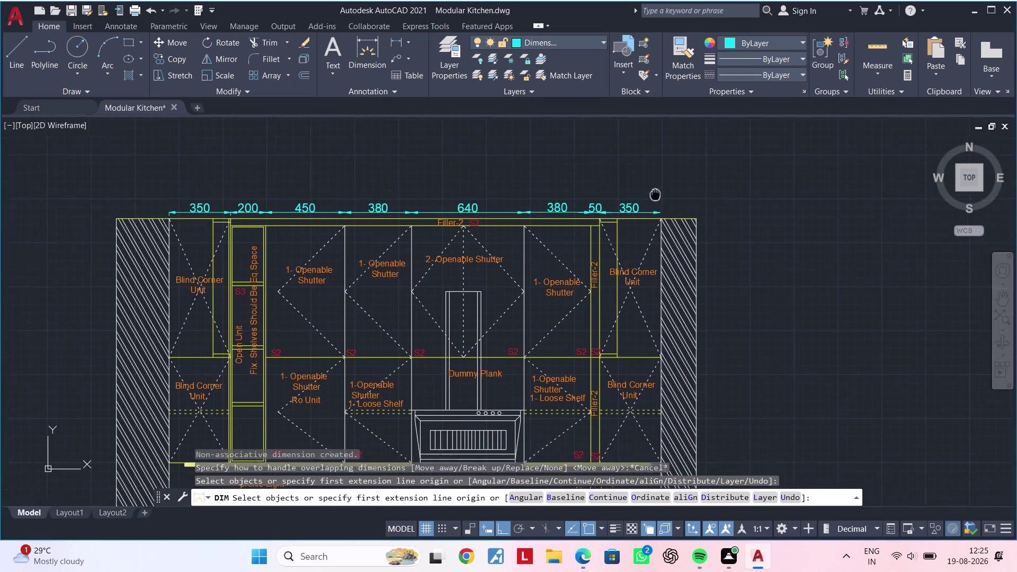
middle_drag(653, 195, 663, 192)
key(Escape)
middle_drag(635, 219, 731, 211)
key(Escape)
key(Escape)
Clear pending prompts and restart dimensioning at the elevation's right end.
middle_drag(621, 207, 565, 240)
key(Escape)
key(Escape)
key(Escape)
key(Escape)
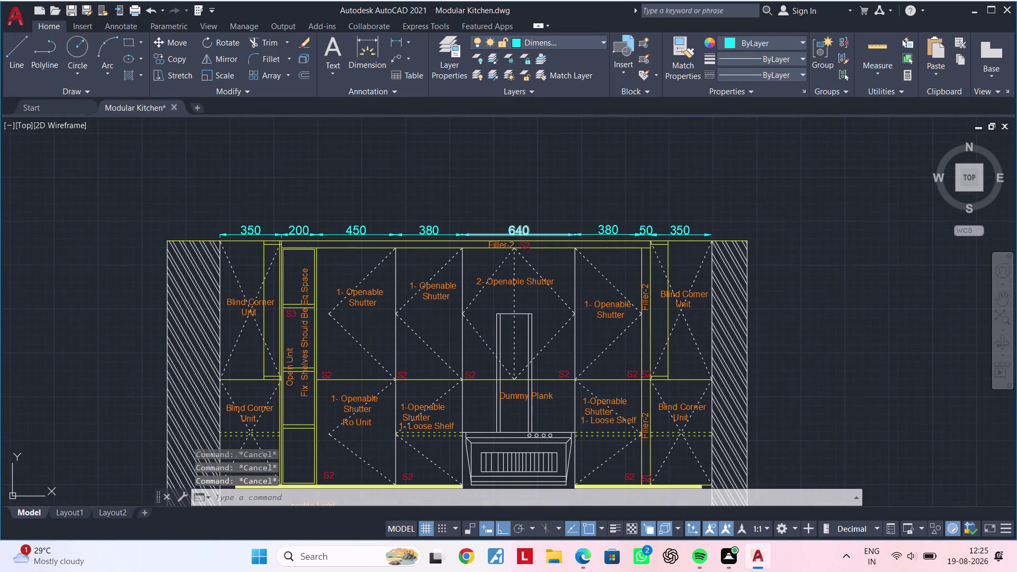
key(Escape)
key(Escape)
key(Escape)
key(space)
scroll(up, 3)
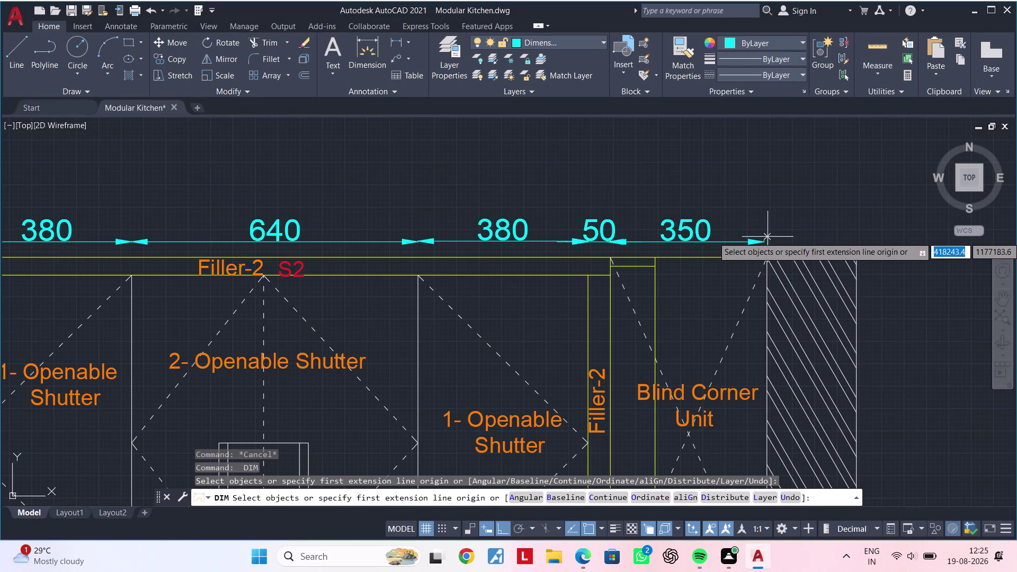
Dimension the combined 780 span above the 380, 50 and 350 row.
click(767, 237)
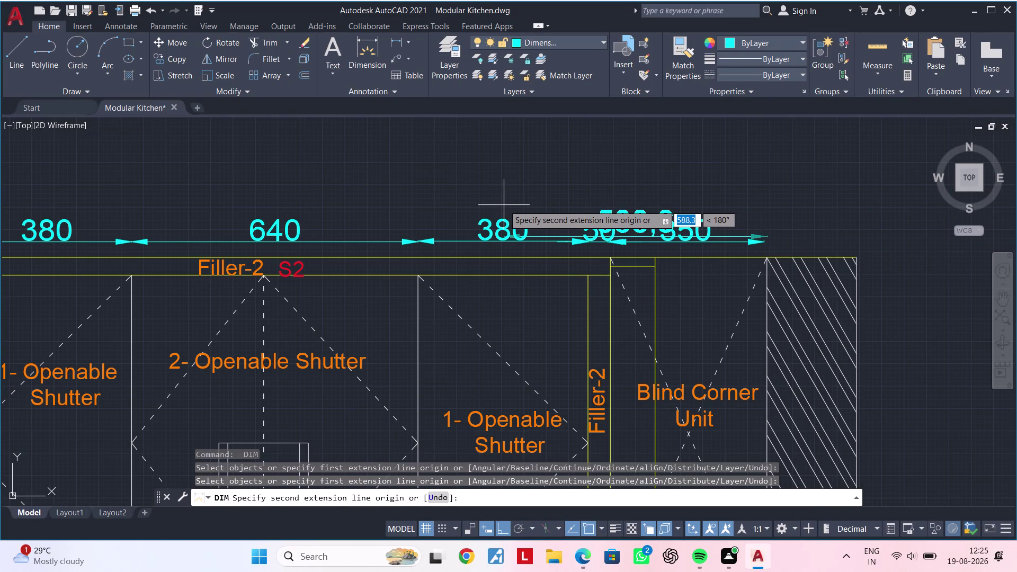
text(700)
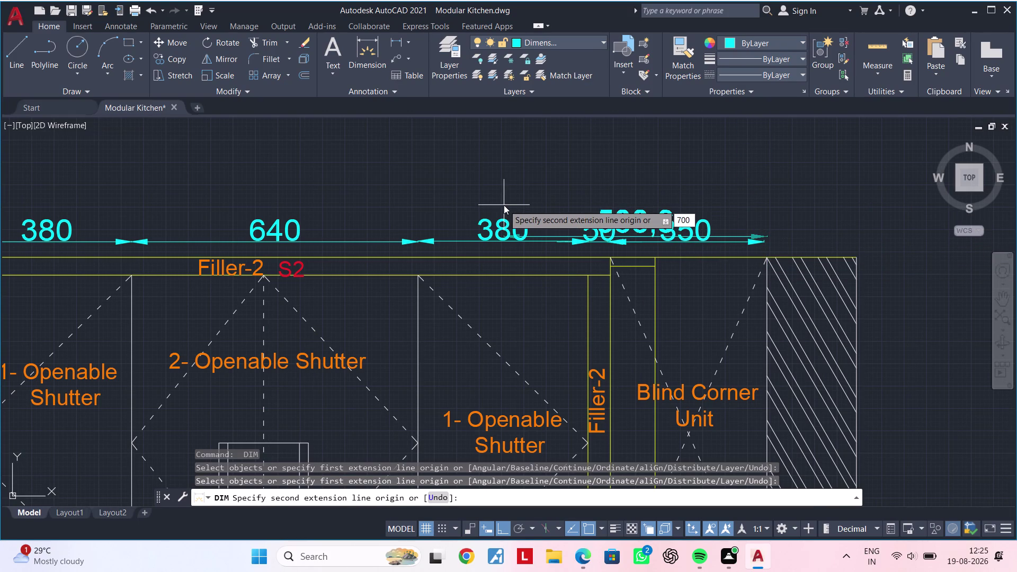
key(BackSpace)
key(BackSpace)
text(80)
key(BackSpace)
key(0)
key(Return)
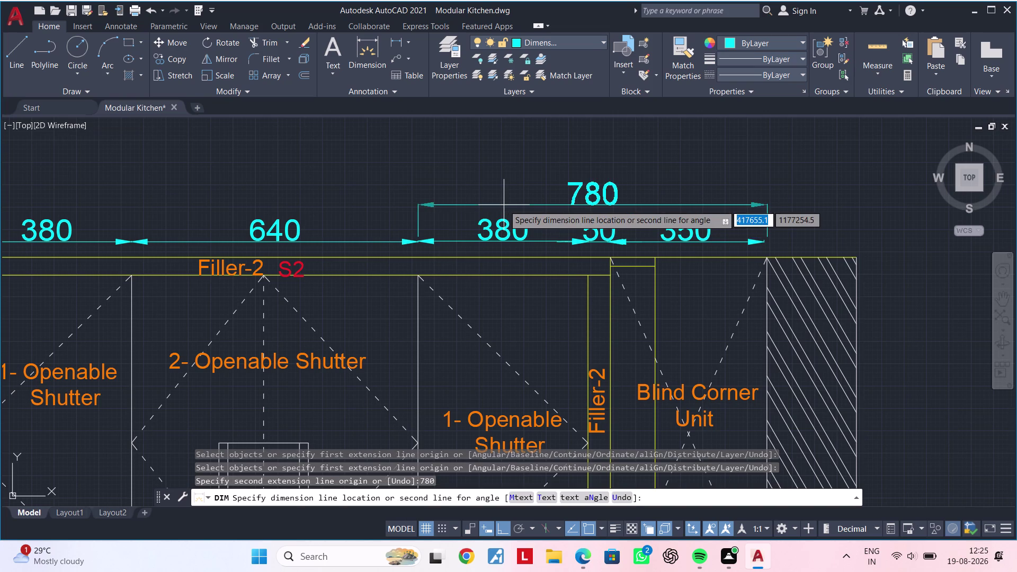
click(557, 170)
key(Escape)
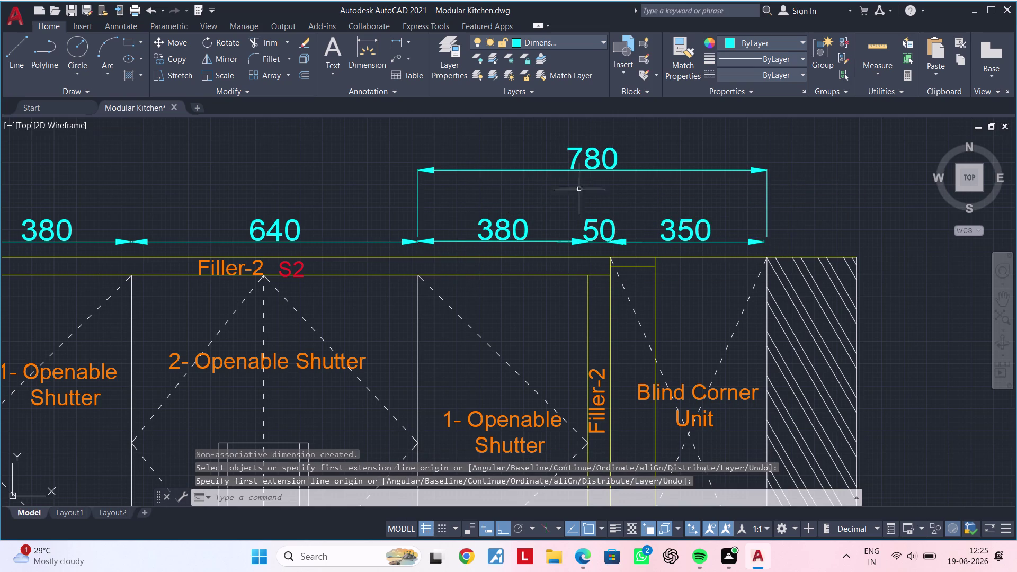
key(Escape)
Grip-stretch the 780 dimension's extension lines back to the row.
click(417, 207)
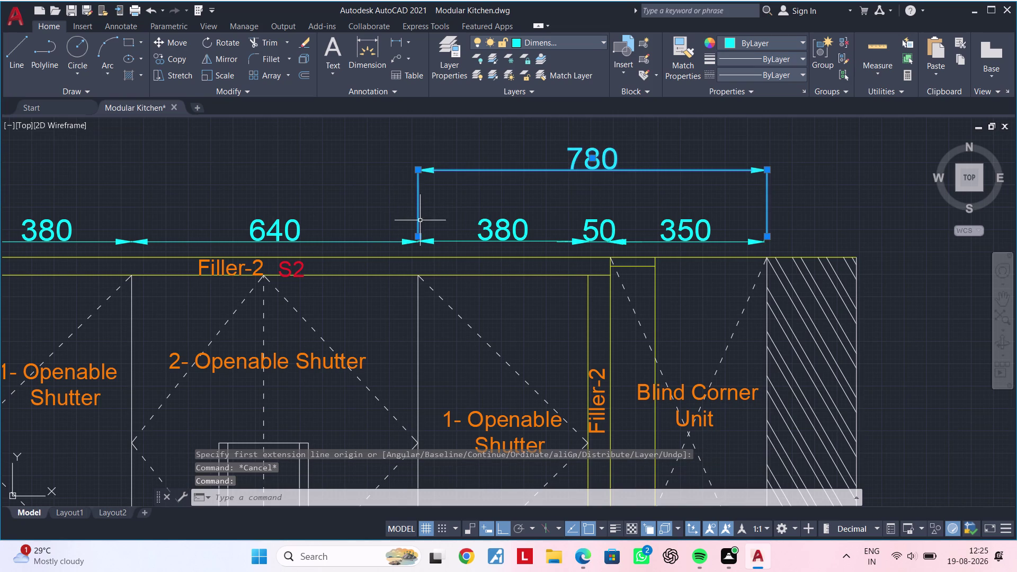
click(417, 237)
click(421, 197)
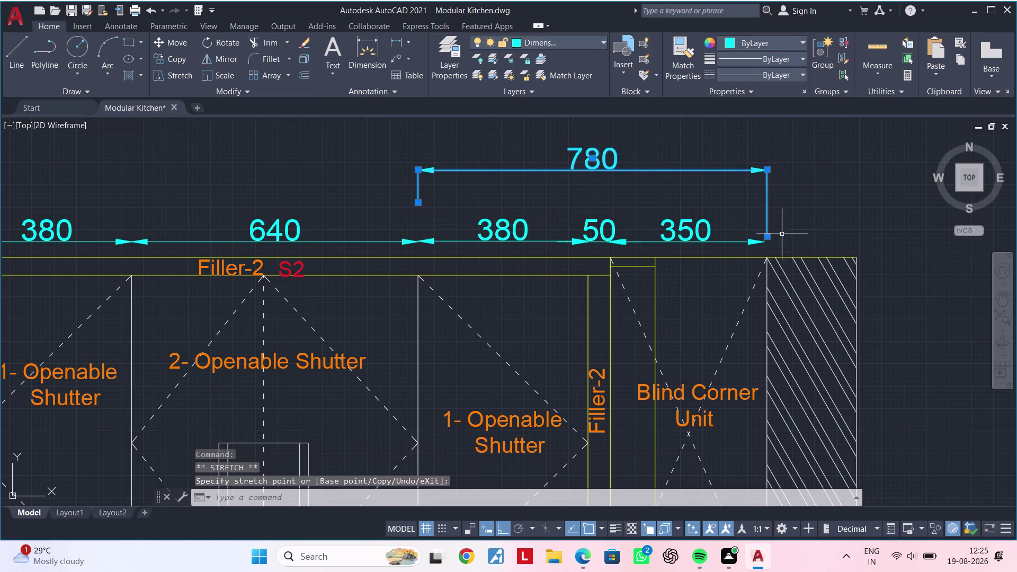
click(769, 236)
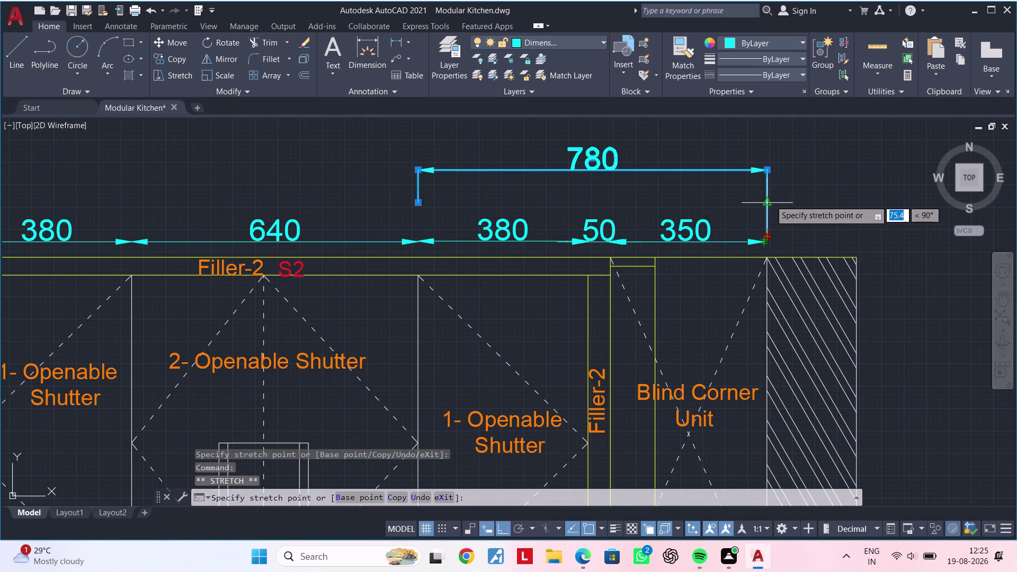
click(770, 198)
scroll(down, 3)
key(Escape)
Clear the selection and bring the top strip by the right wall into view.
key(Escape)
middle_drag(759, 228, 734, 162)
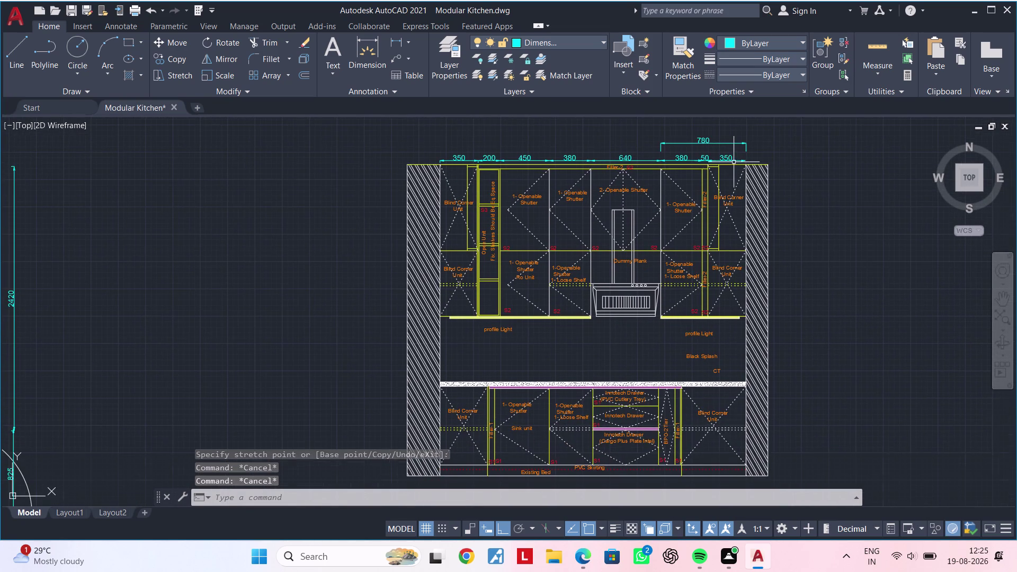
key(Escape)
key(Escape)
middle_drag(745, 250, 679, 250)
key(Escape)
key(Escape)
key(Escape)
middle_drag(735, 247, 669, 262)
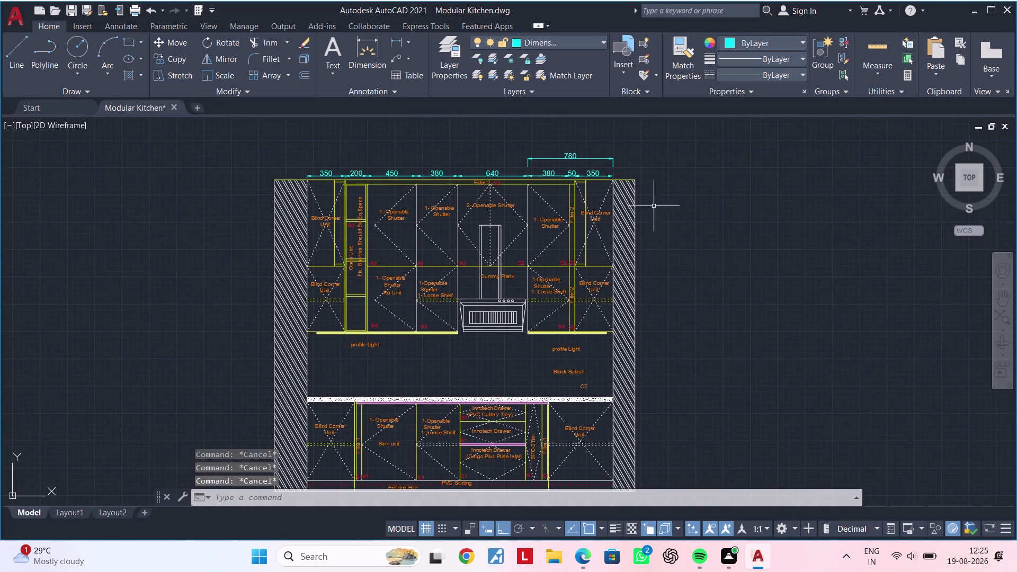
scroll(up, 3)
middle_drag(660, 197, 651, 225)
key(space)
scroll(up, 3)
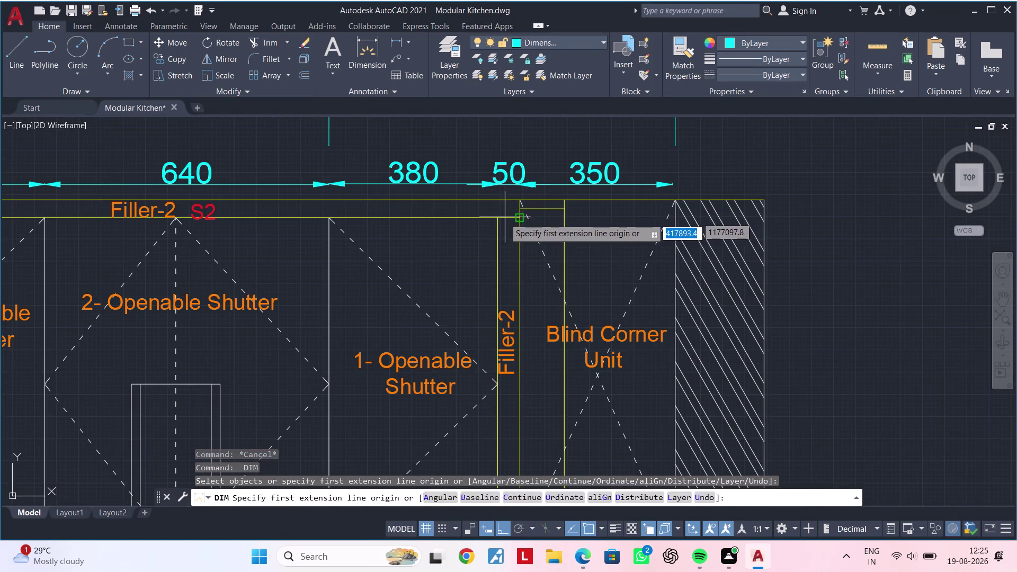
Dimension the top strip's height as 40, placed right of the wall.
click(522, 201)
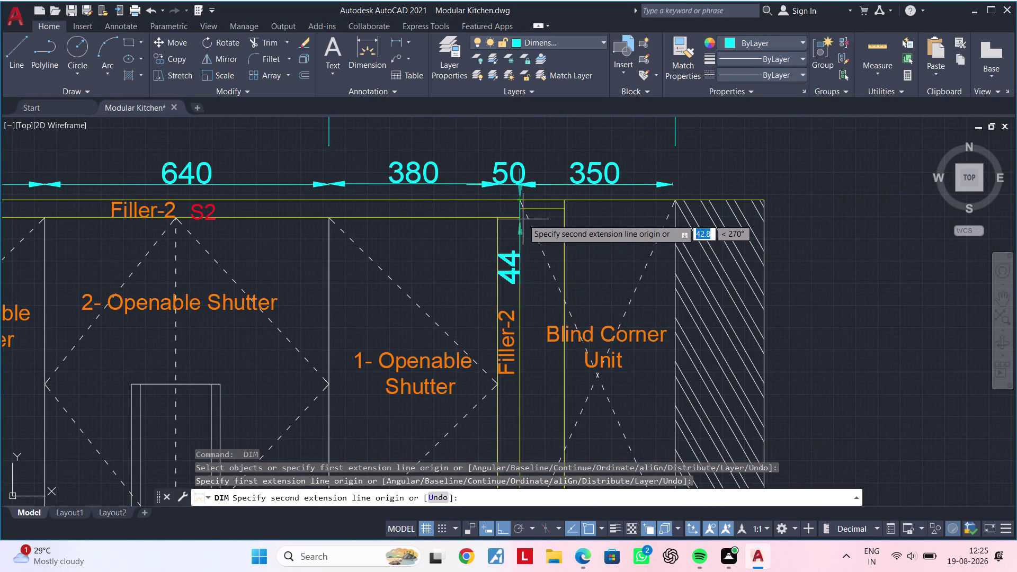
click(522, 216)
middle_drag(840, 213, 741, 215)
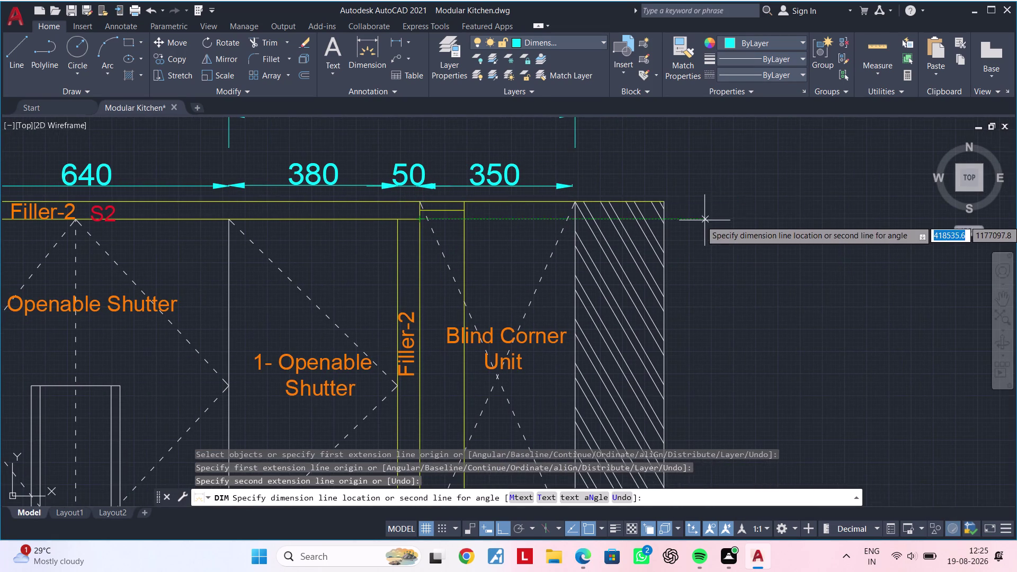
click(704, 221)
key(Escape)
Grip-stretch the 40 dimension's extension points and reposition its dimension line.
click(693, 219)
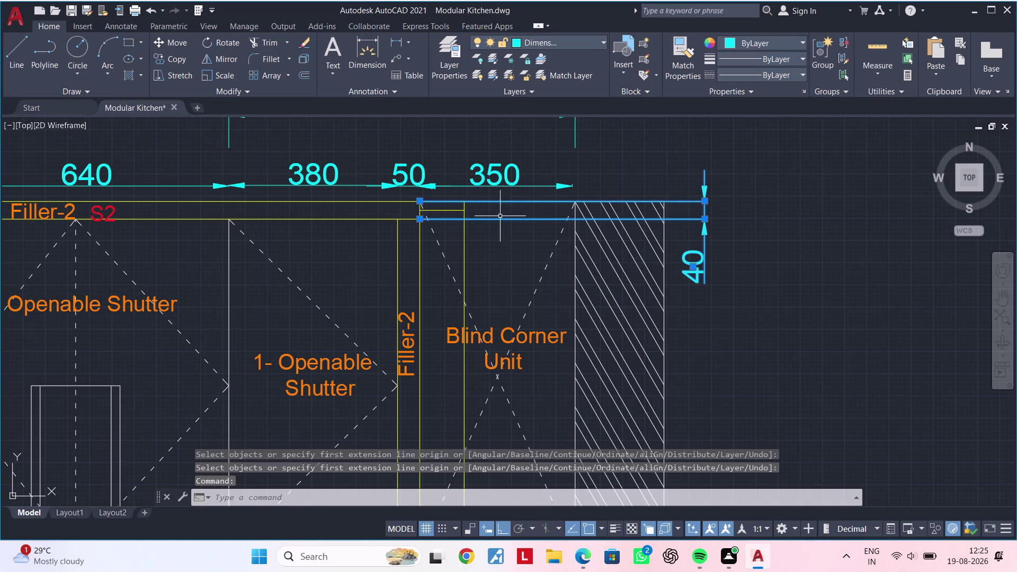
click(420, 220)
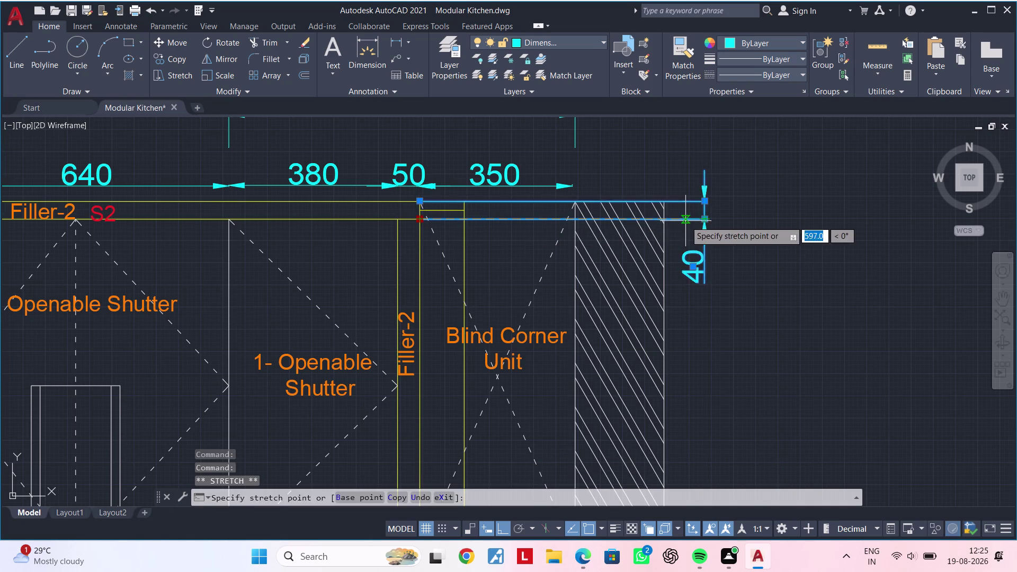
click(685, 220)
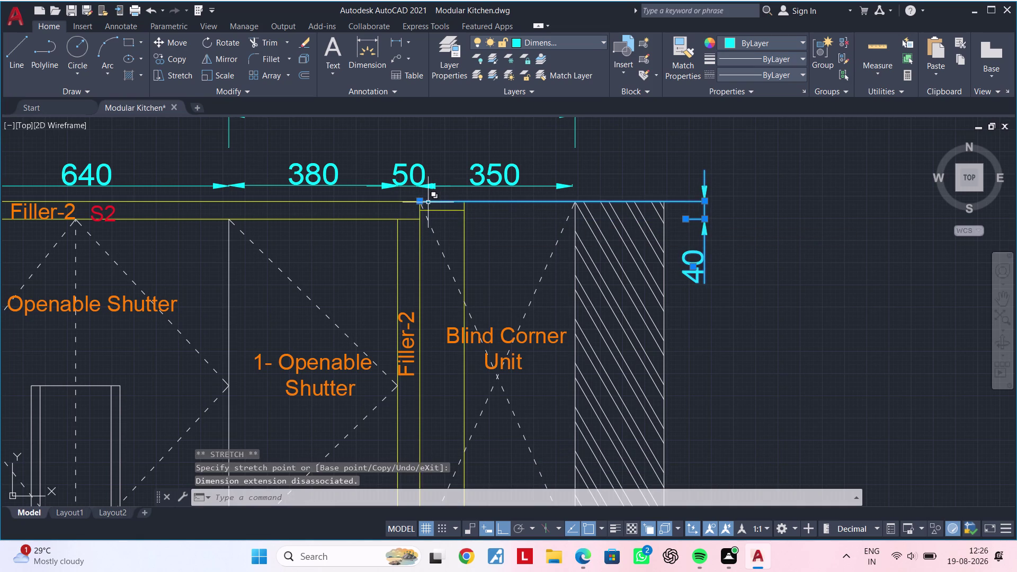
click(420, 202)
click(690, 202)
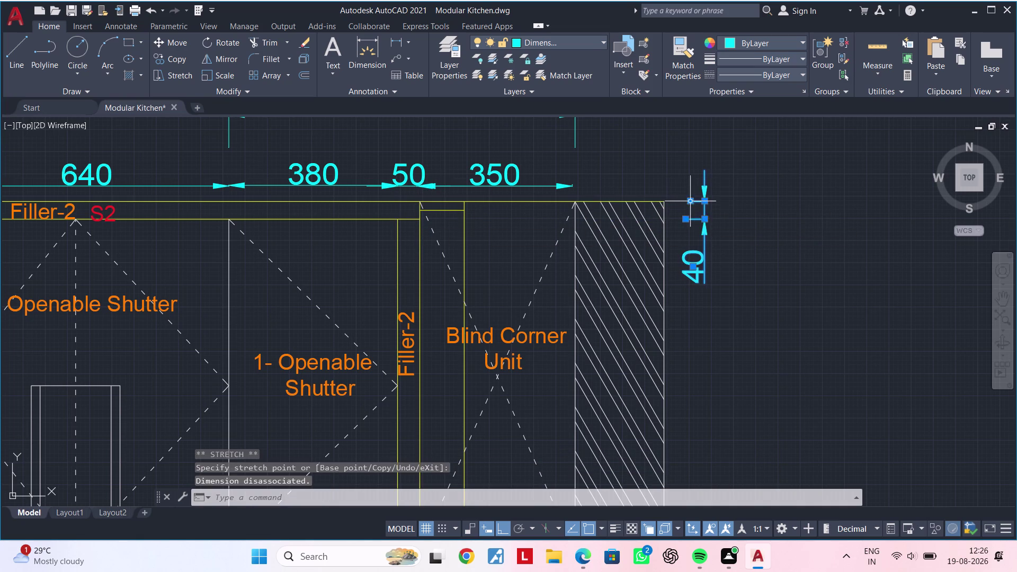
click(693, 267)
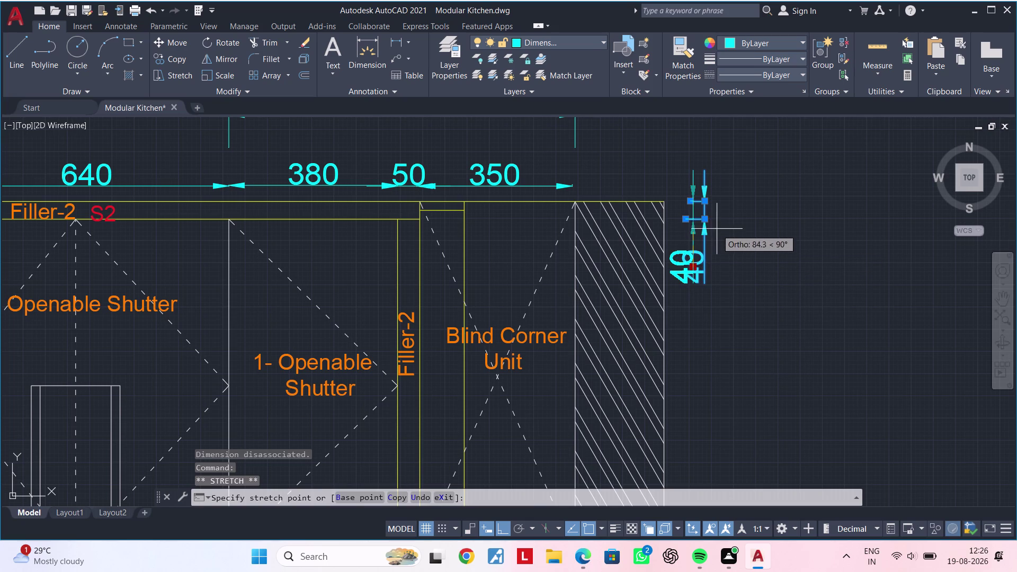
click(705, 209)
key(Escape)
middle_drag(741, 220, 666, 124)
key(Escape)
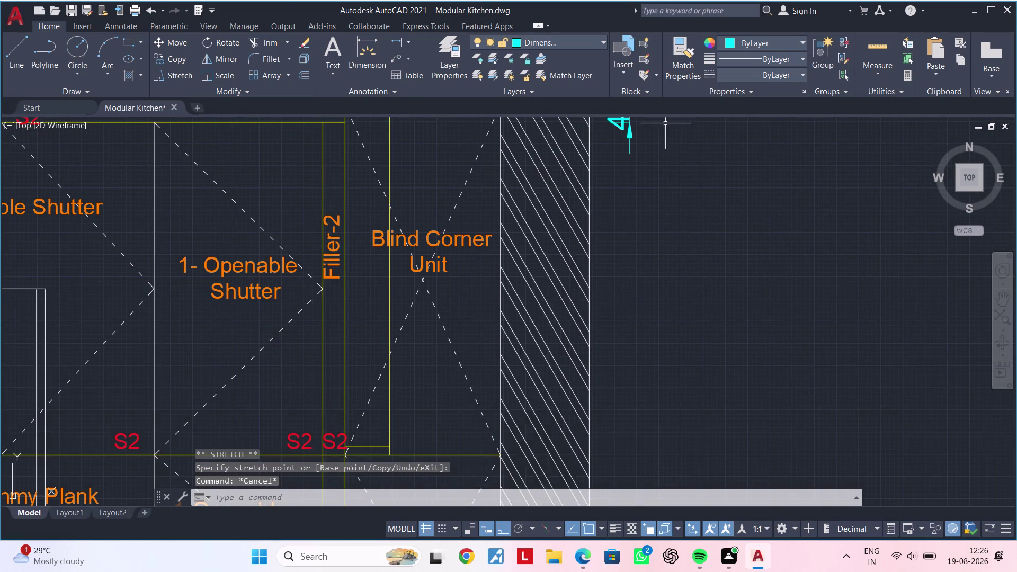
click(372, 42)
middle_drag(625, 140, 596, 223)
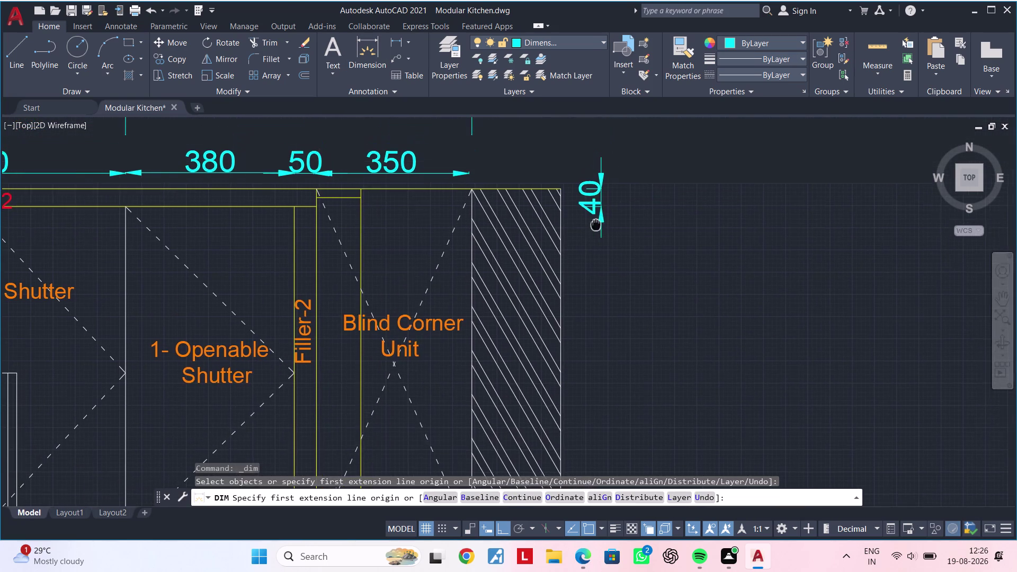
Add a vertical 750 wall cabinet dimension starting at the 40 dimension's bottom.
middle_drag(595, 223, 595, 224)
scroll(up, 3)
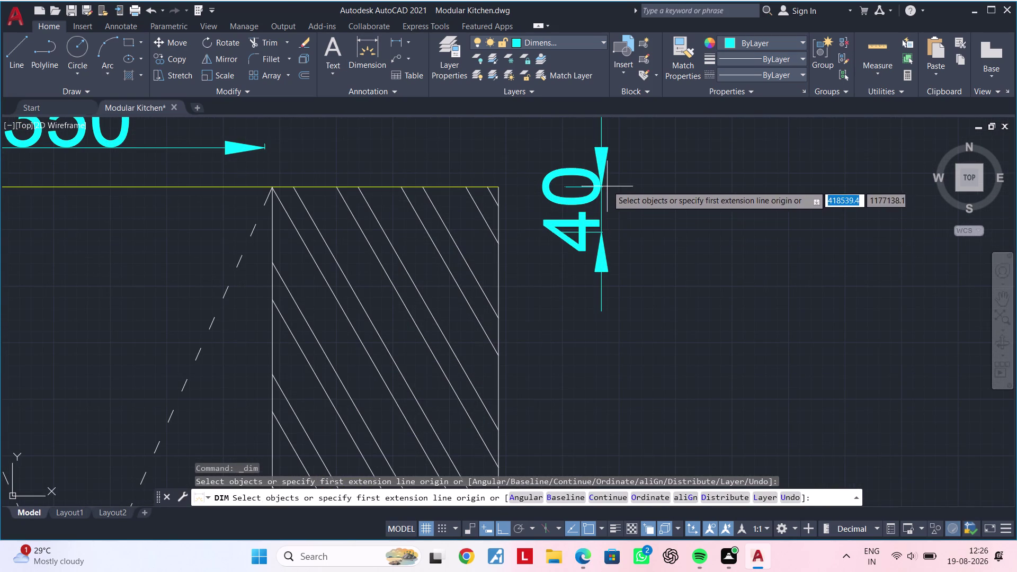
click(602, 232)
scroll(down, 3)
middle_drag(623, 221, 636, 8)
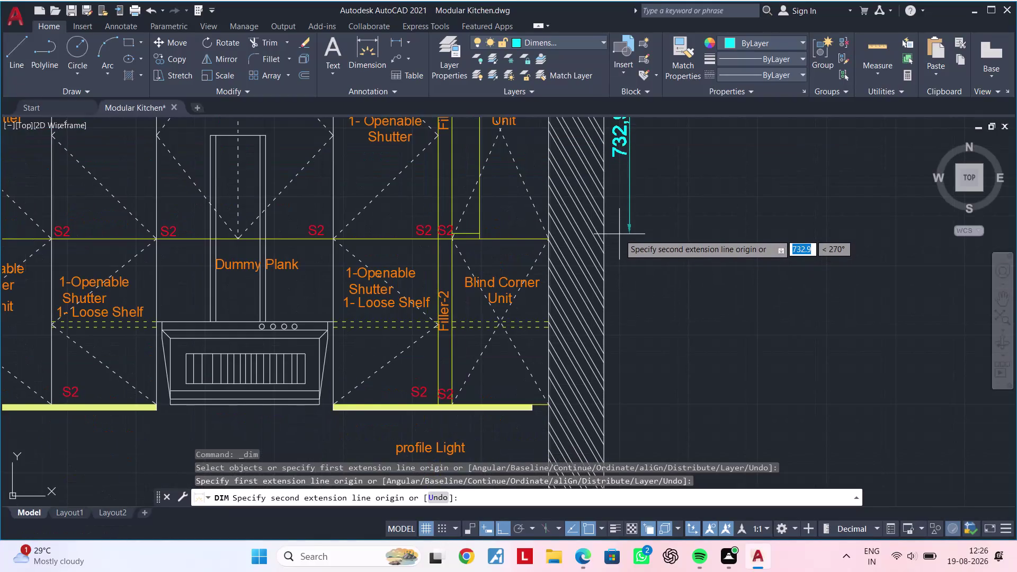
text(750)
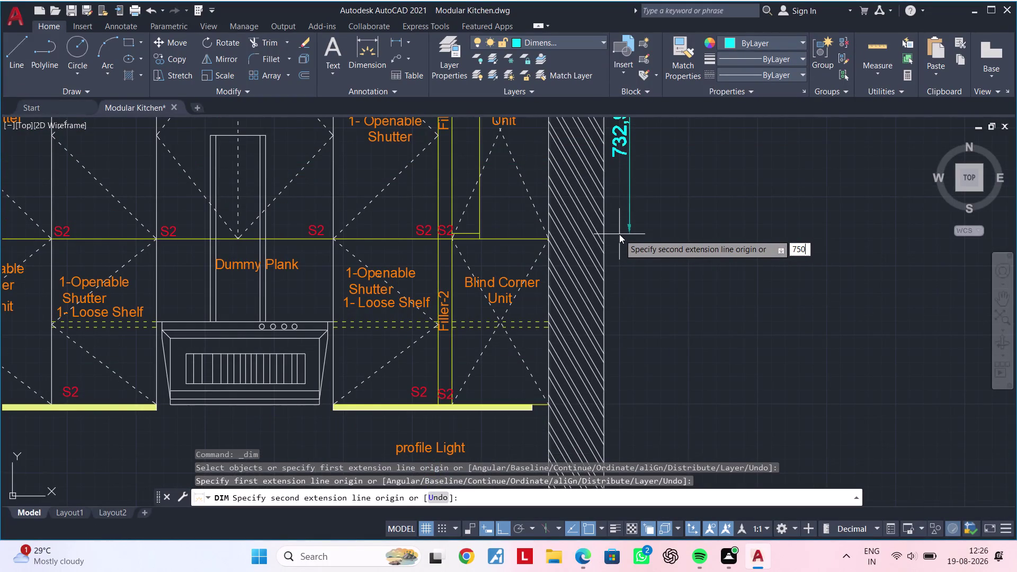
key(Return)
middle_drag(648, 212, 627, 414)
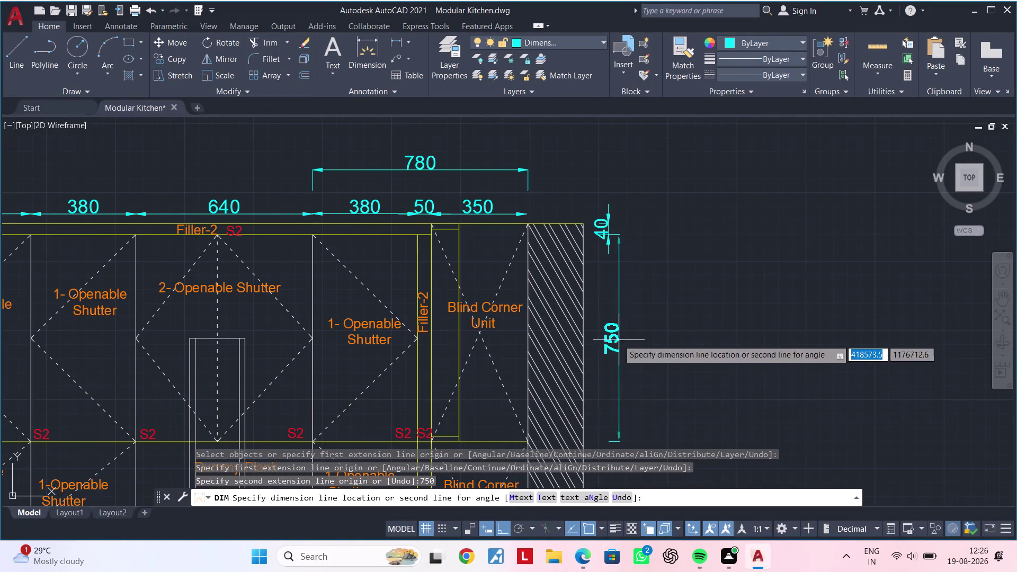
click(607, 248)
Look over the elevation and pick the start point below the 750 dimension.
middle_drag(623, 343, 620, 294)
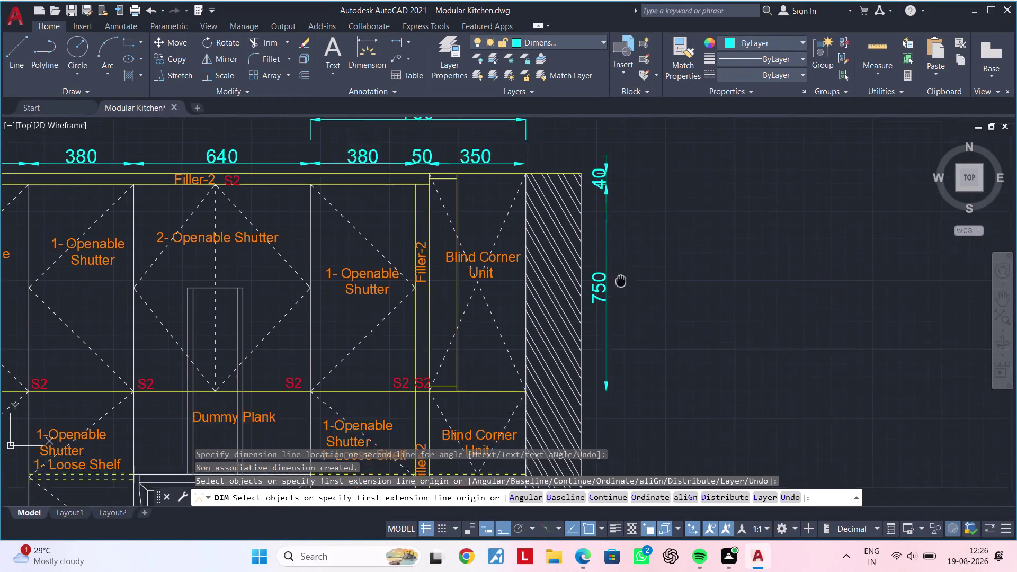
middle_drag(621, 293, 655, 108)
middle_drag(667, 297, 667, 243)
scroll(down, 3)
scroll(down, 3)
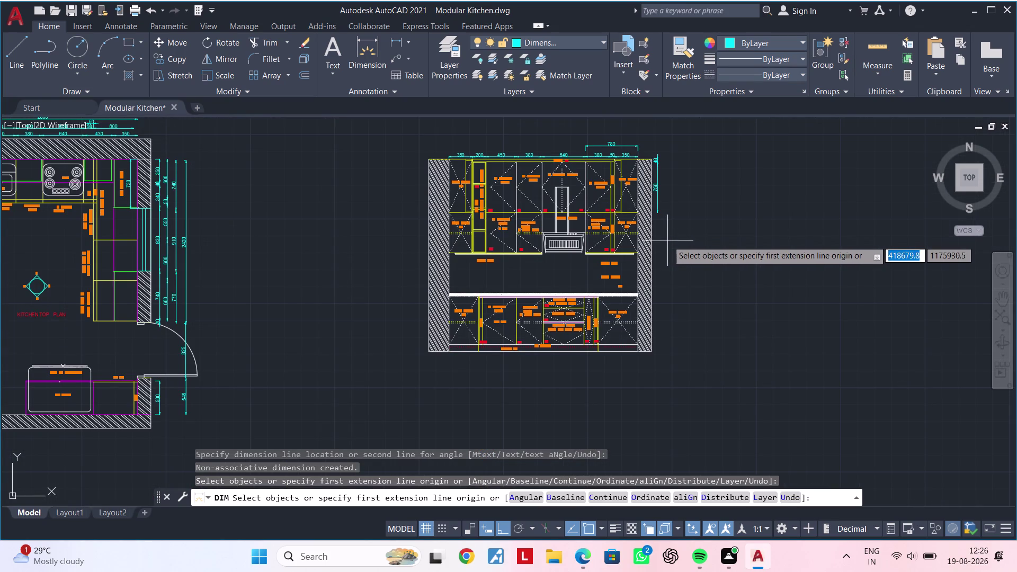
middle_drag(668, 244, 664, 255)
scroll(up, 3)
scroll(up, 3)
scroll(down, 3)
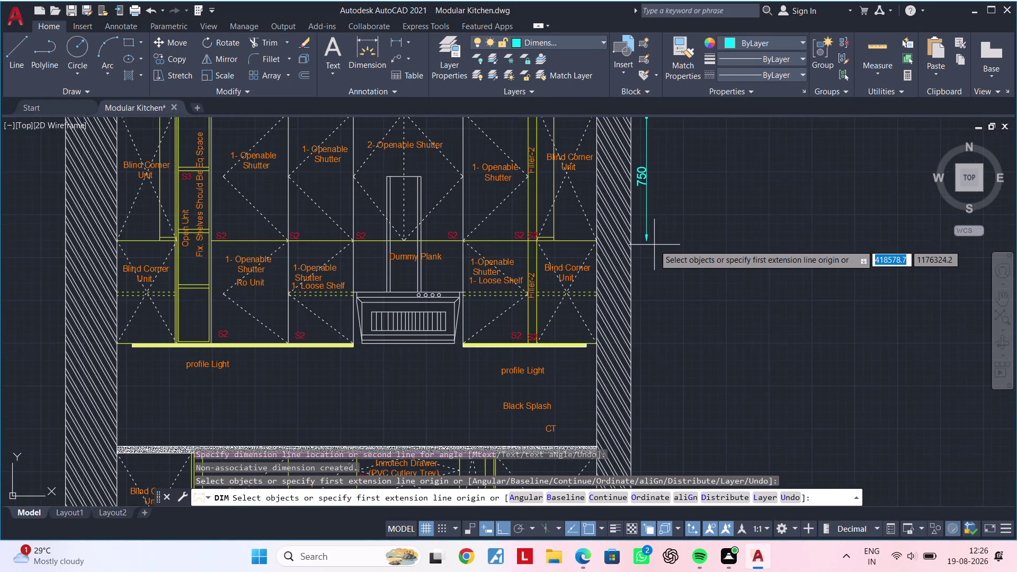
scroll(down, 3)
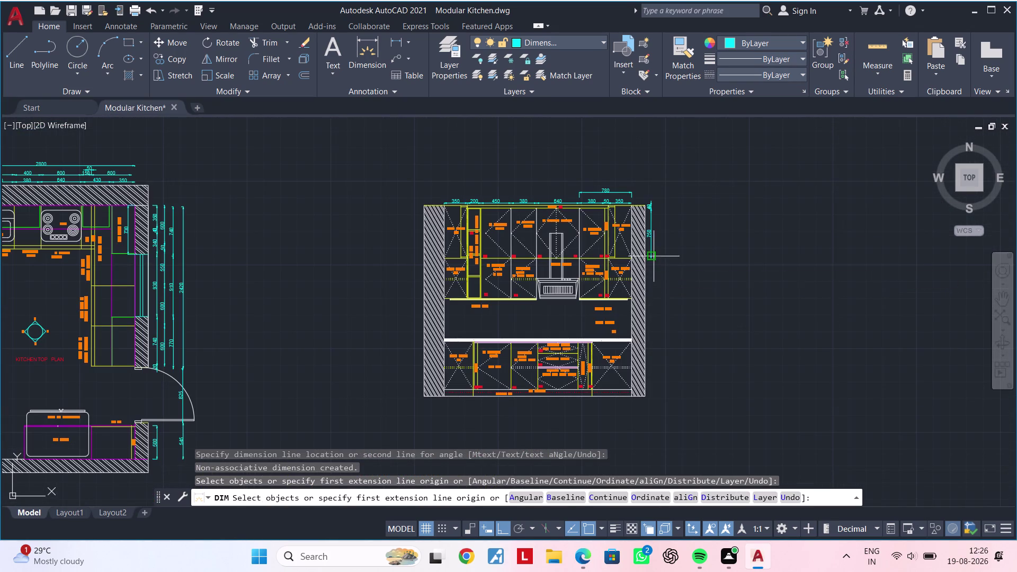
scroll(up, 3)
scroll(down, 3)
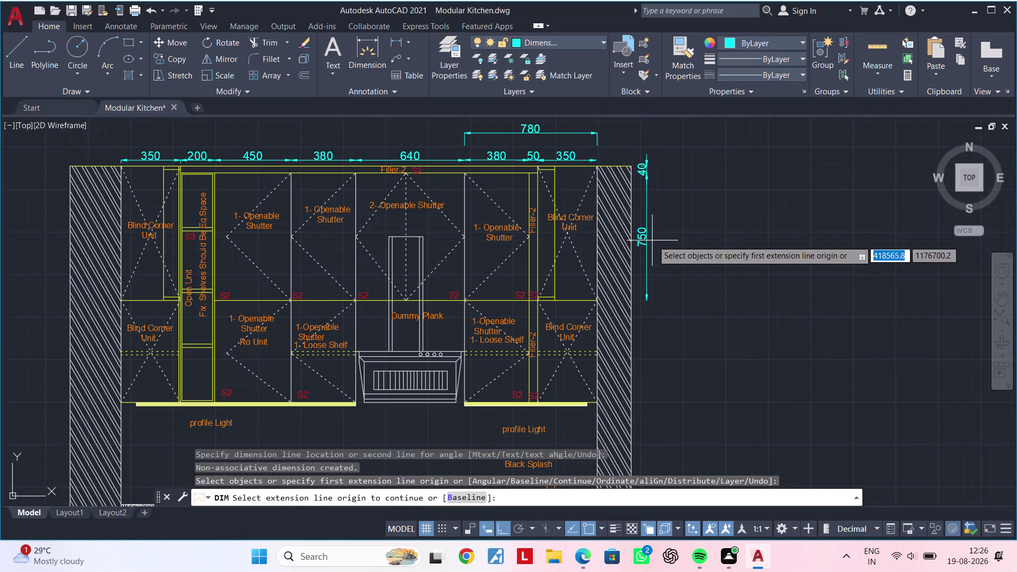
scroll(down, 3)
scroll(down, 3)
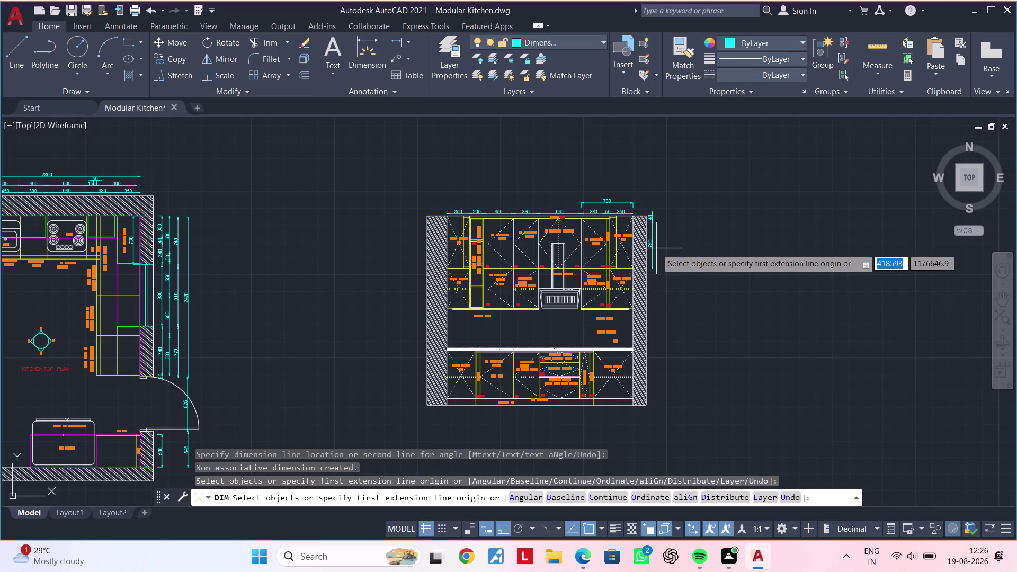
scroll(up, 3)
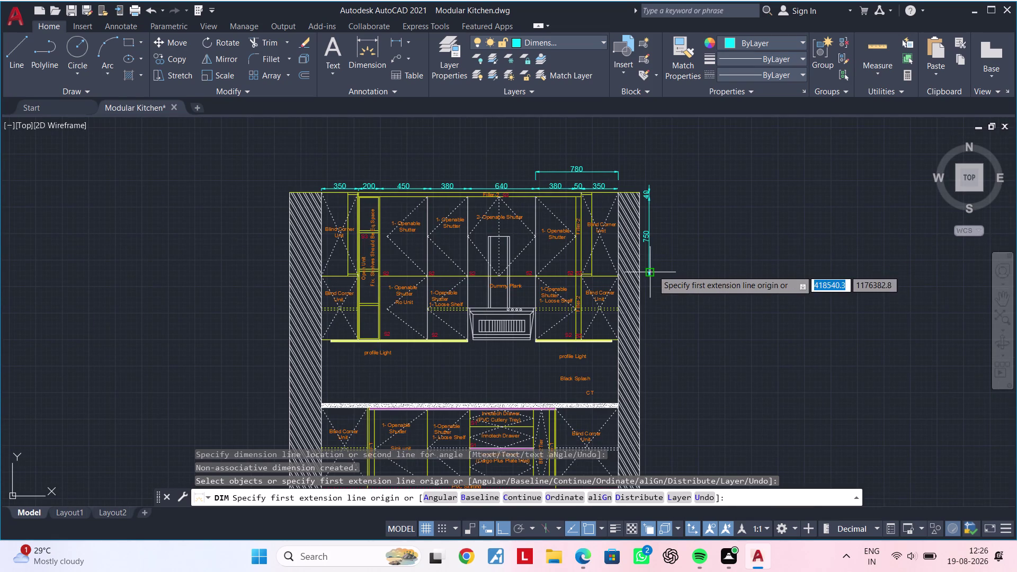
click(650, 277)
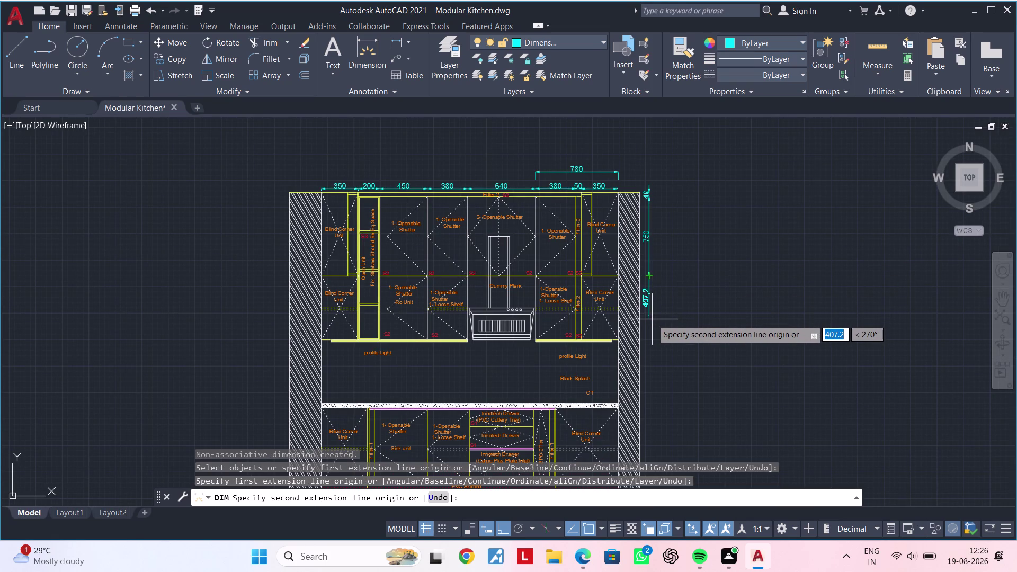
Add two vertical 600 dimensions below the 750, the second beside the backsplash.
text(600)
key(Return)
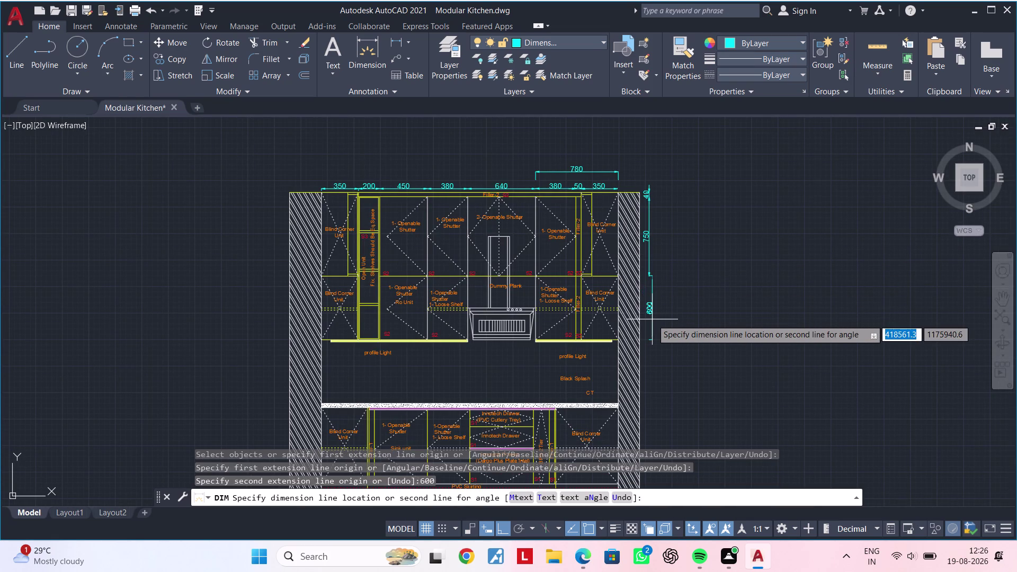
click(649, 277)
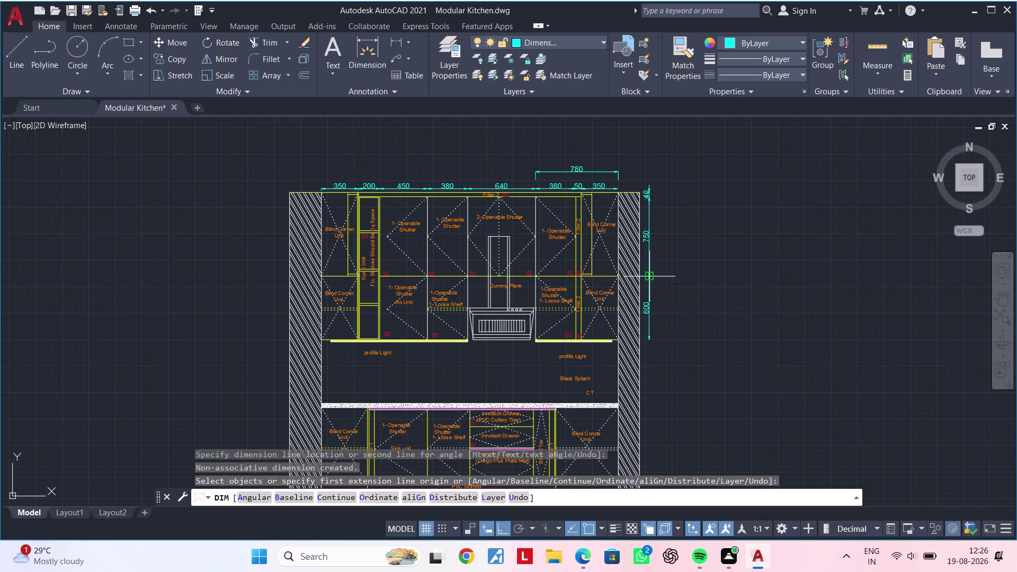
middle_drag(653, 367, 692, 291)
key(space)
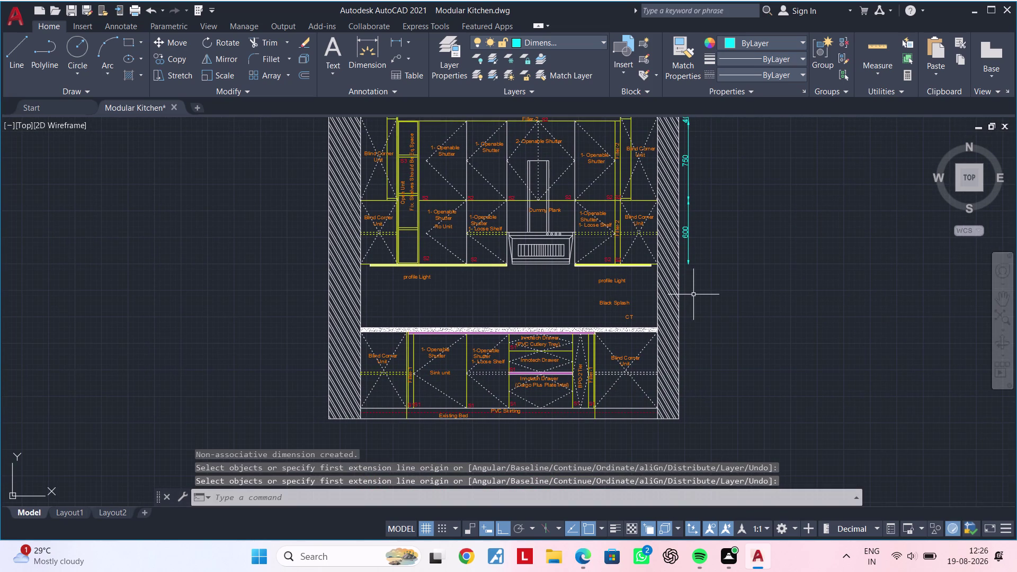
key(space)
click(687, 262)
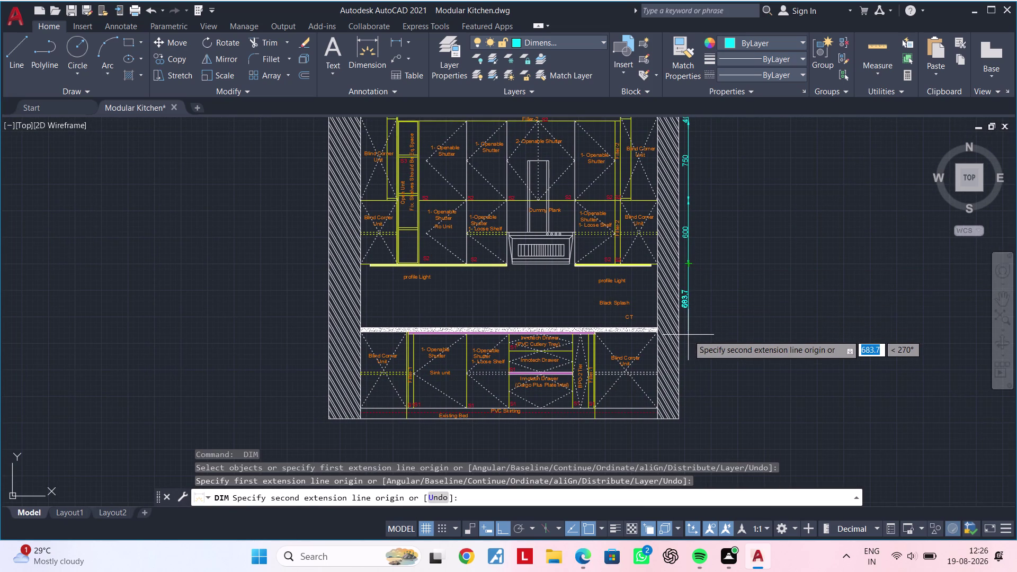
text(6)
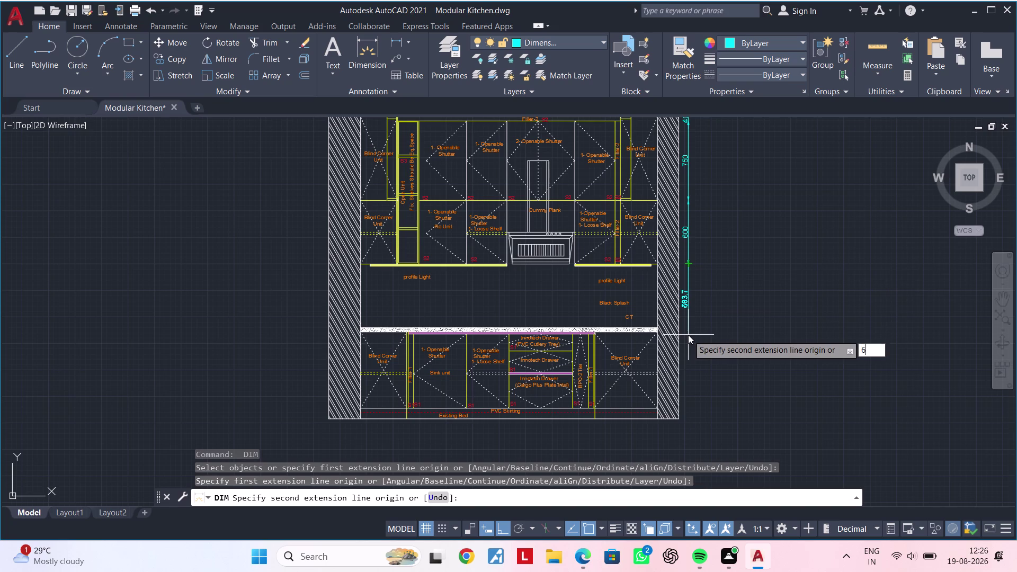
text(00)
key(Return)
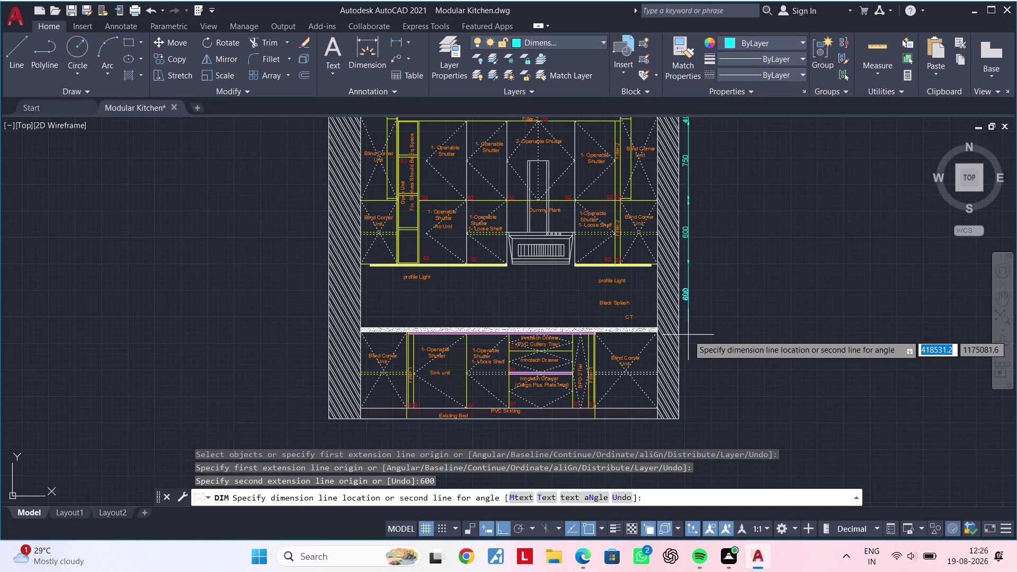
click(690, 263)
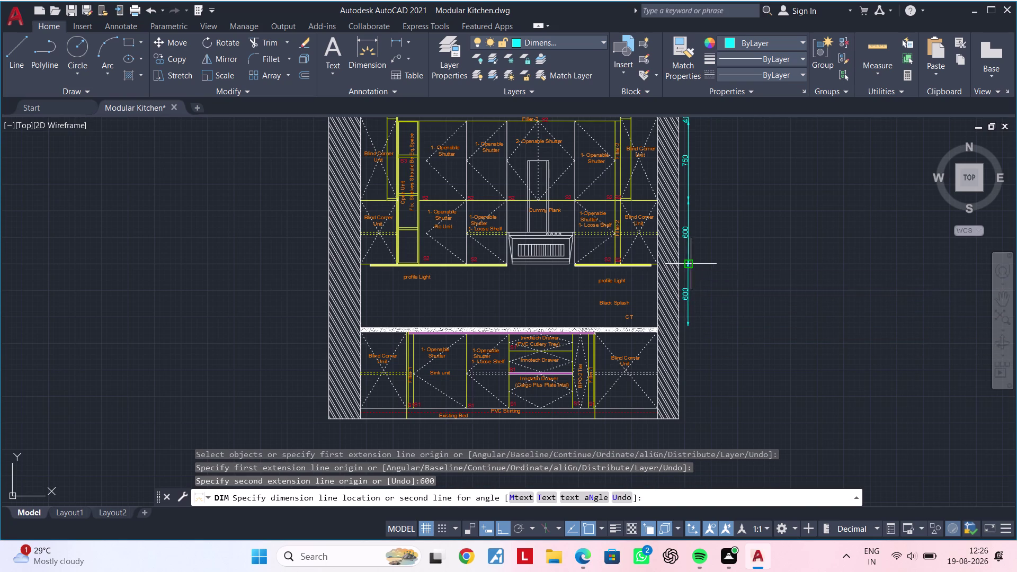
Dimension the countertop thickness as 40 in line with the 600 chain.
click(690, 327)
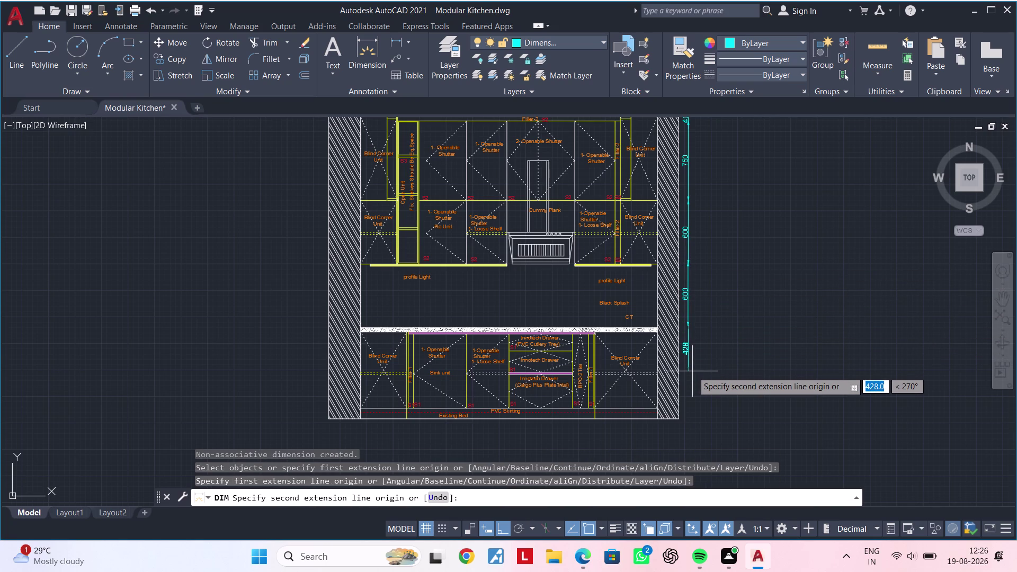
text(40)
key(Return)
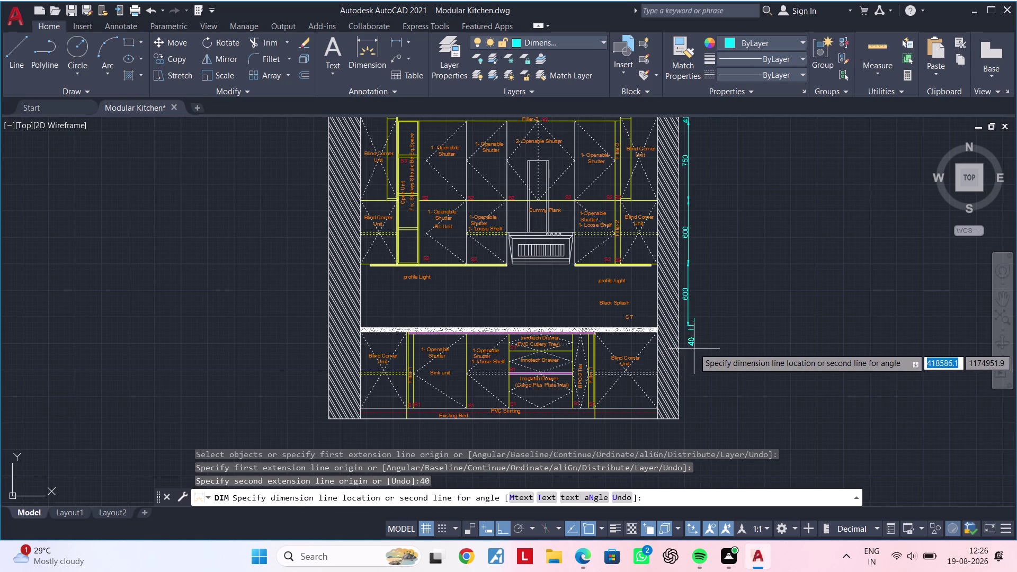
click(688, 324)
Move the 40 dimension label up, clear of its arrows.
scroll(up, 3)
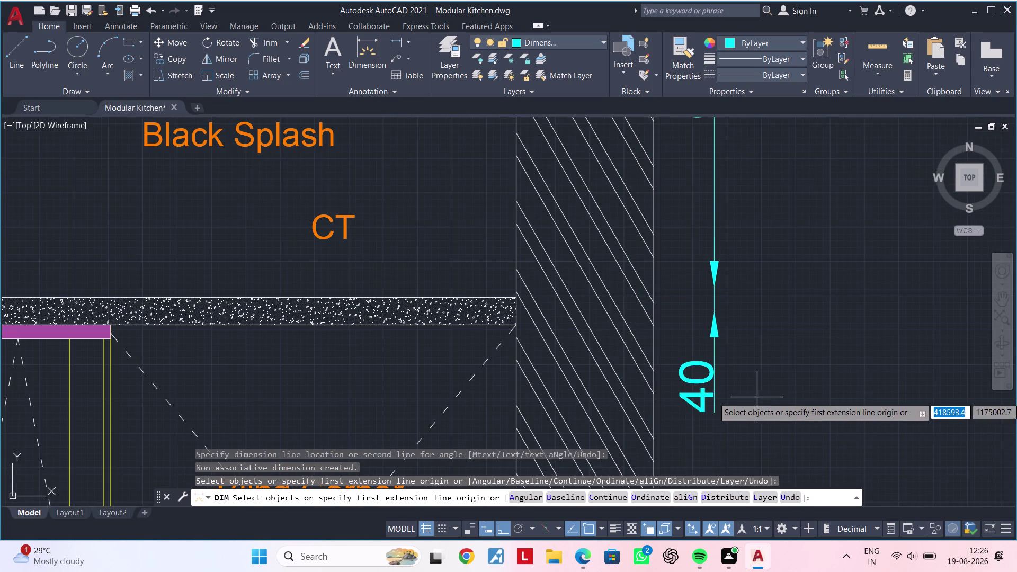
key(Escape)
key(Escape)
click(699, 398)
click(696, 386)
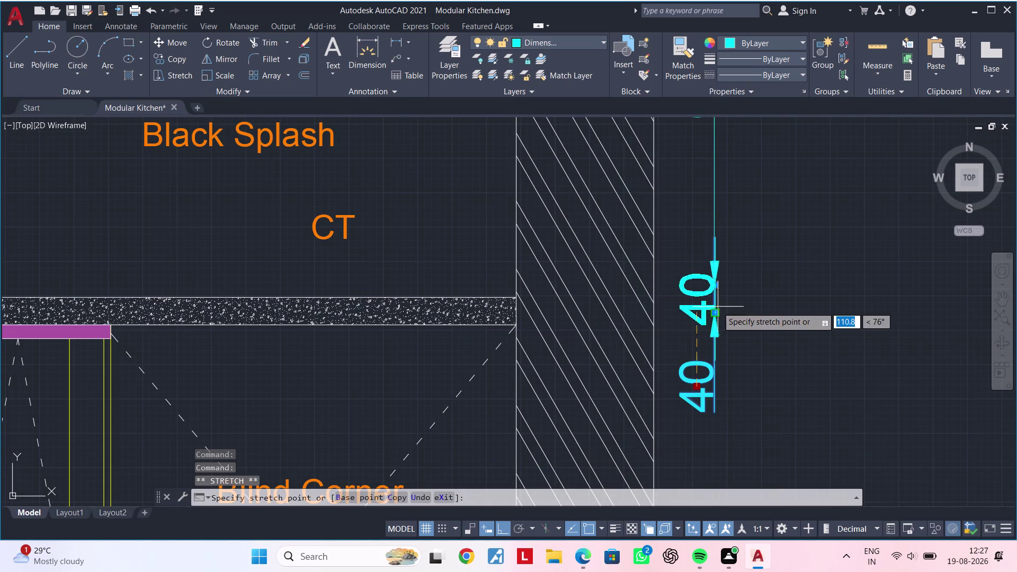
click(715, 300)
Add a 720 vertical dimension below the countertop underside for the base cabinets.
scroll(down, 3)
middle_drag(734, 365, 671, 258)
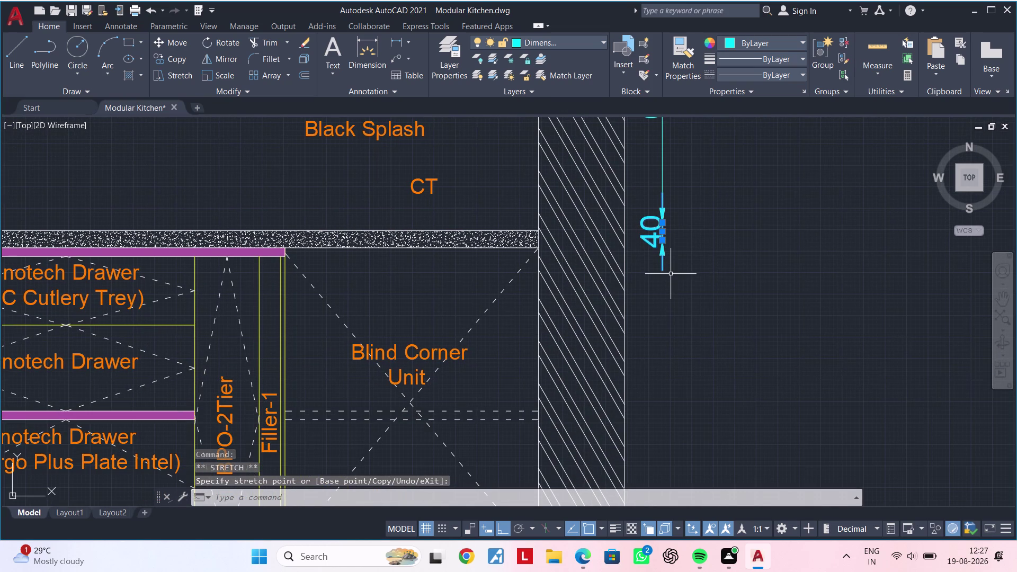
key(space)
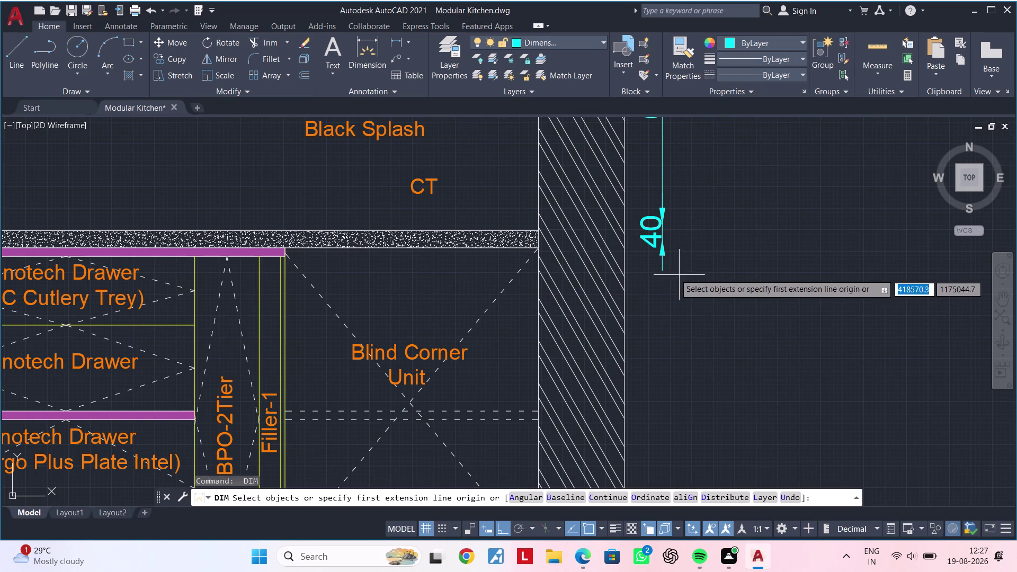
click(659, 241)
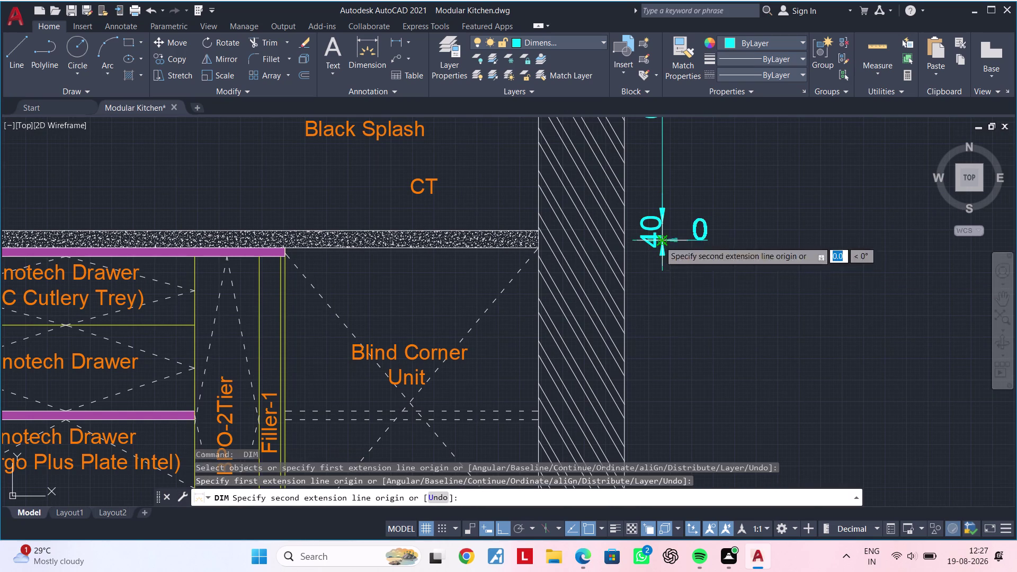
scroll(down, 3)
middle_drag(662, 339, 661, 293)
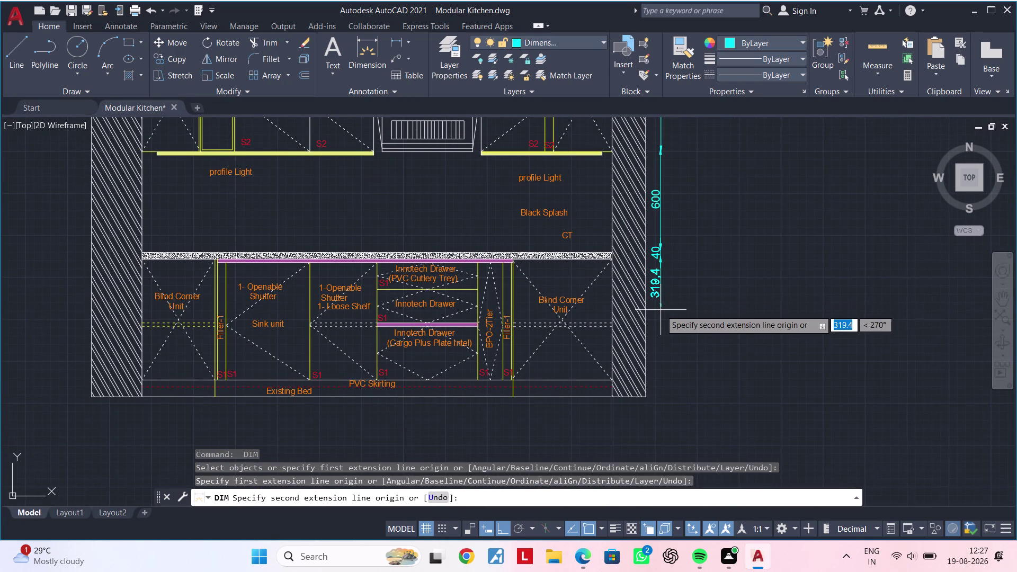
text(720)
key(Return)
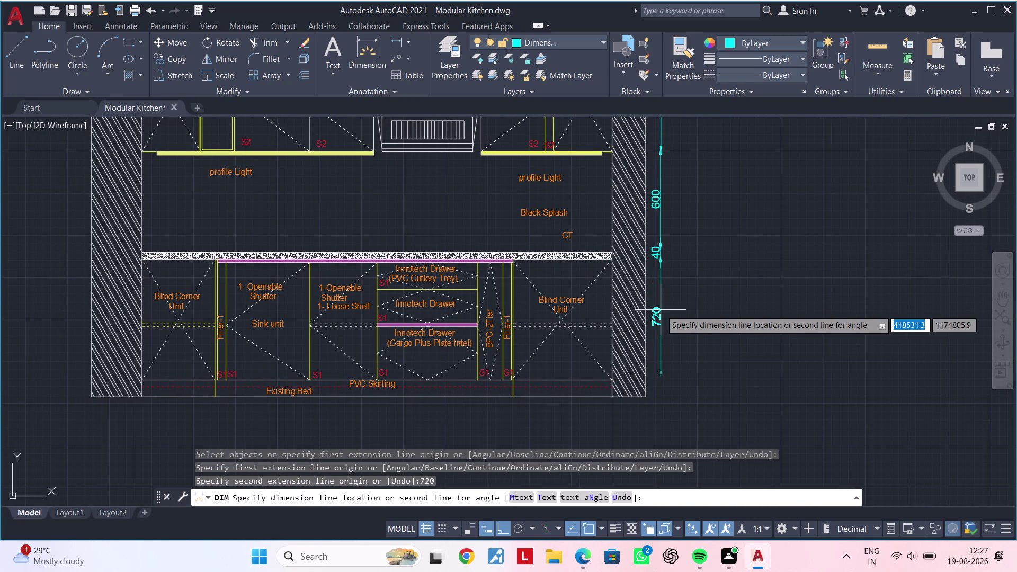
click(660, 255)
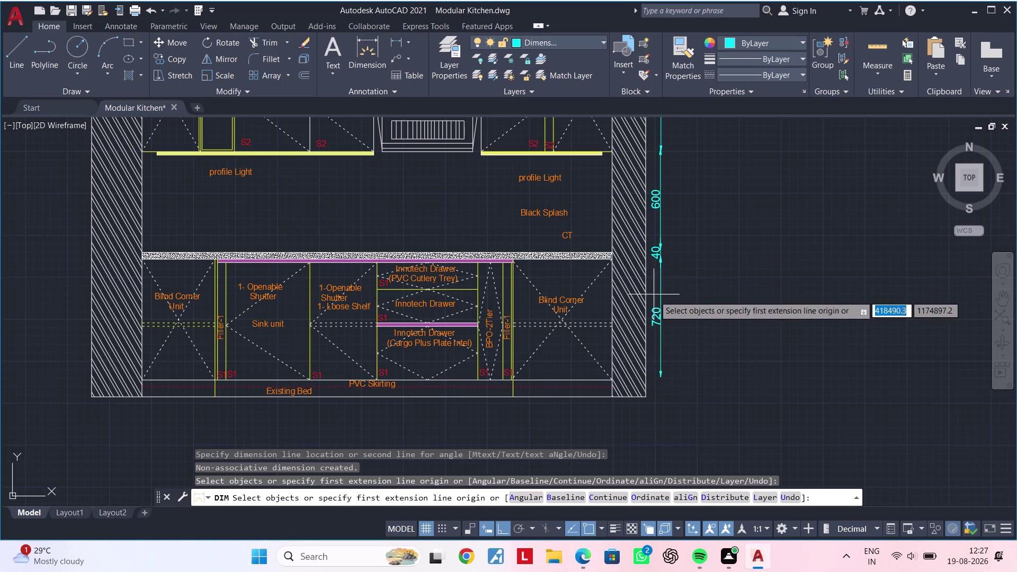
Add a 100 skirting dimension below the 720 one, starting at the cabinet base.
key(space)
key(space)
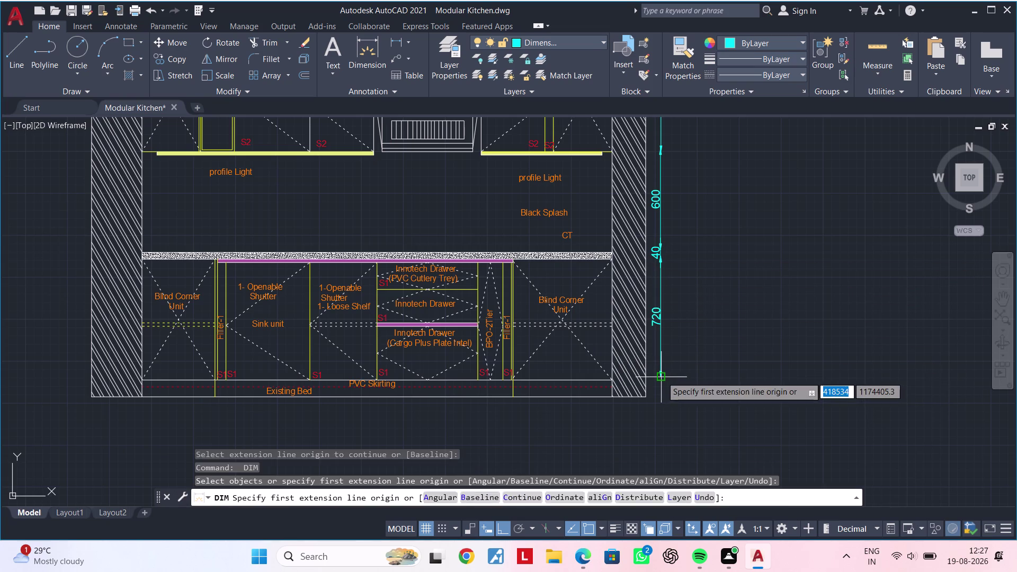
click(661, 377)
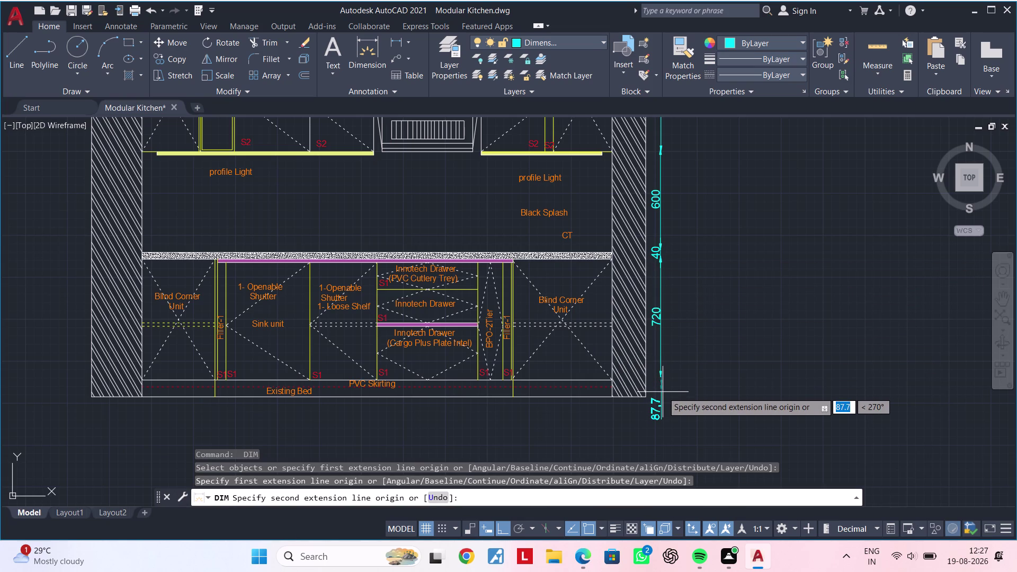
text(100)
key(Return)
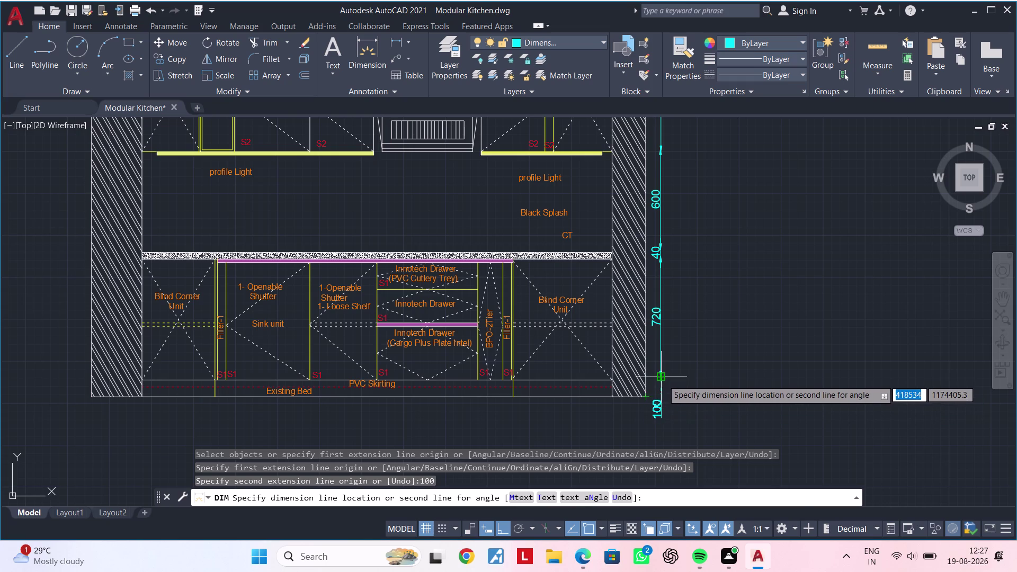
click(662, 380)
Reposition the 100 dimension label and recentre the view on the base units' chain.
middle_drag(702, 370, 546, 383)
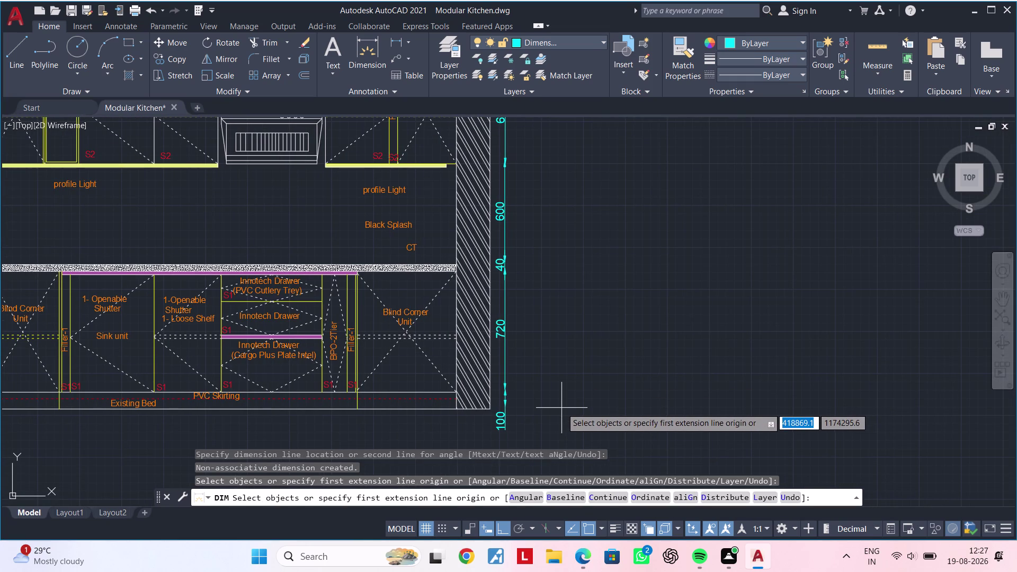
scroll(up, 3)
scroll(up, 3)
middle_drag(549, 406, 605, 394)
key(Escape)
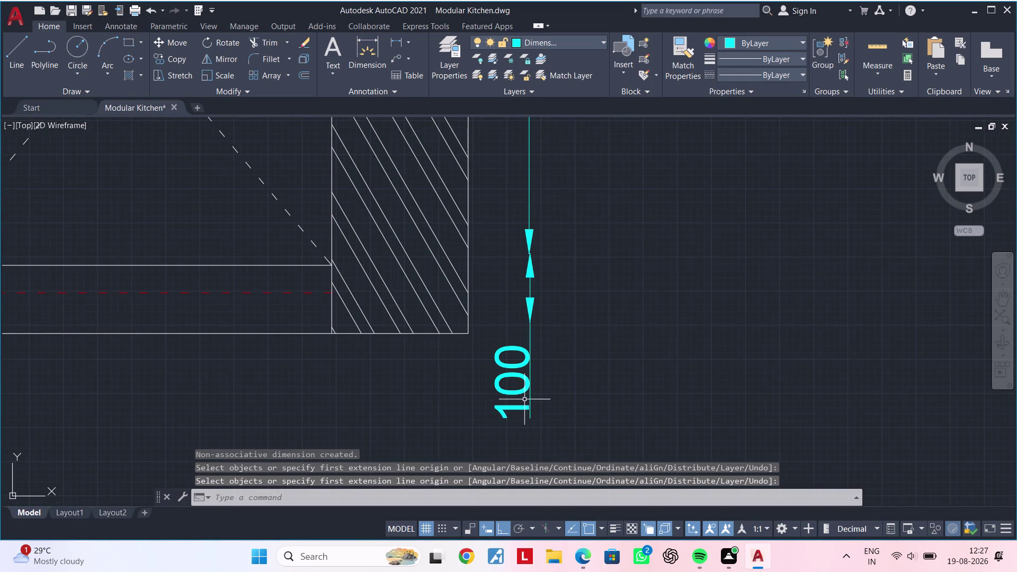
click(505, 386)
click(500, 389)
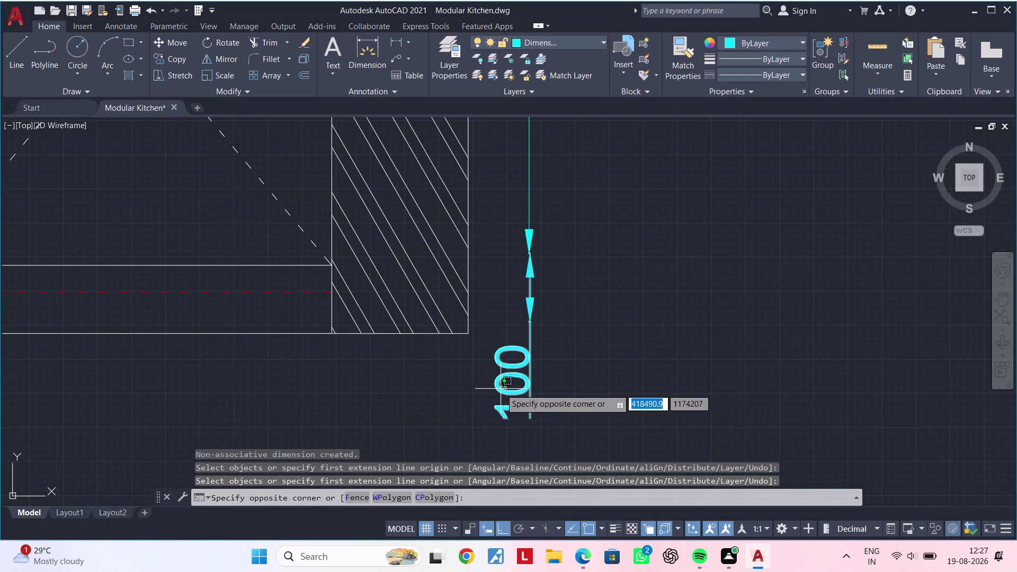
click(511, 384)
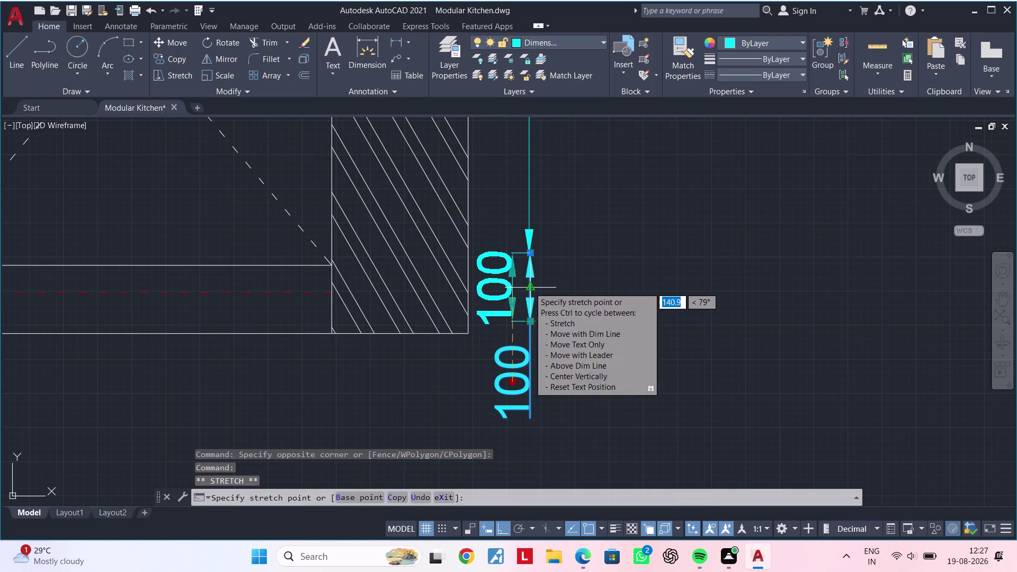
click(529, 287)
scroll(down, 3)
key(Escape)
key(Escape)
scroll(down, 3)
middle_drag(565, 336, 592, 333)
scroll(up, 3)
key(Escape)
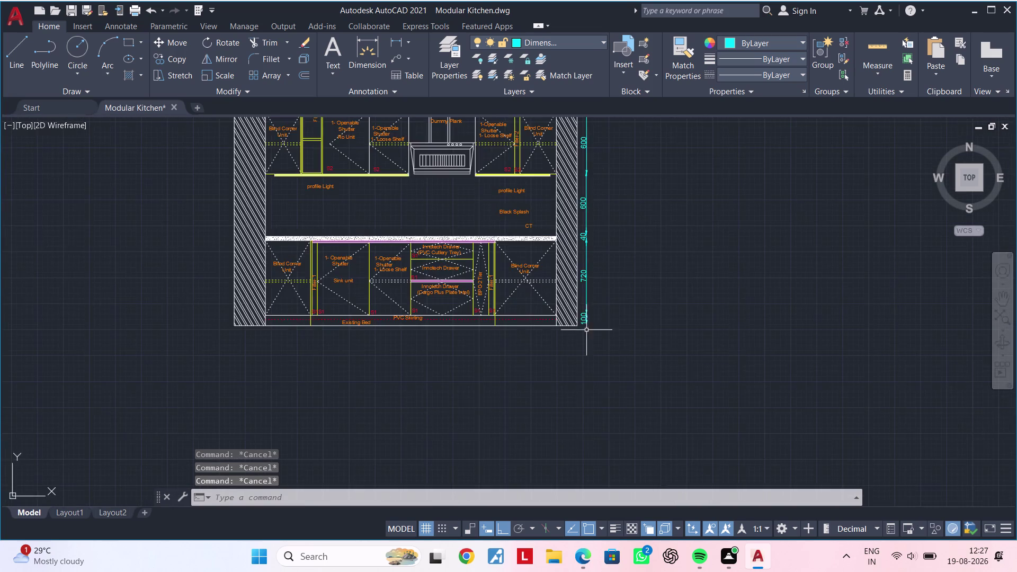
scroll(up, 3)
scroll(down, 3)
middle_drag(591, 352, 651, 352)
scroll(up, 3)
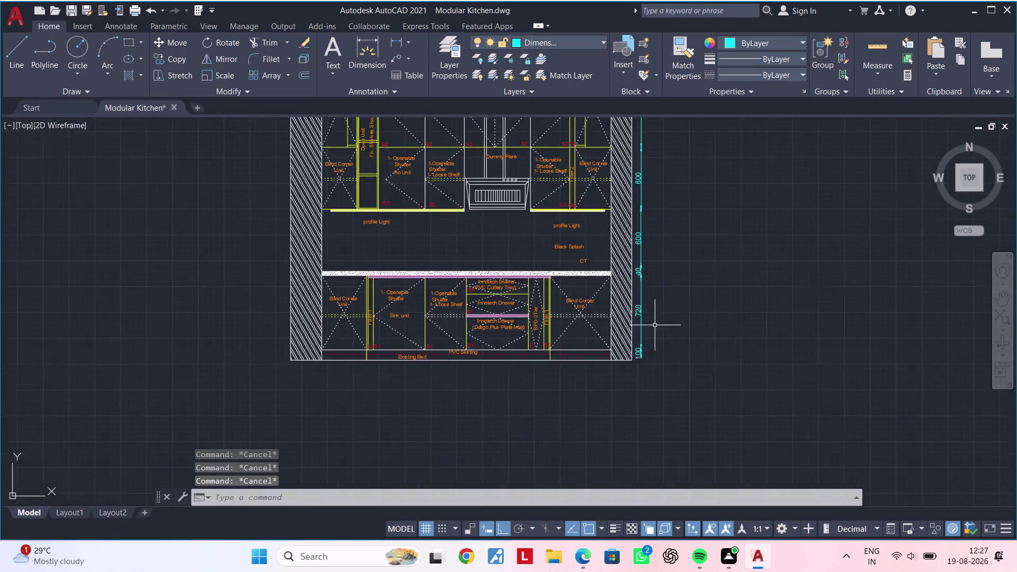
scroll(up, 3)
middle_drag(663, 350, 673, 315)
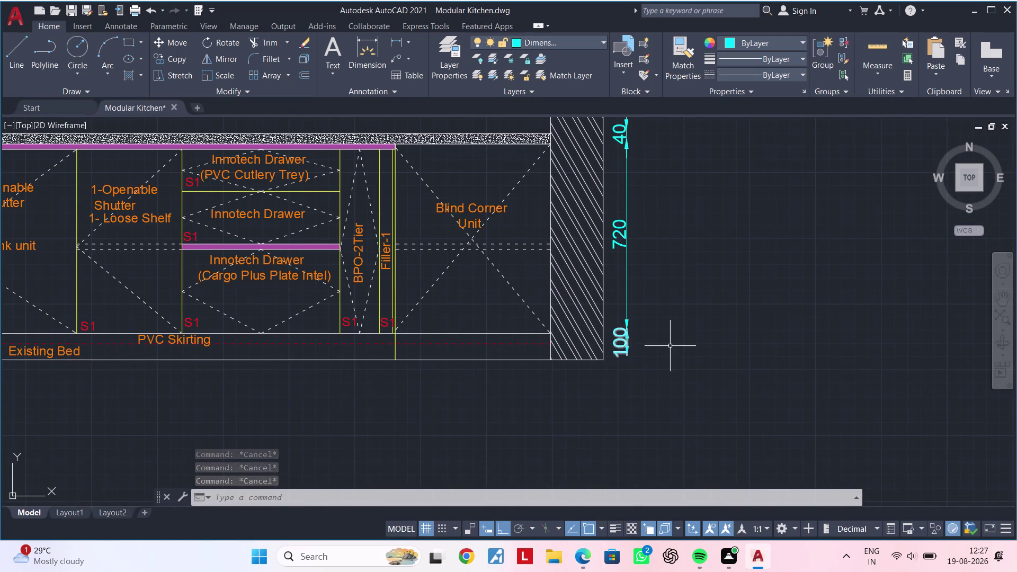
key(space)
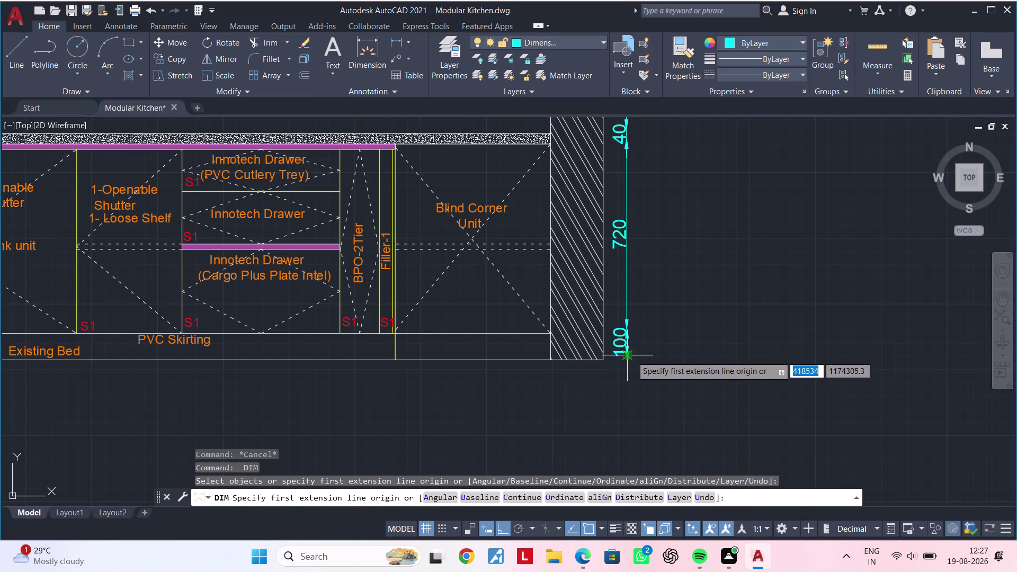
Add an 860 base-plus-skirting dimension from floor level, outside the chain.
click(648, 356)
scroll(down, 3)
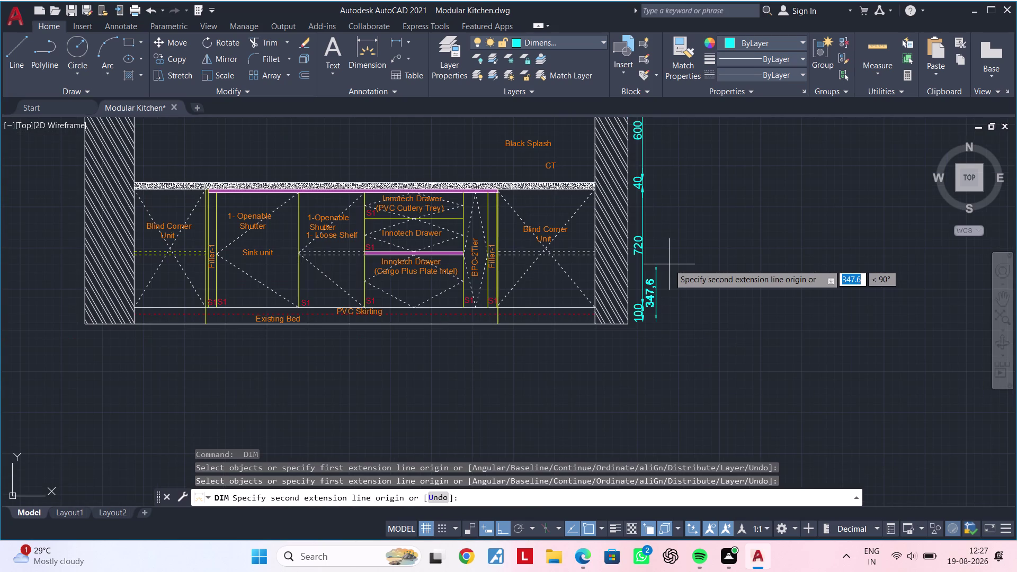
text(860)
key(Return)
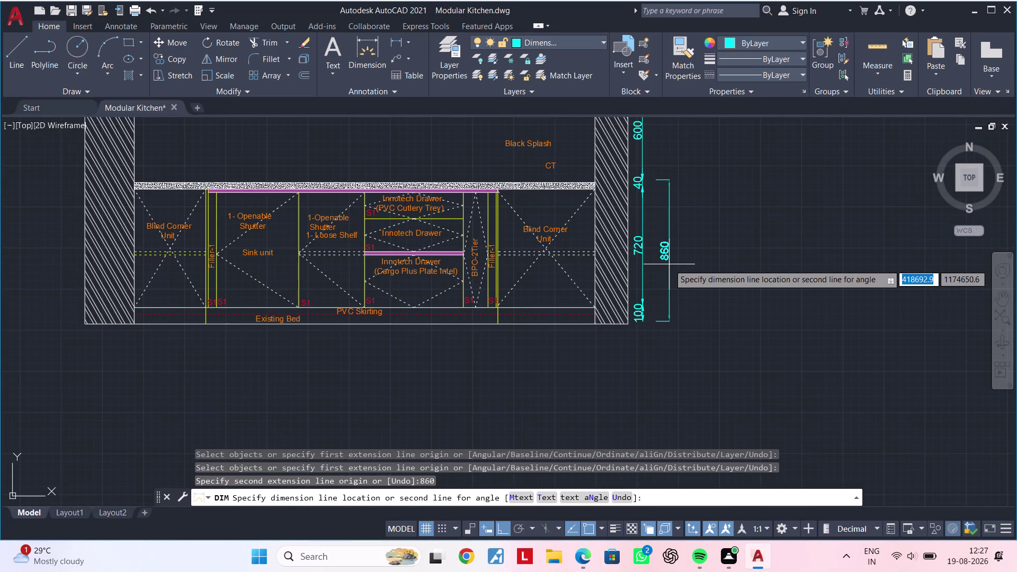
click(658, 181)
middle_drag(704, 262, 653, 256)
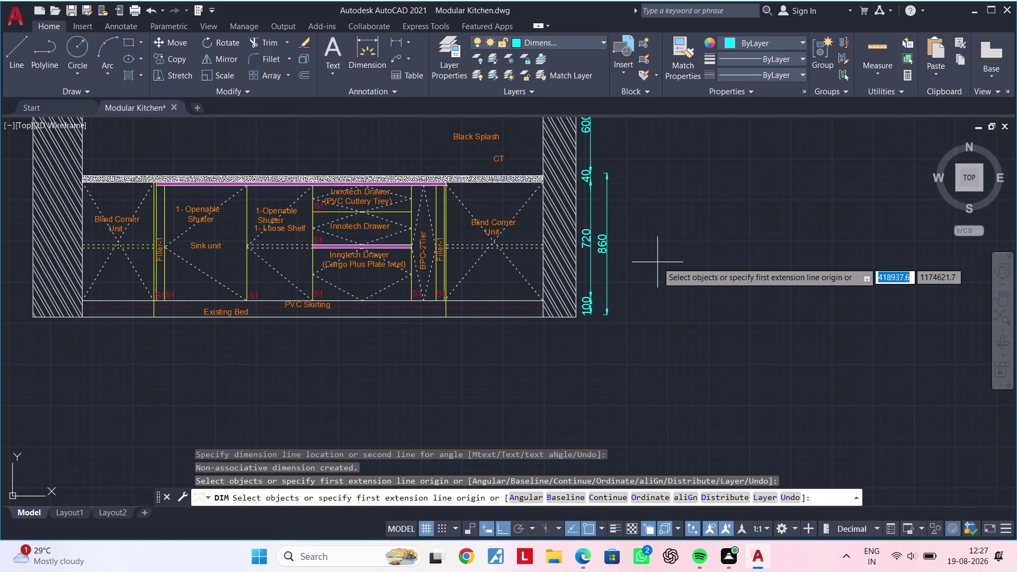
Add the 2850 overall height dimension from floor level.
key(space)
key(space)
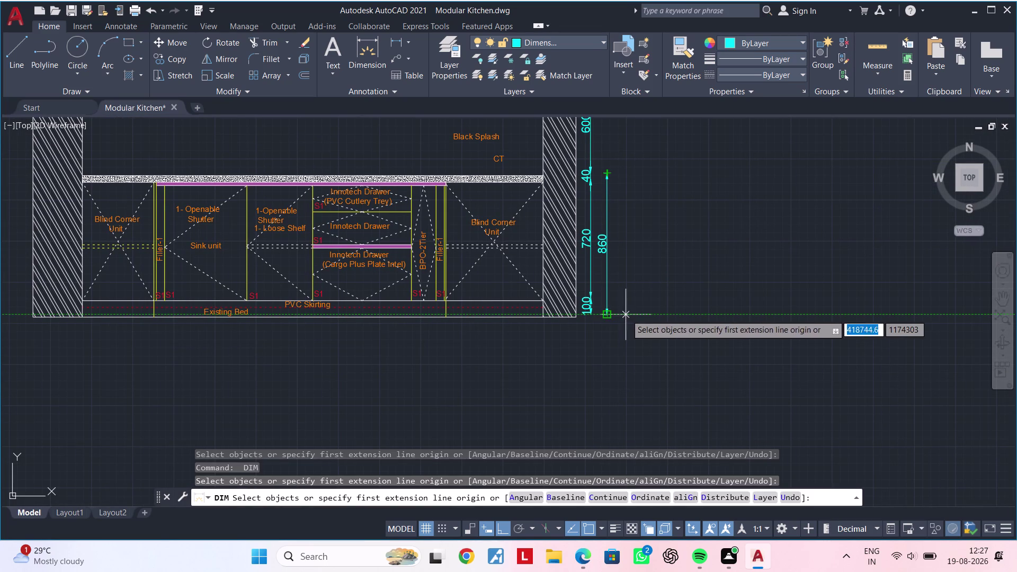
click(627, 315)
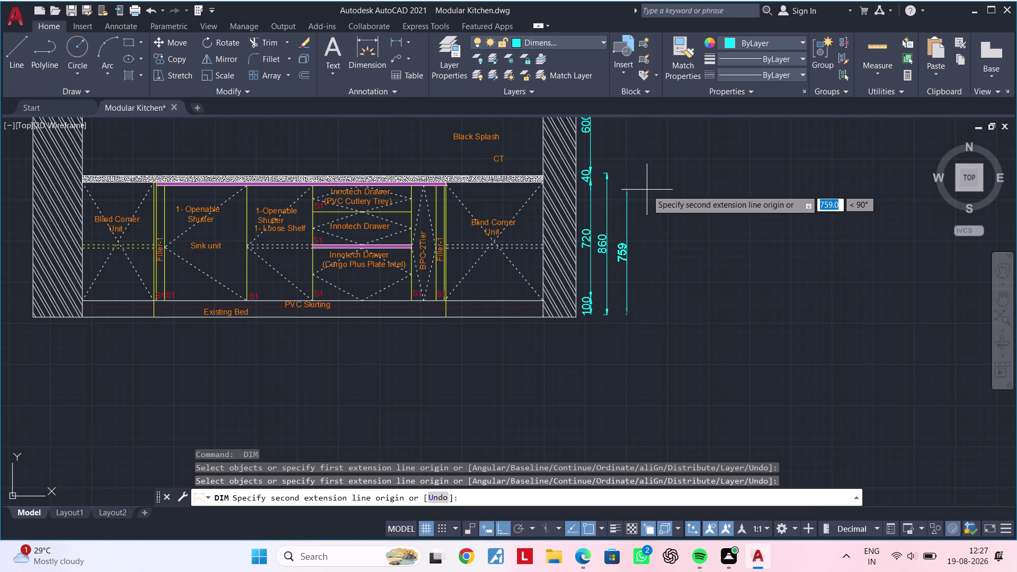
key(2)
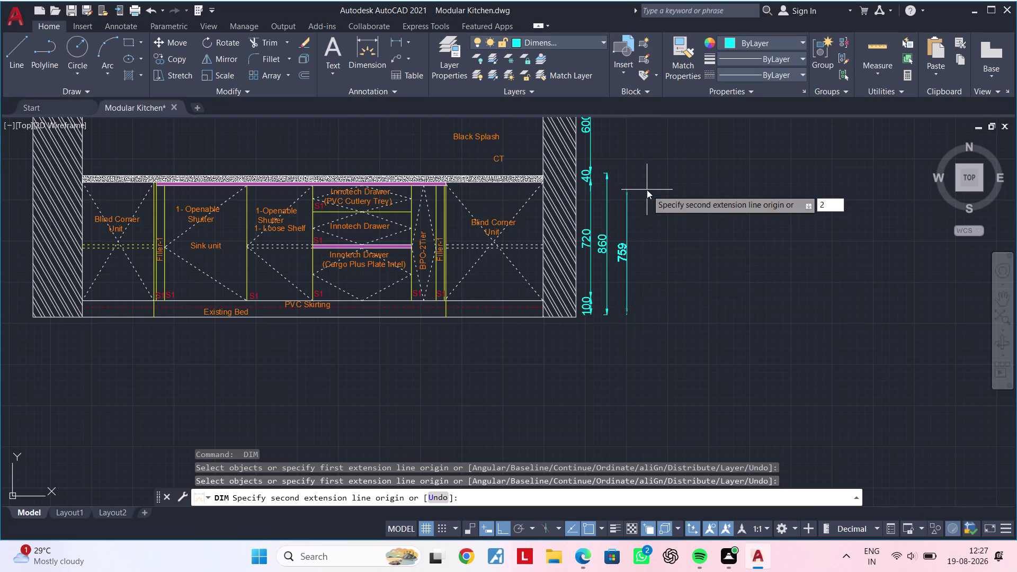
text(850)
key(Return)
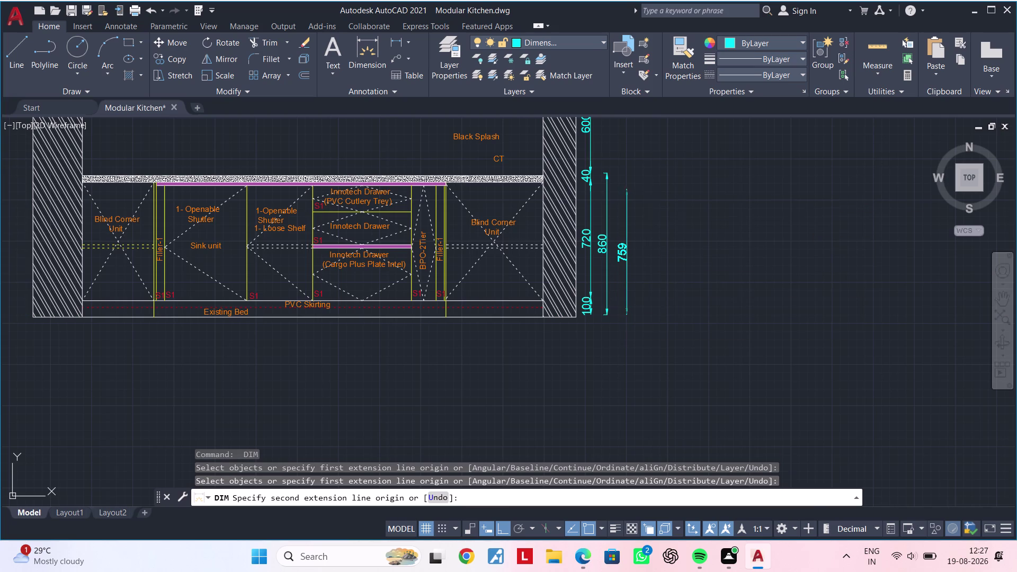
scroll(down, 3)
middle_drag(641, 199, 621, 315)
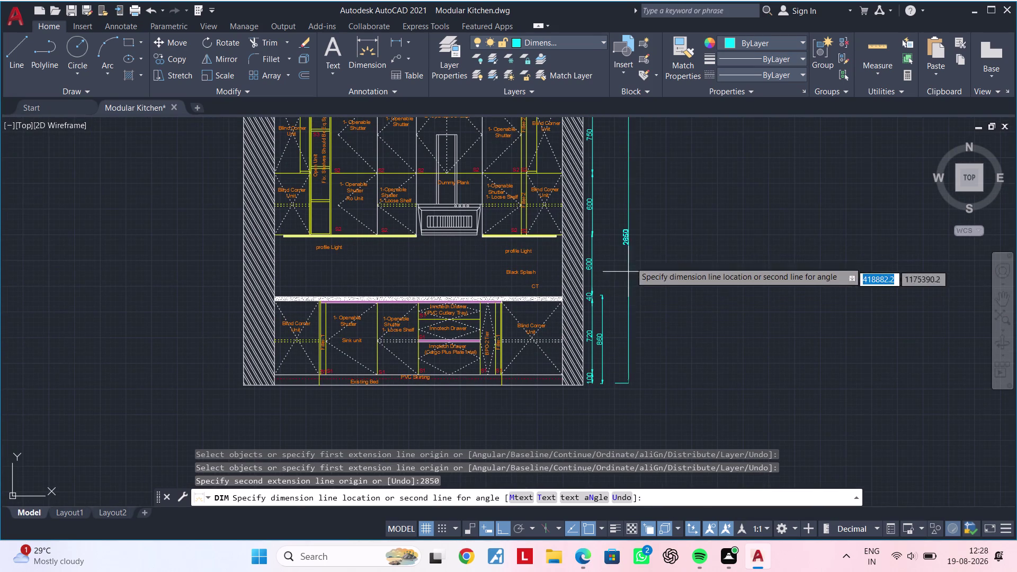
click(616, 215)
Pan and zoom to the elevation's bottom right corner.
scroll(down, 3)
middle_drag(626, 231, 624, 254)
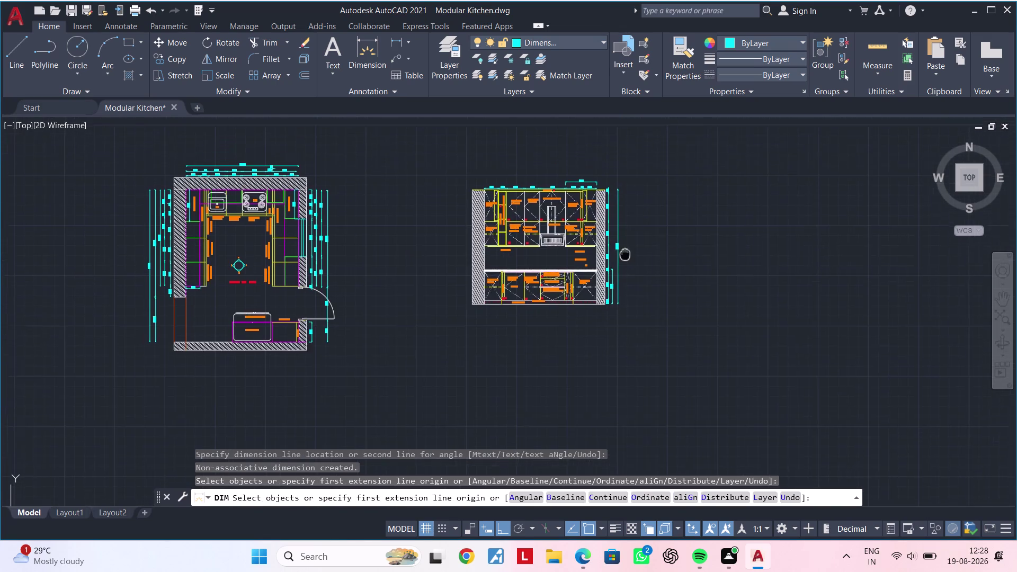
middle_drag(624, 254, 724, 239)
middle_drag(609, 303, 639, 248)
scroll(up, 3)
middle_drag(658, 255, 498, 265)
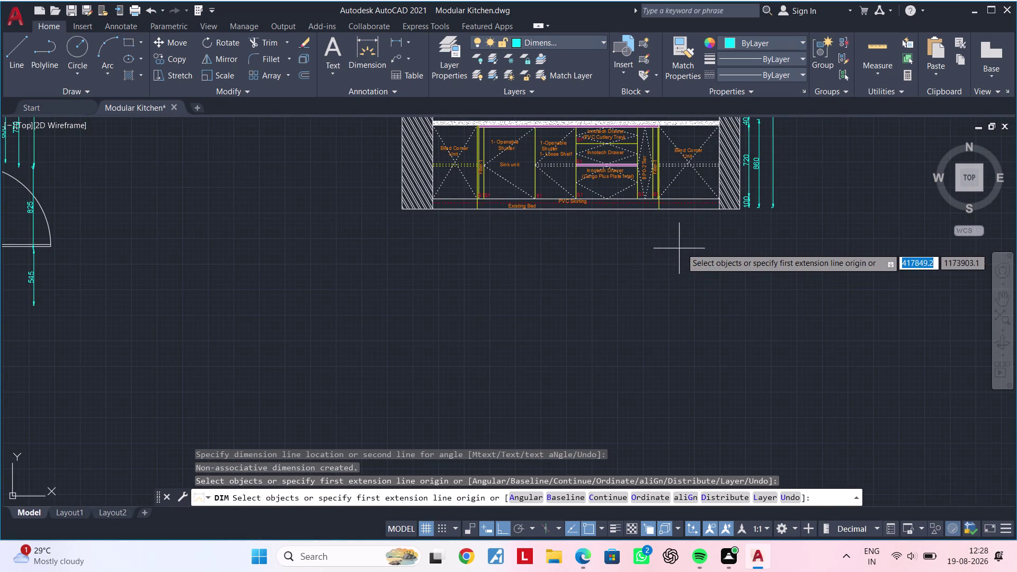
middle_drag(695, 248, 639, 258)
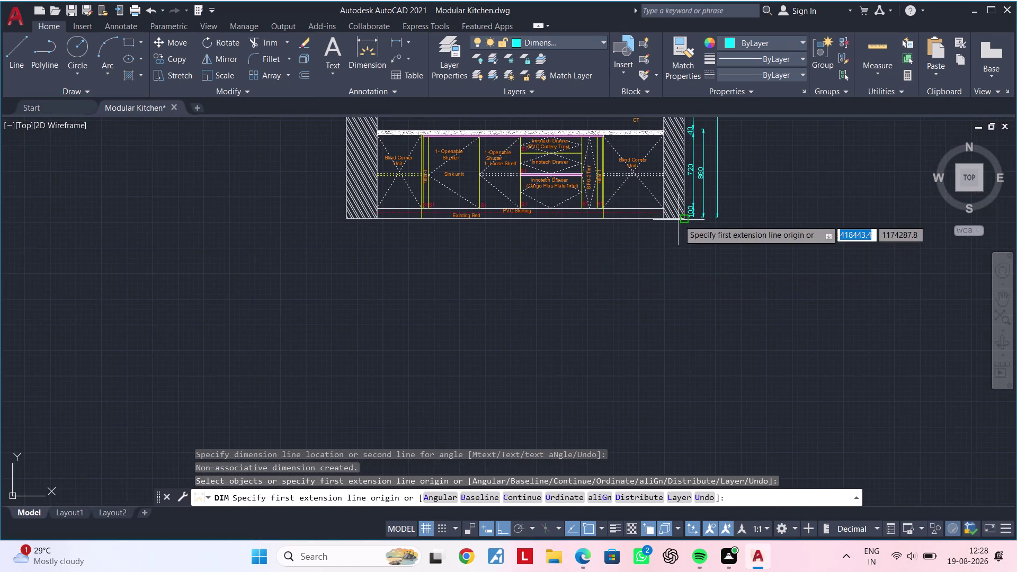
scroll(up, 3)
Start a 600 width dimension at the right wall, then cancel it.
click(641, 214)
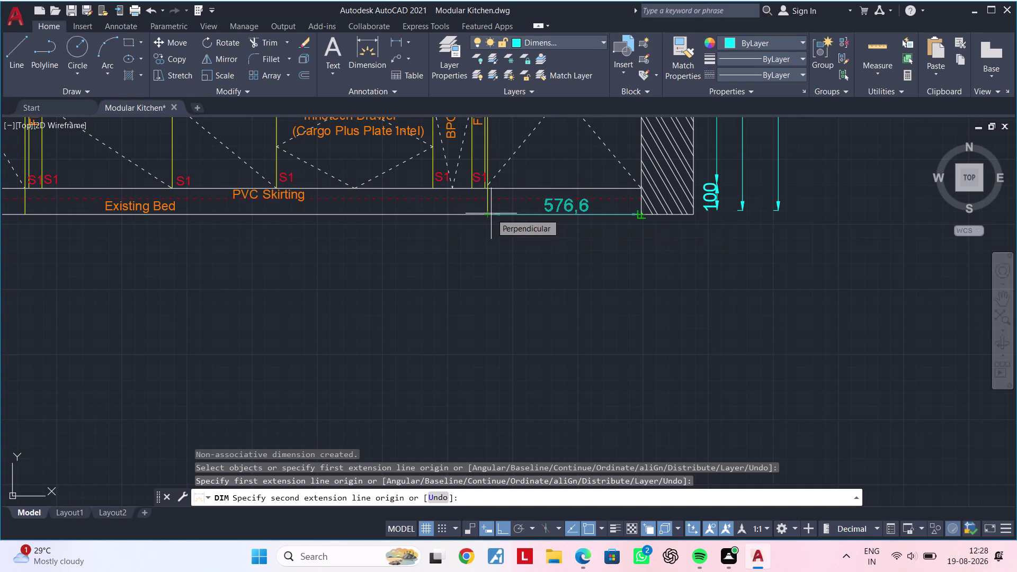
text(600)
key(Return)
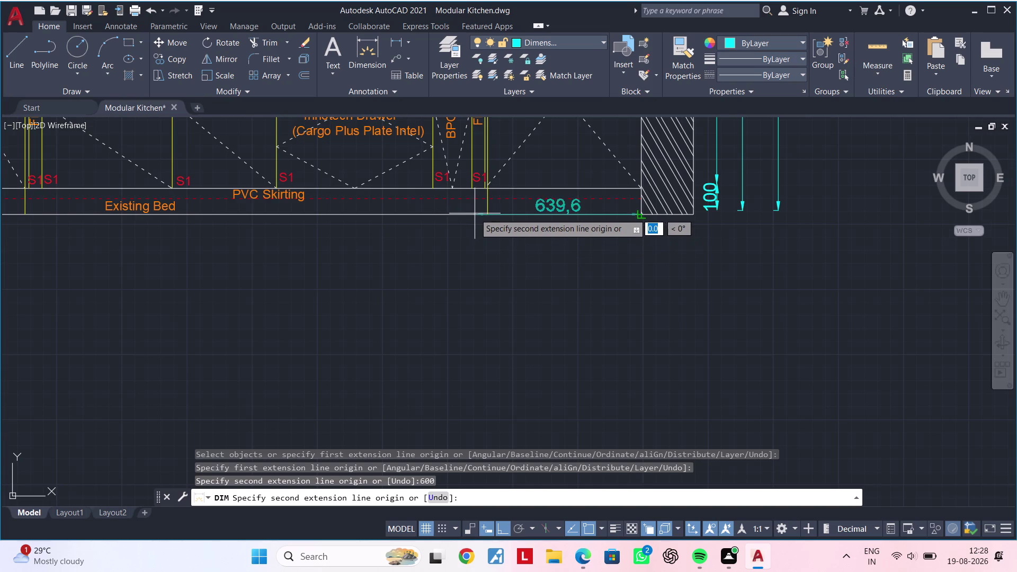
scroll(up, 3)
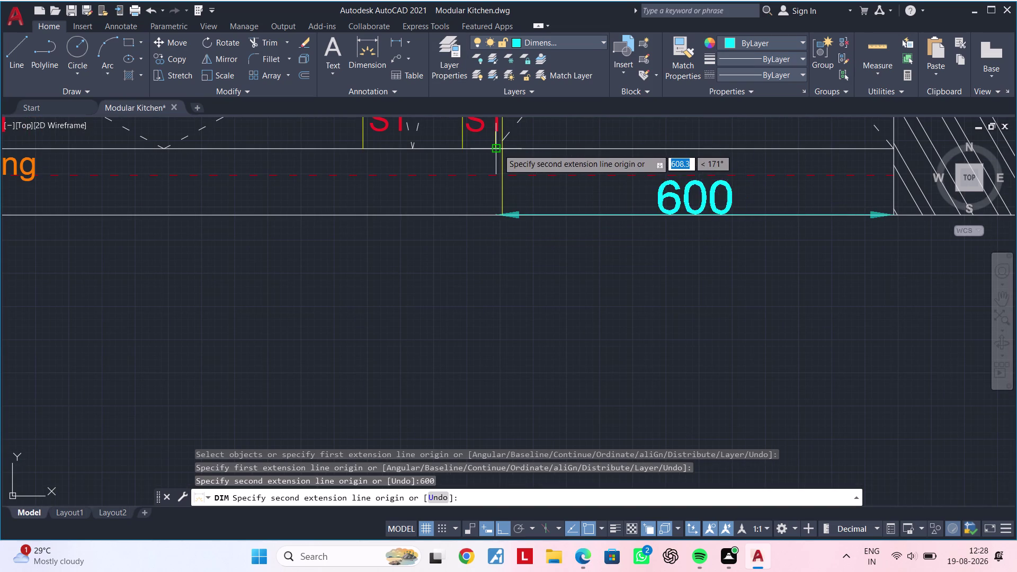
key(Escape)
key(Escape)
key(Escape)
middle_drag(656, 203, 542, 257)
scroll(up, 3)
key(Escape)
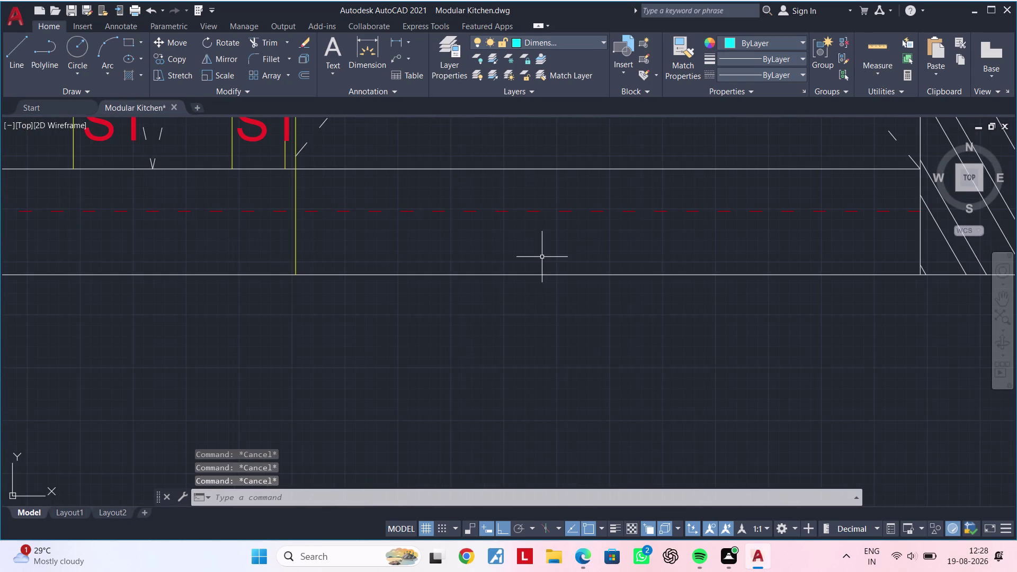
Dimension 600 from the right wall corner to the S1 line, below the skirting.
key(space)
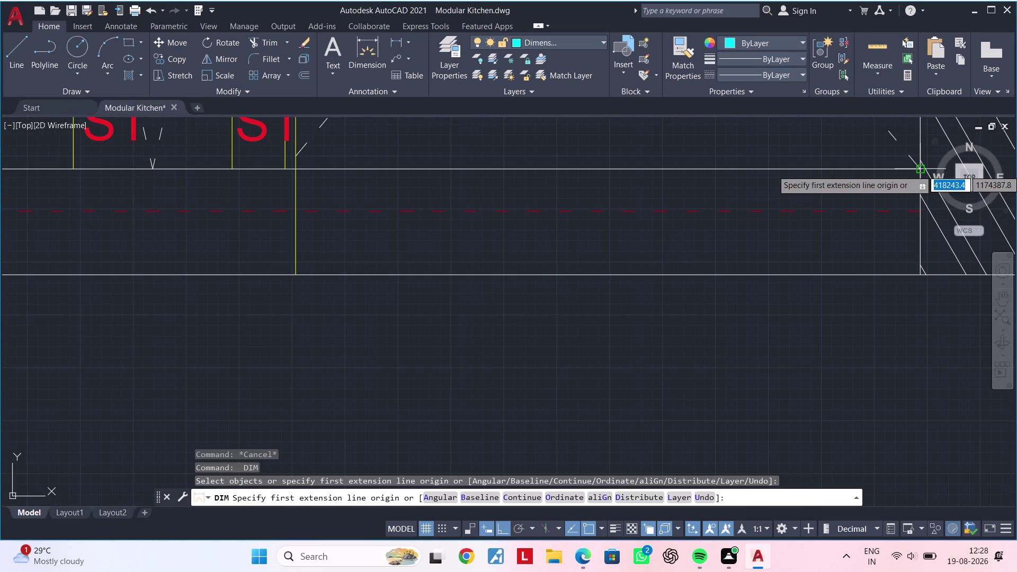
click(920, 167)
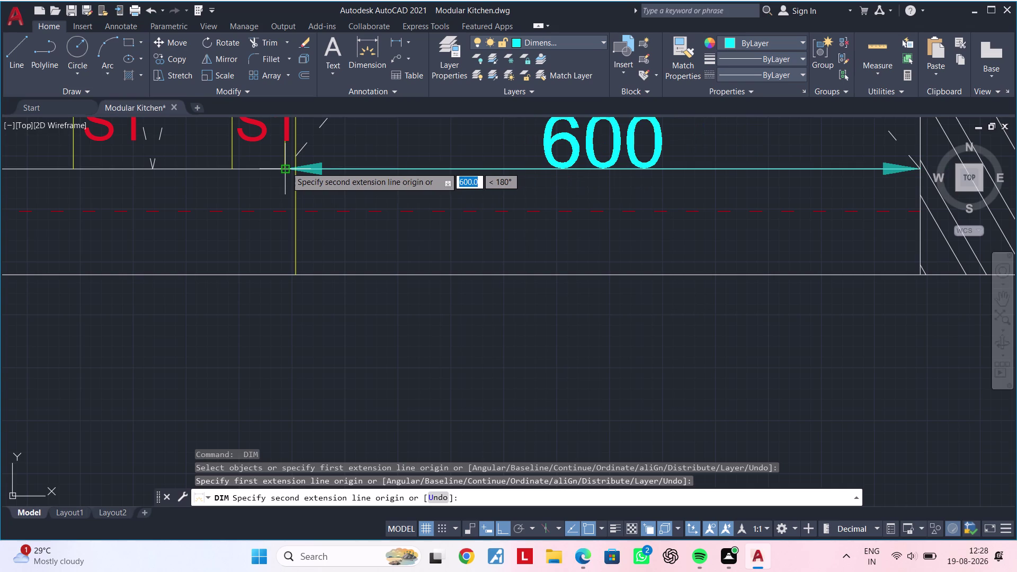
click(286, 167)
middle_drag(316, 307, 375, 220)
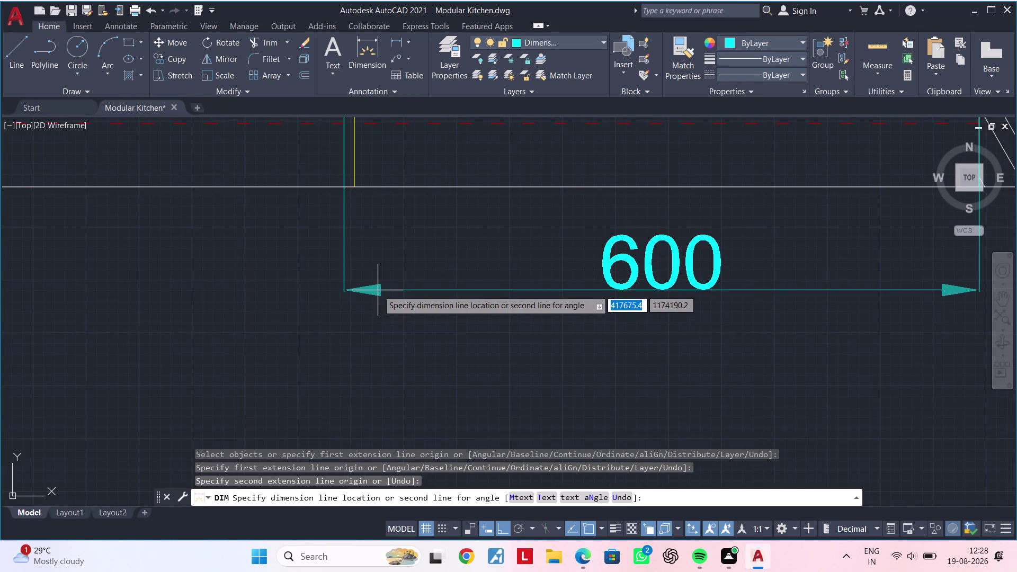
click(378, 290)
key(Escape)
Shorten both extension lines of the 600 dimension using their grips.
scroll(down, 3)
middle_drag(441, 324, 436, 347)
key(Escape)
click(379, 295)
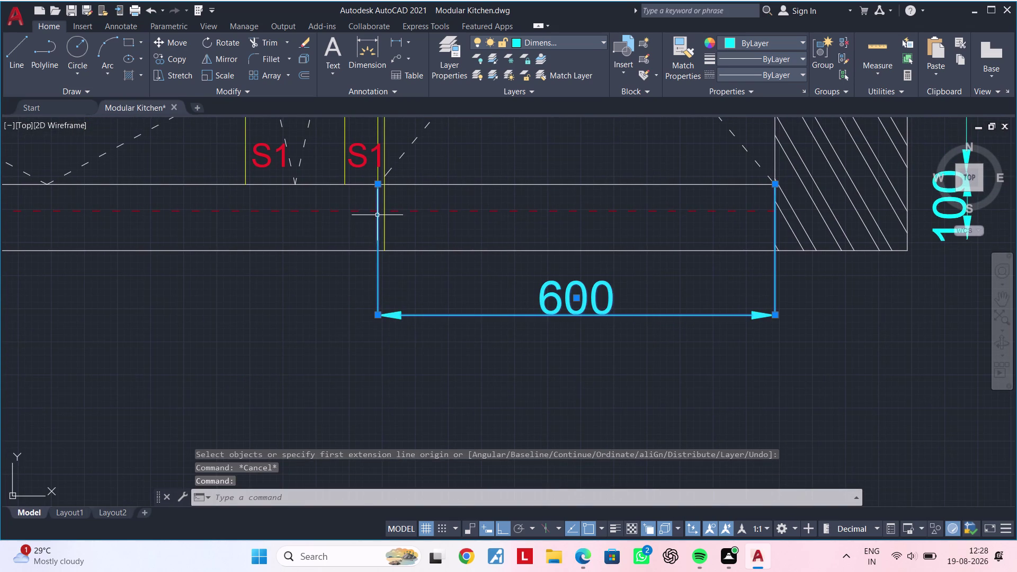
click(381, 183)
click(377, 281)
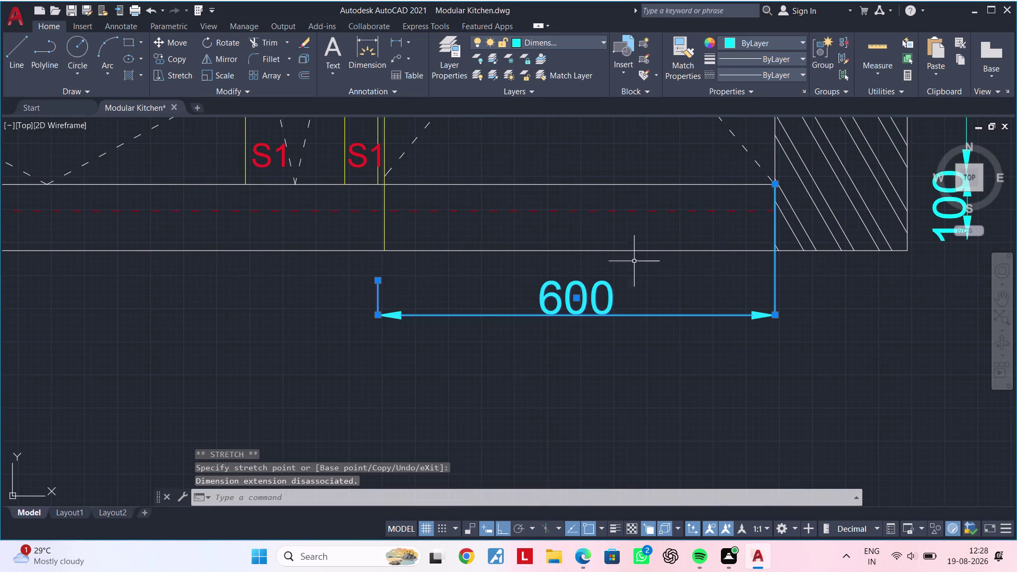
click(776, 185)
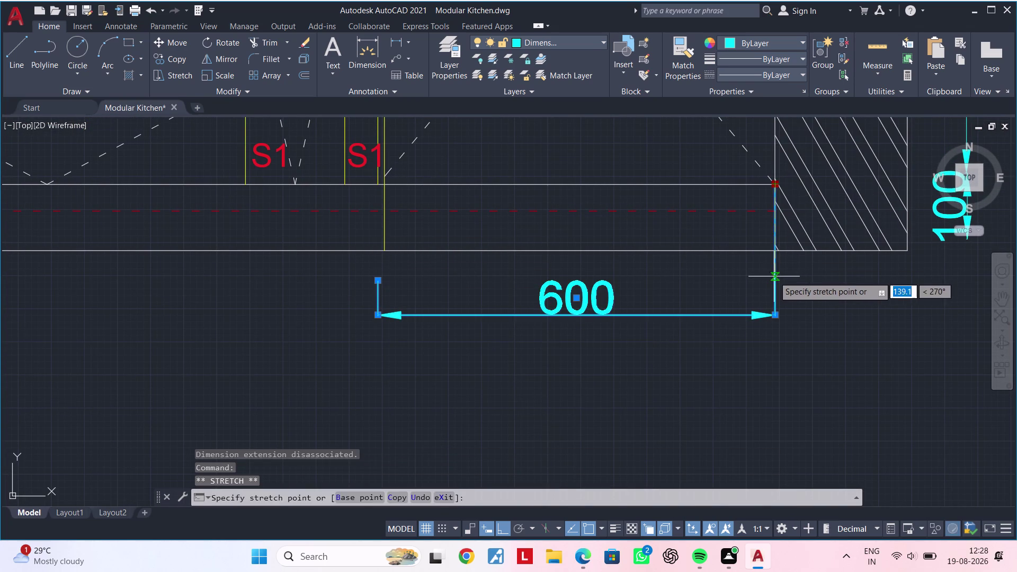
click(773, 276)
key(Escape)
middle_drag(572, 338, 783, 300)
scroll(down, 3)
middle_drag(625, 312, 677, 323)
scroll(up, 3)
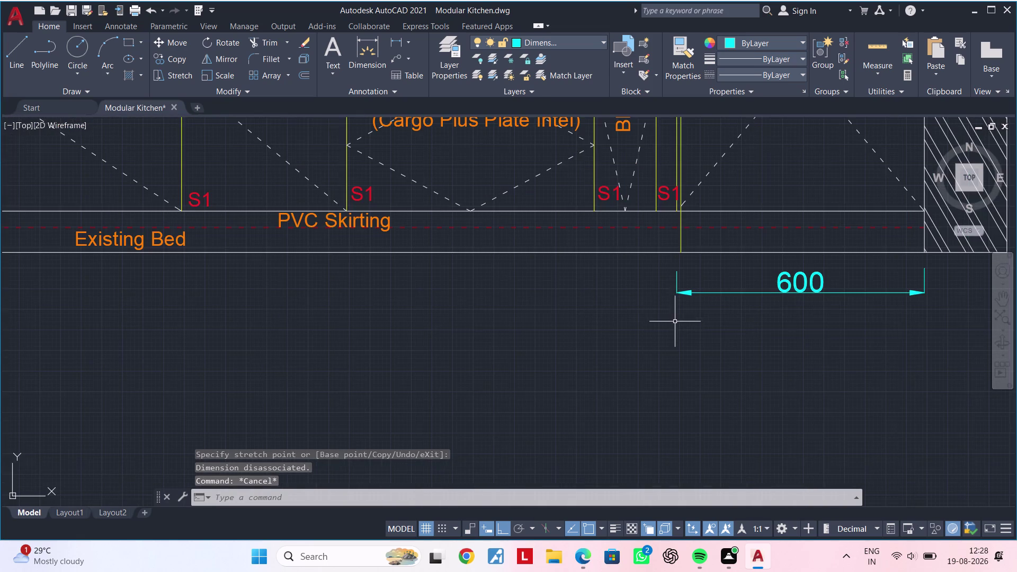
key(space)
Add a 50 dimension to the row and move its text above the dimension line.
click(674, 292)
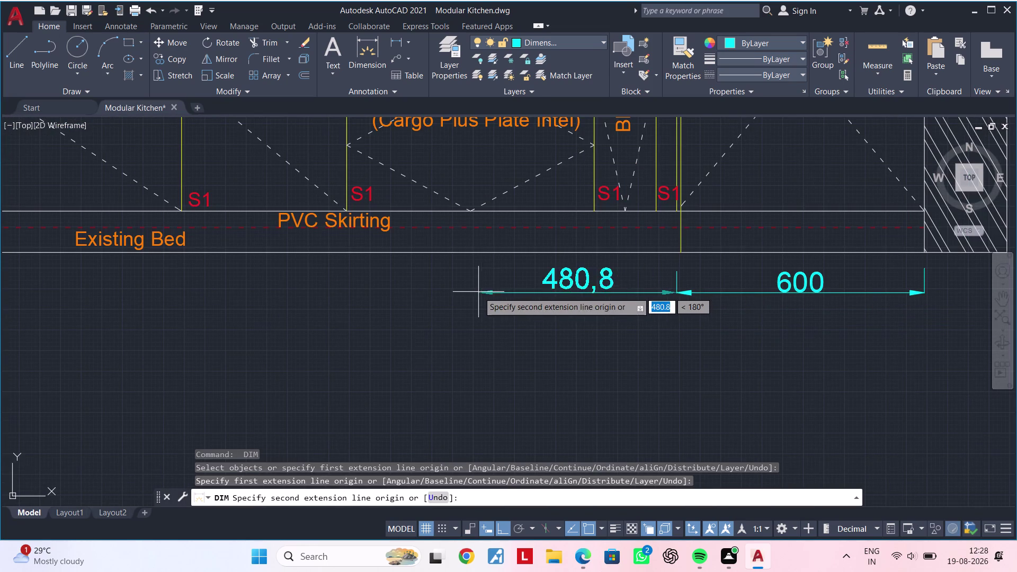
middle_drag(478, 293, 625, 299)
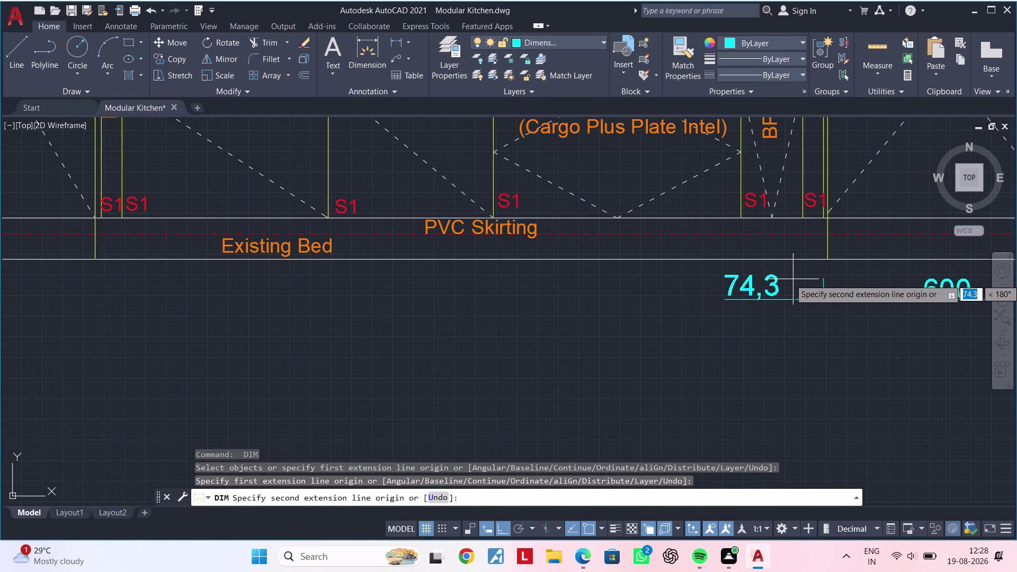
text(50)
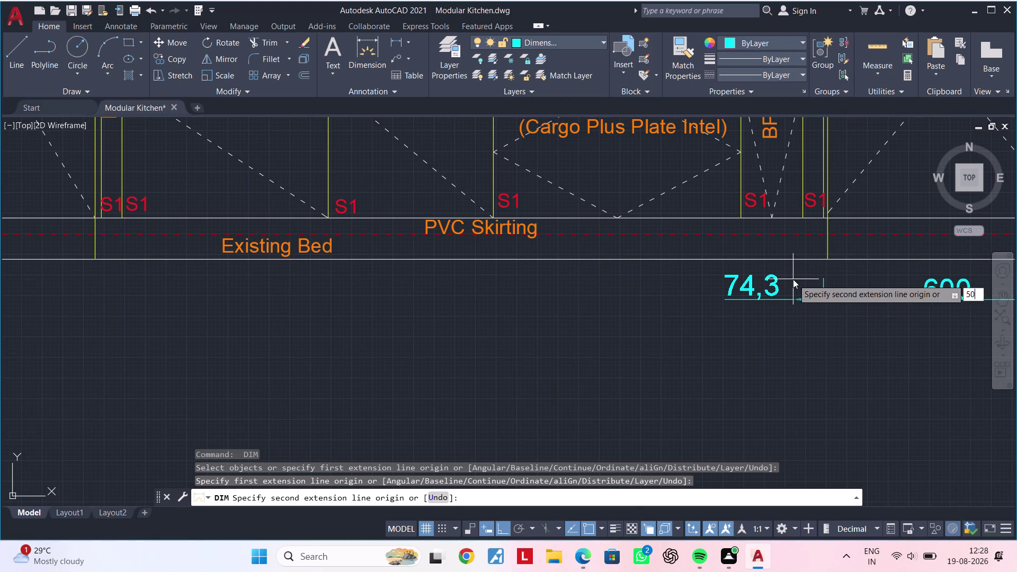
key(Return)
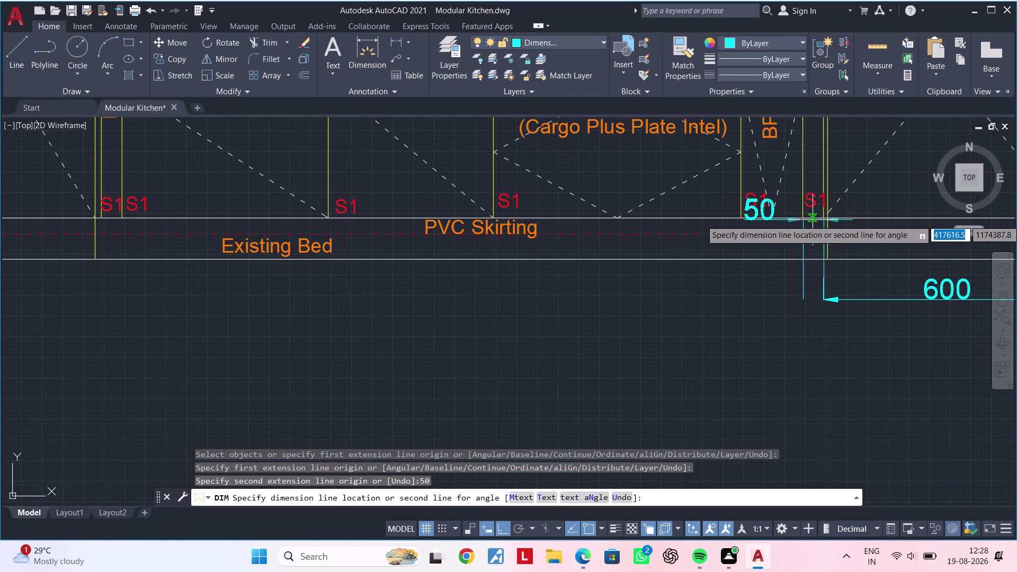
scroll(up, 3)
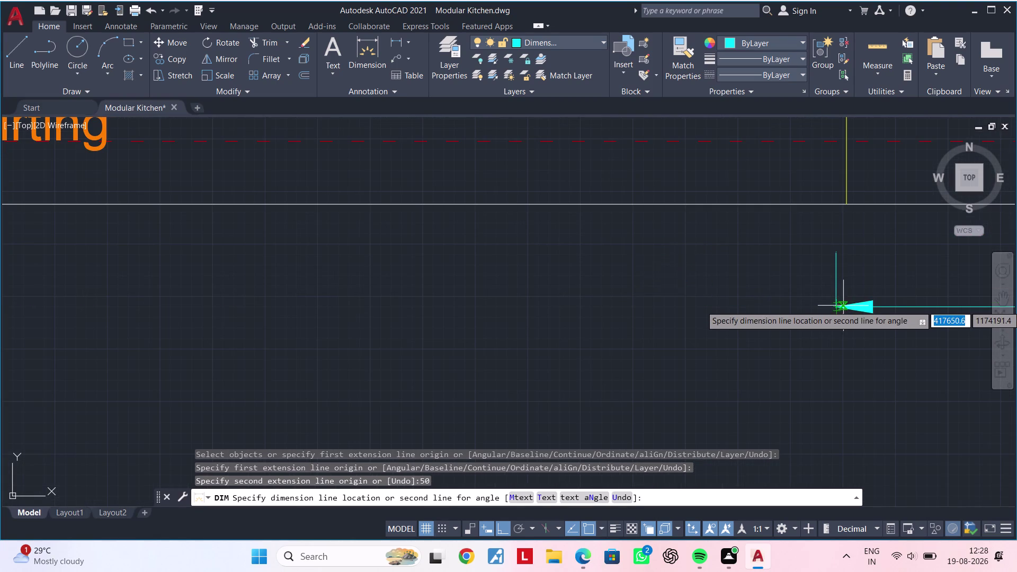
click(834, 306)
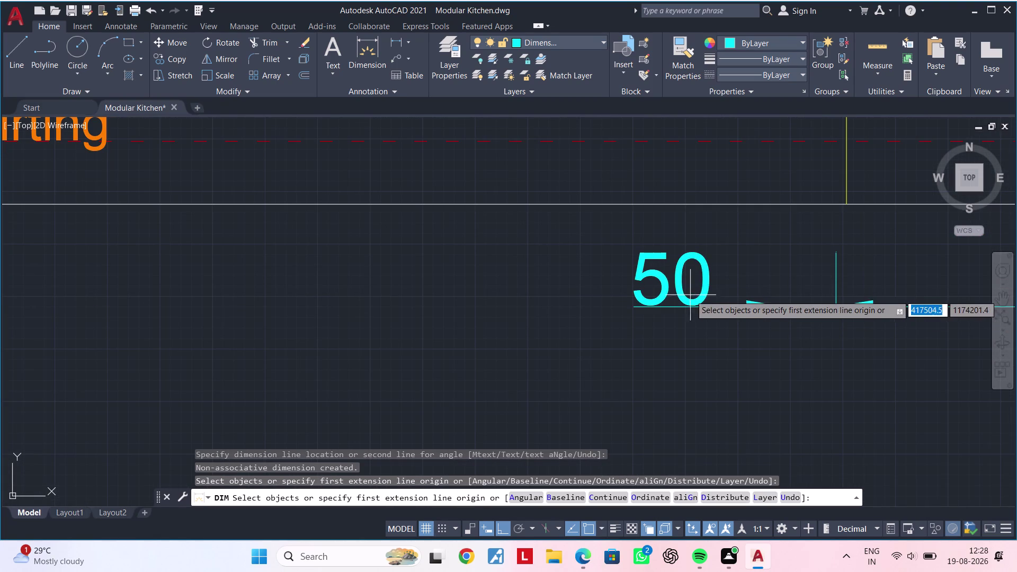
key(Escape)
key(Escape)
click(650, 276)
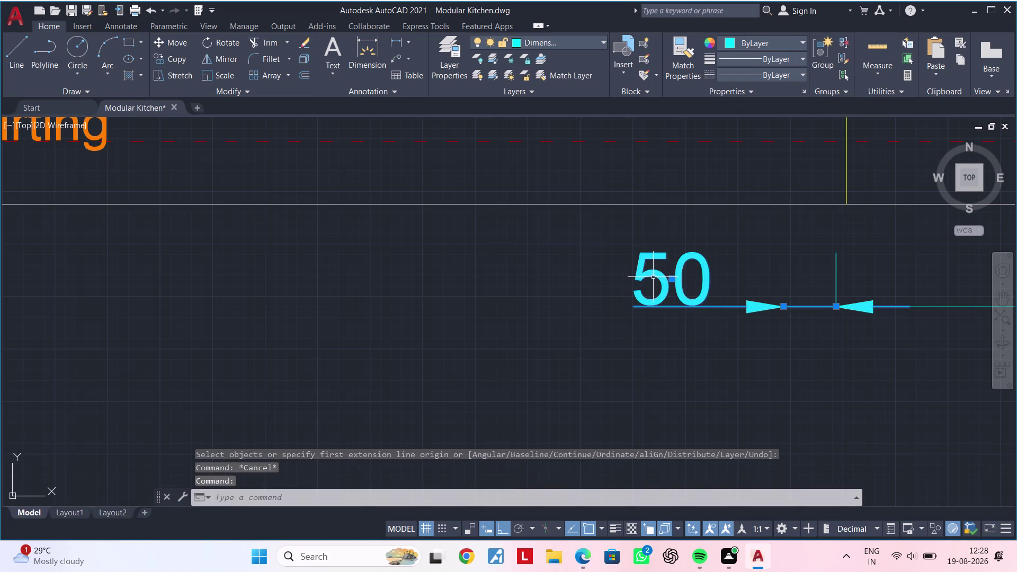
click(671, 280)
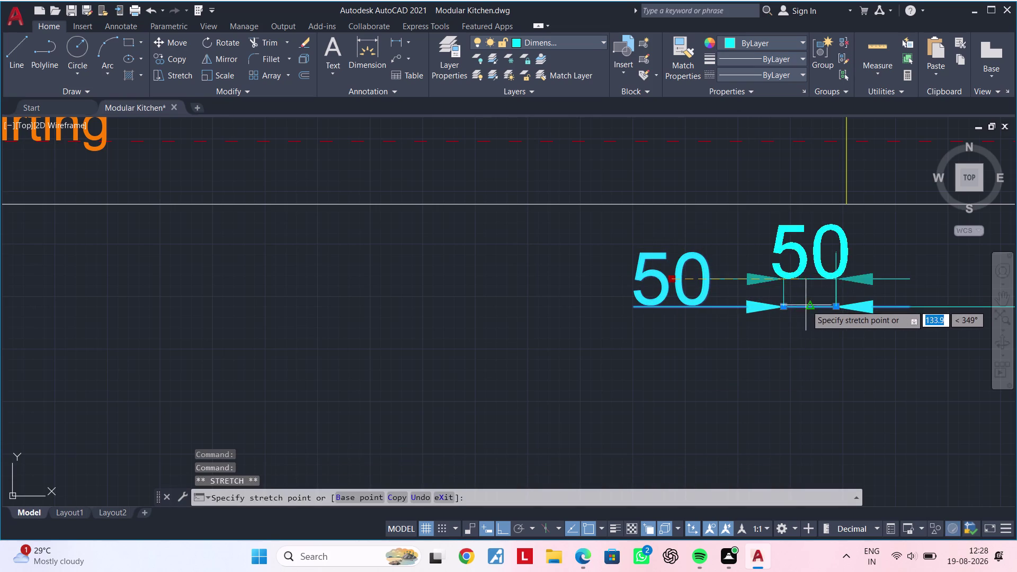
click(806, 305)
key(Escape)
Add a 150 dimension starting from the 50 dimension's left end.
middle_drag(783, 330, 712, 331)
key(Escape)
key(space)
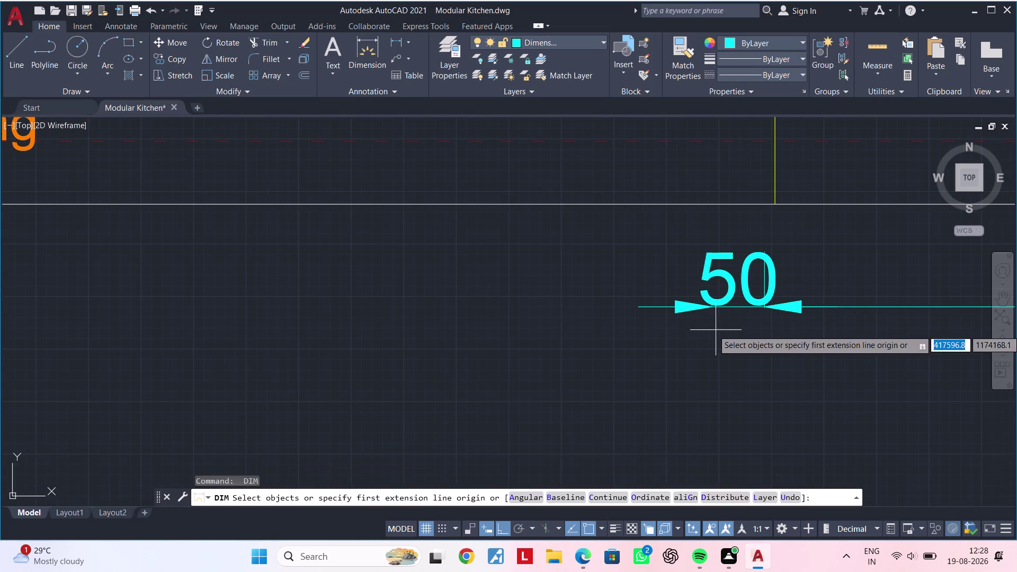
click(709, 307)
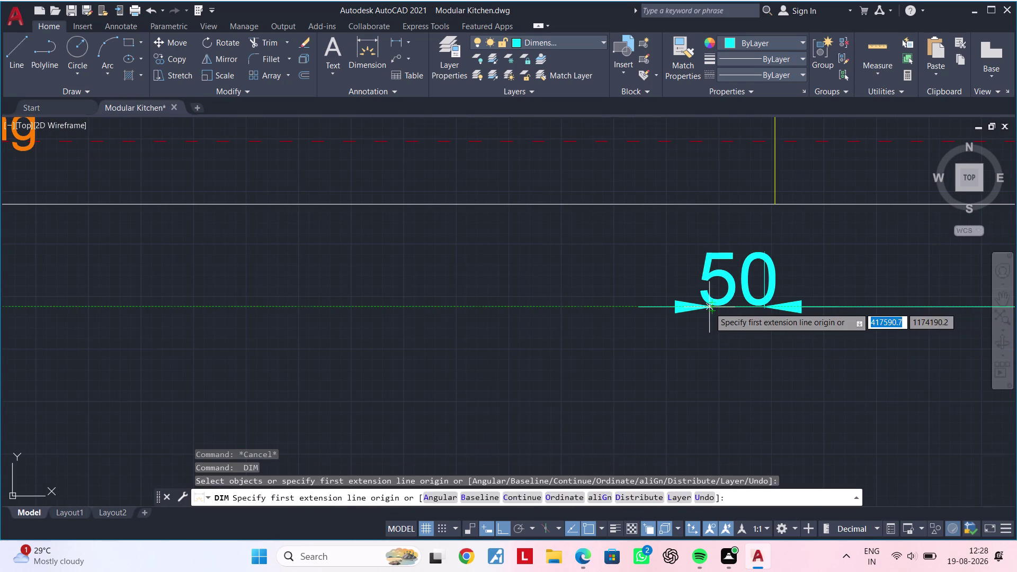
scroll(down, 3)
middle_drag(555, 310, 613, 311)
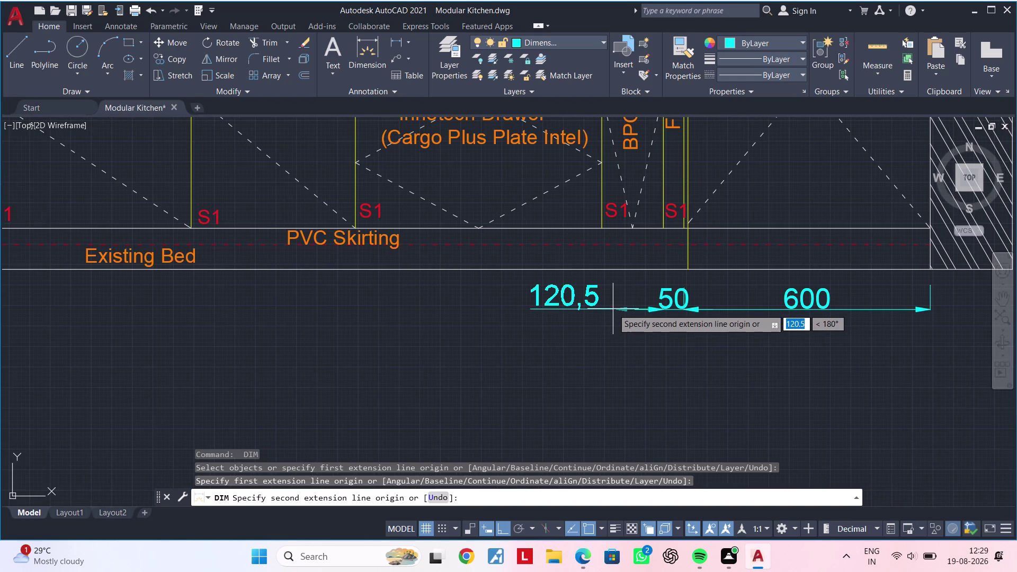
text(150)
key(Return)
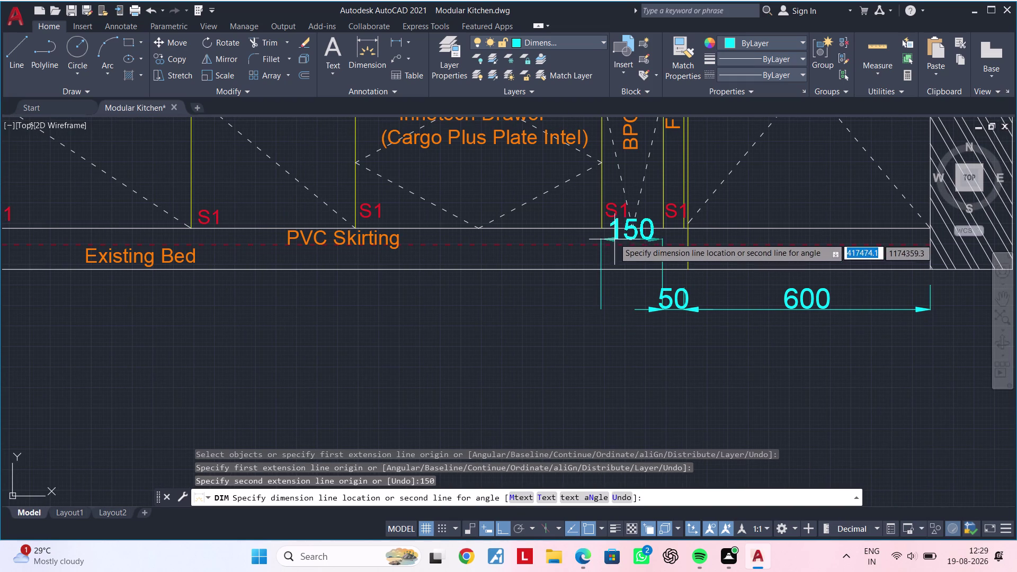
scroll(up, 3)
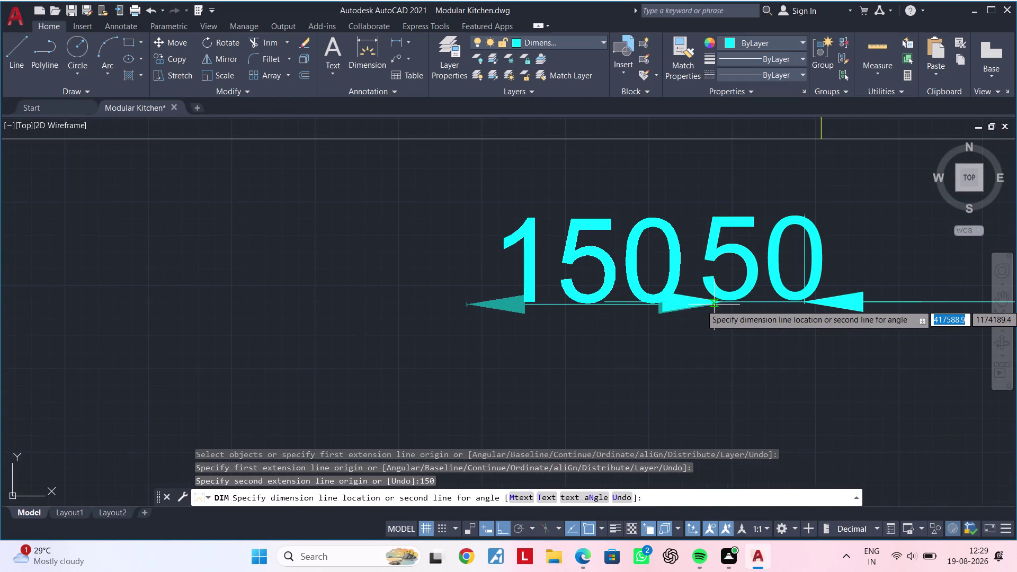
click(723, 301)
middle_drag(556, 345, 831, 321)
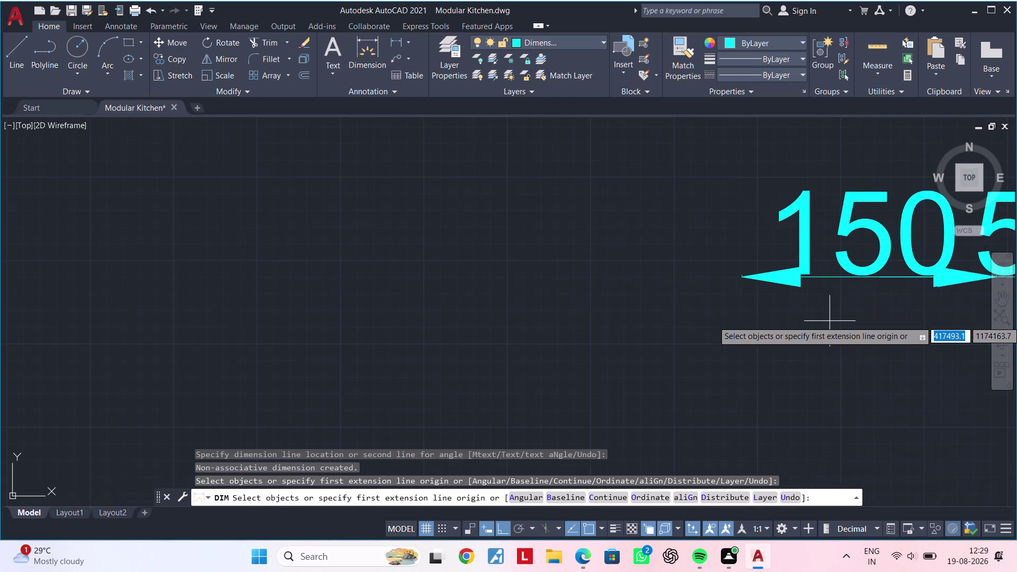
key(space)
scroll(down, 3)
scroll(up, 3)
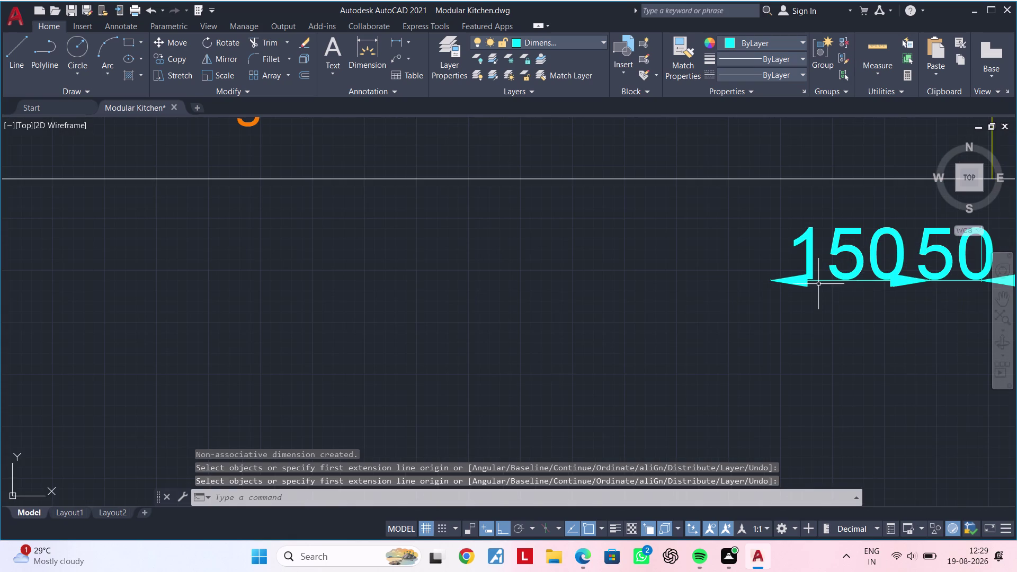
Add the 600 width dimension from the 150's left end, in line with the row.
key(space)
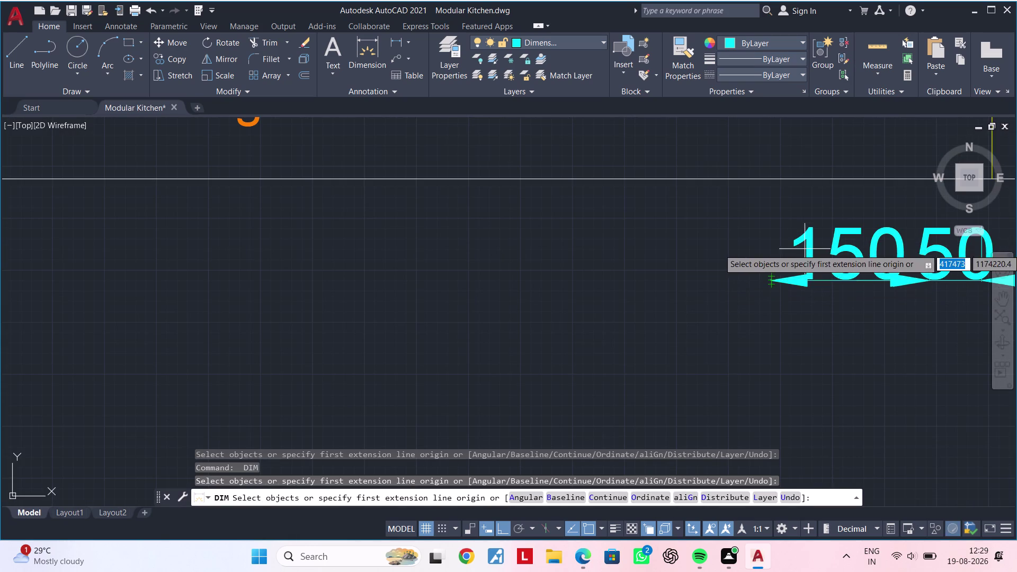
middle_drag(805, 266, 782, 387)
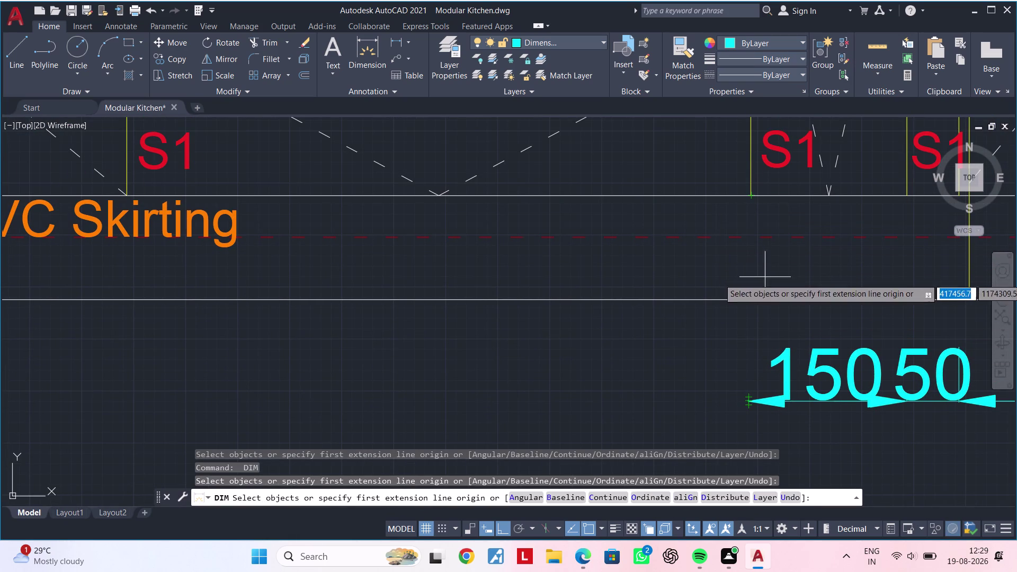
click(751, 400)
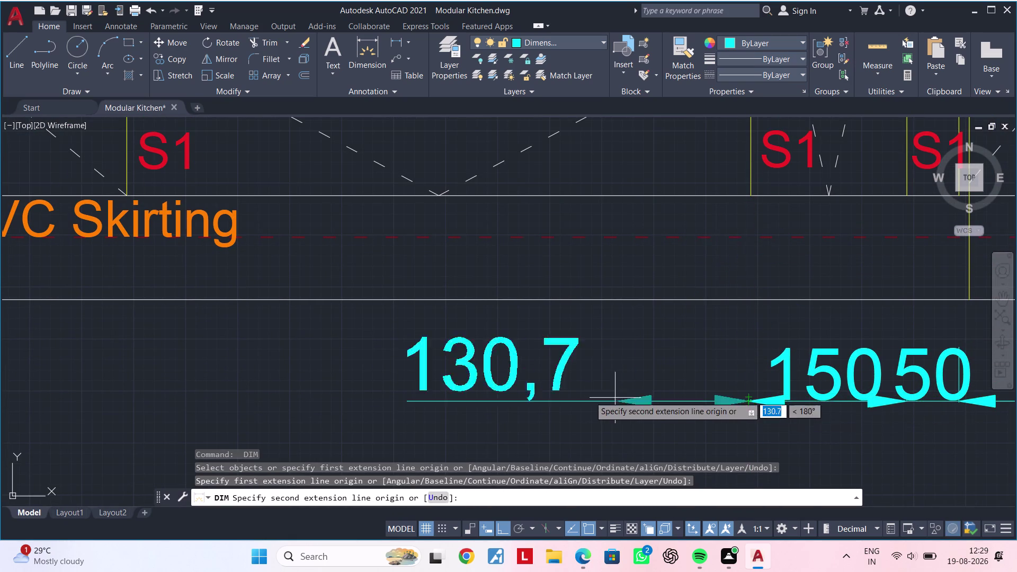
scroll(down, 3)
middle_drag(577, 395, 787, 351)
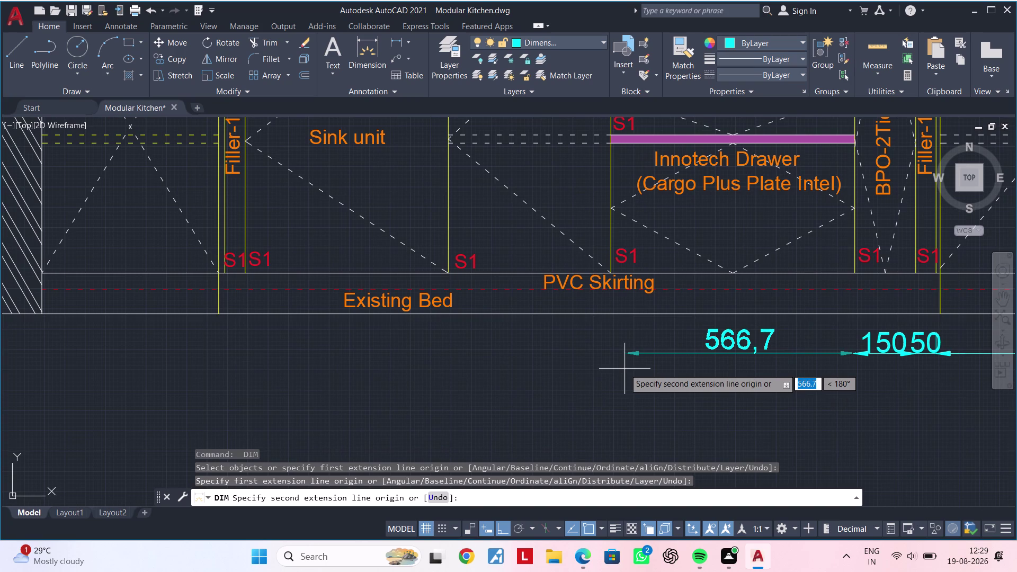
text(600)
key(Return)
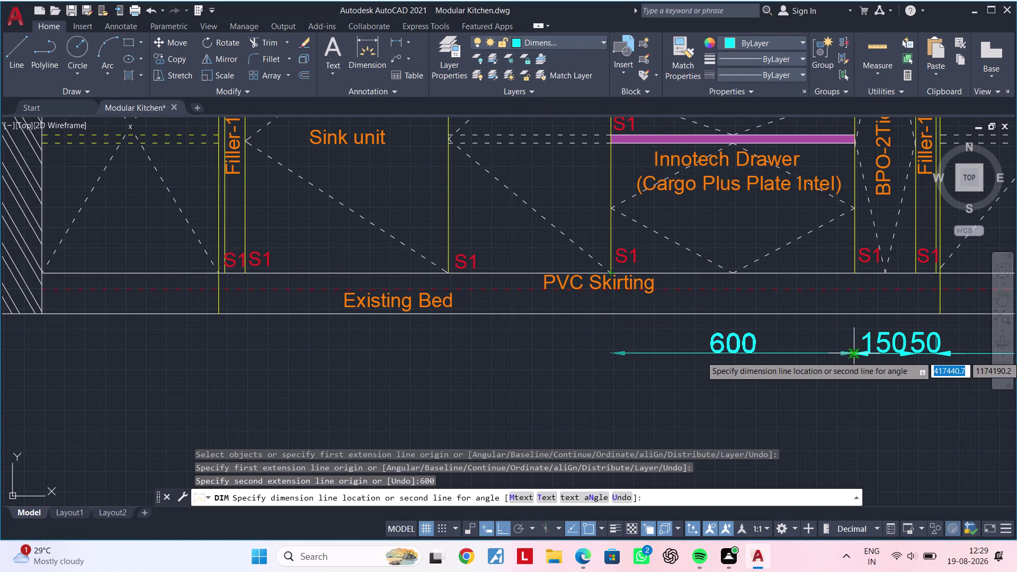
click(853, 356)
middle_drag(610, 405, 827, 354)
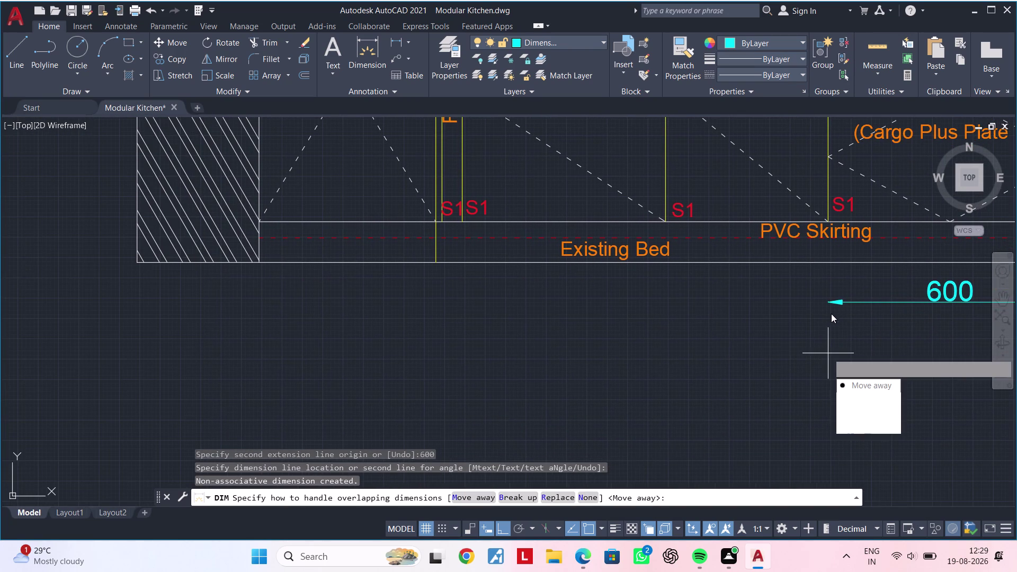
key(space)
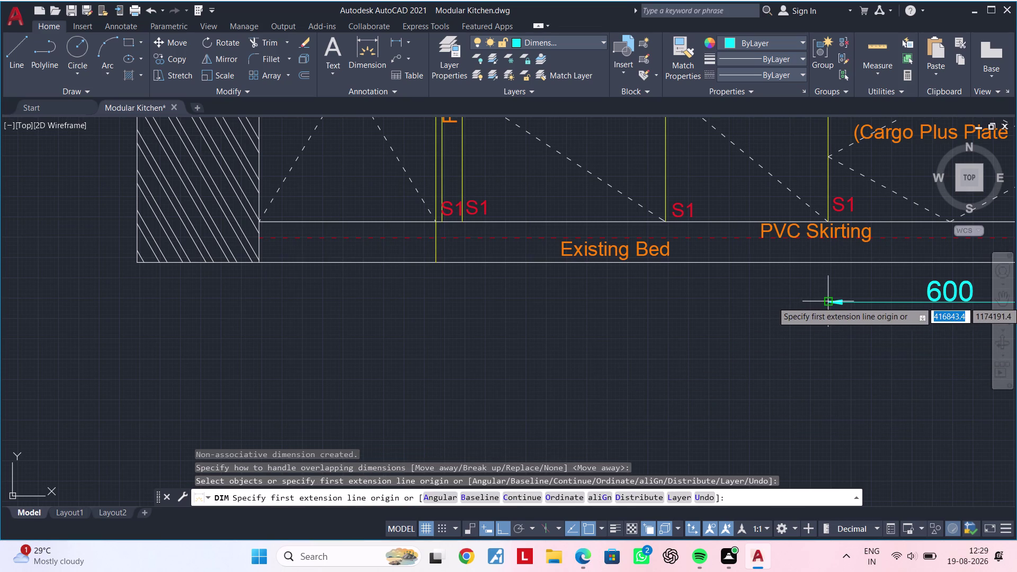
Add the 400 width dimension continuing from the 600's left end.
click(827, 302)
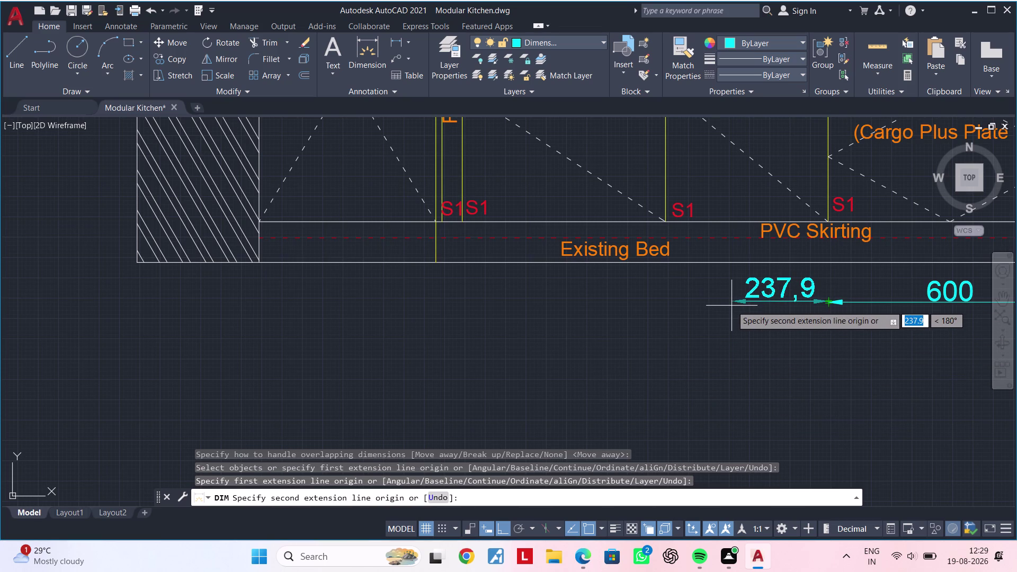
text(40)
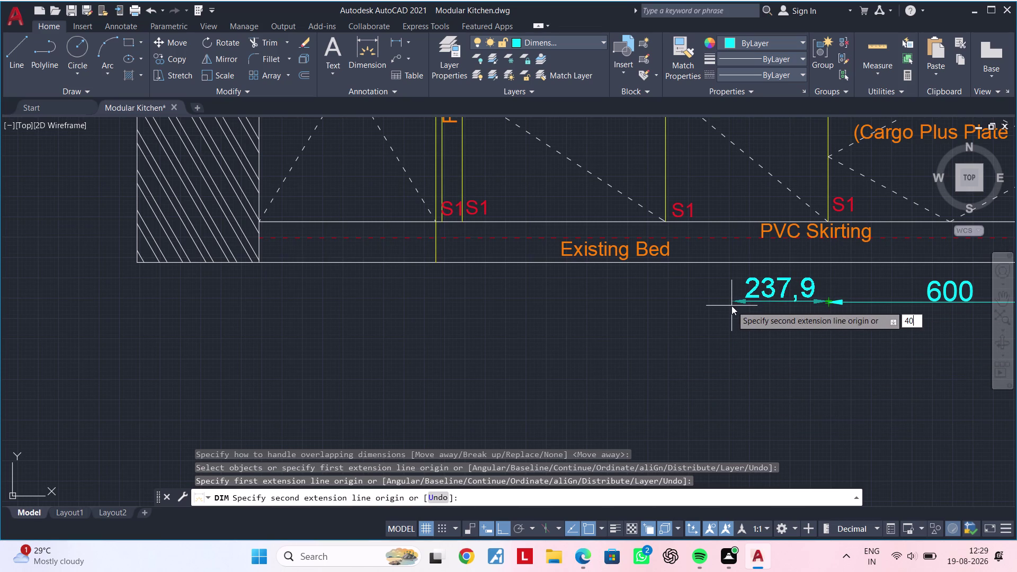
text(0)
key(Return)
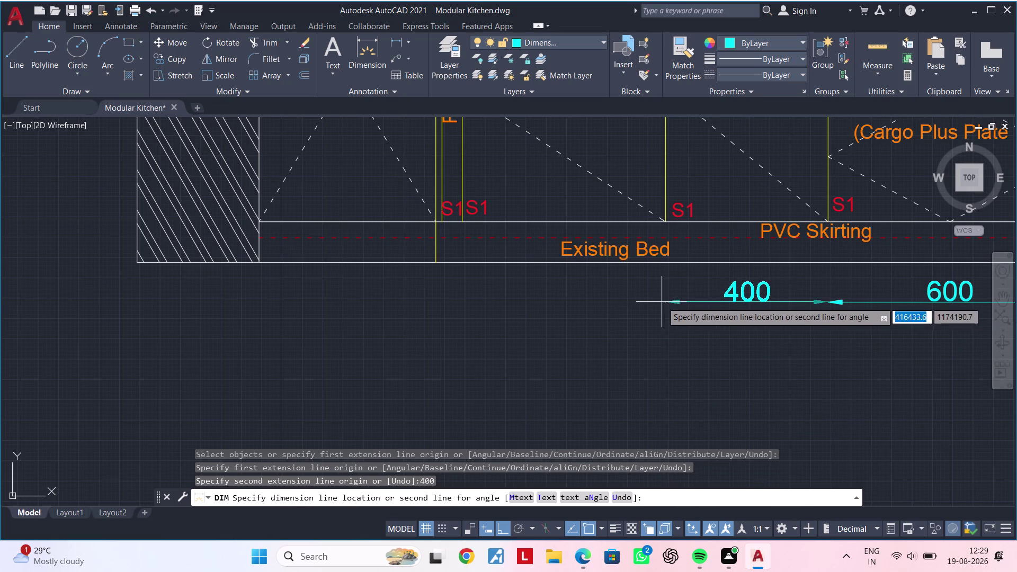
scroll(up, 3)
click(806, 291)
scroll(down, 3)
middle_drag(482, 347, 843, 294)
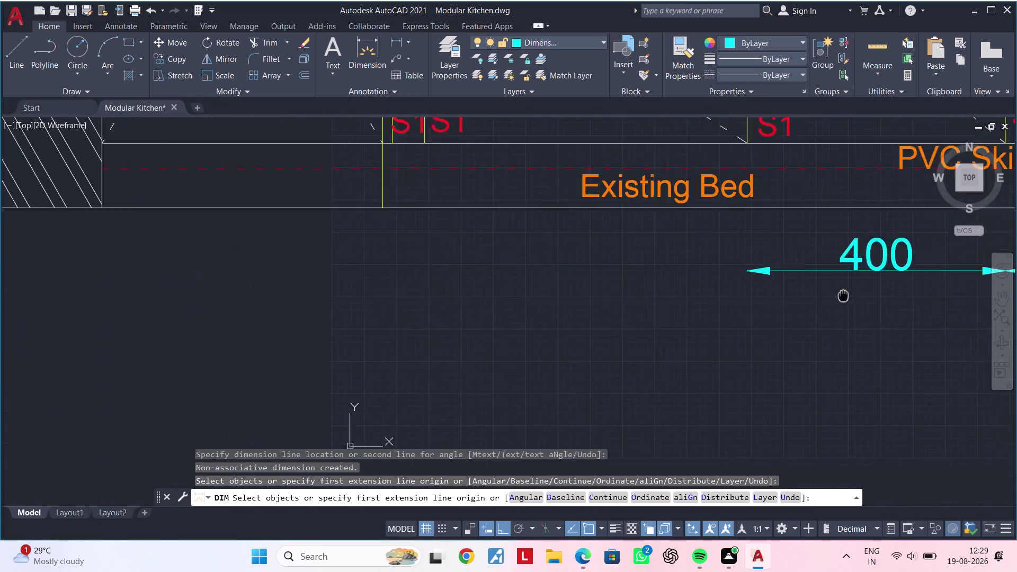
Add the 500 width dimension from the 400 dimension's left end.
middle_drag(843, 294, 896, 286)
click(826, 262)
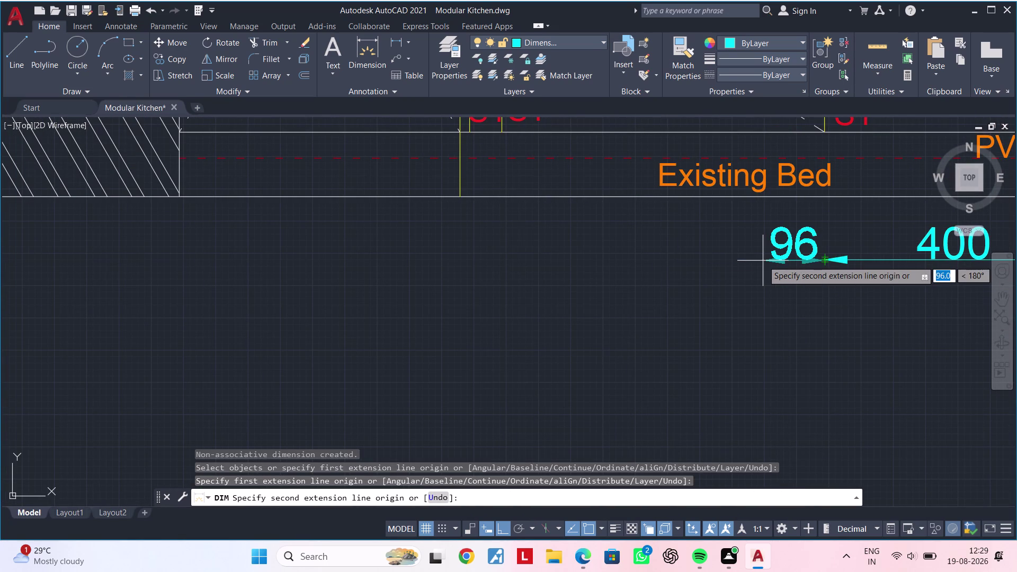
text(500)
key(Return)
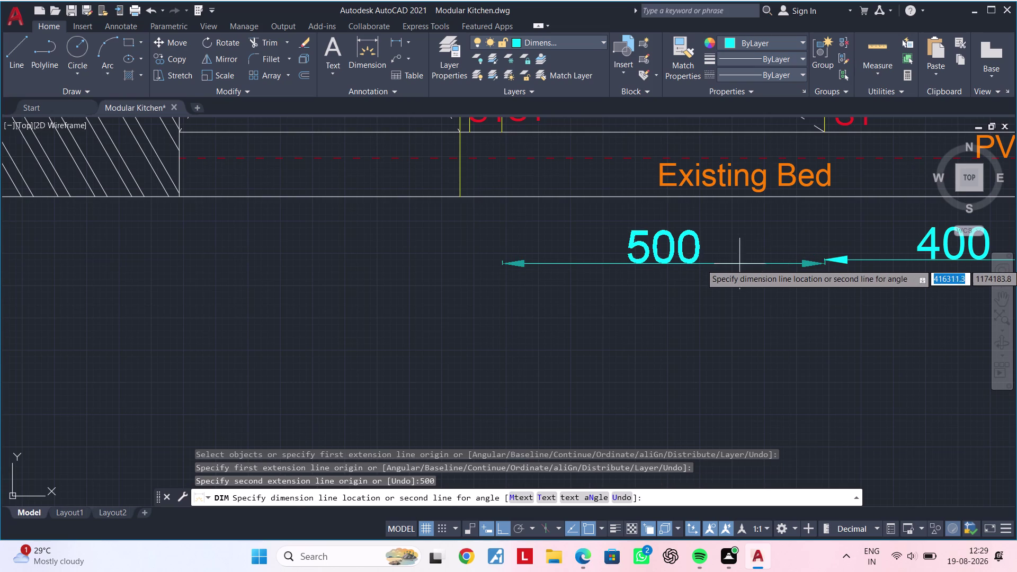
click(827, 259)
middle_drag(557, 289, 715, 356)
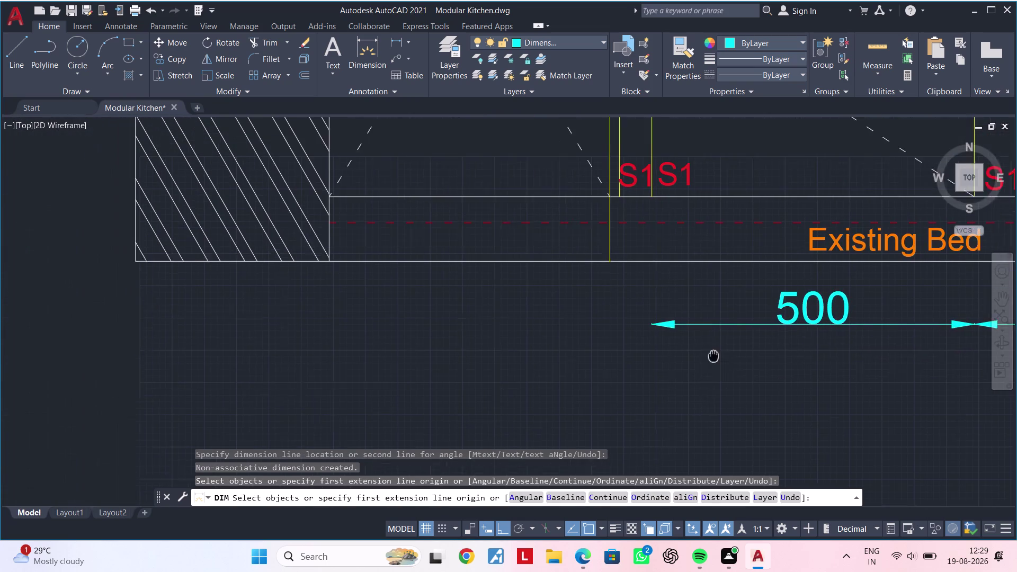
middle_drag(715, 356, 737, 360)
Add the 50 dimension and adjust its point with grips.
click(682, 332)
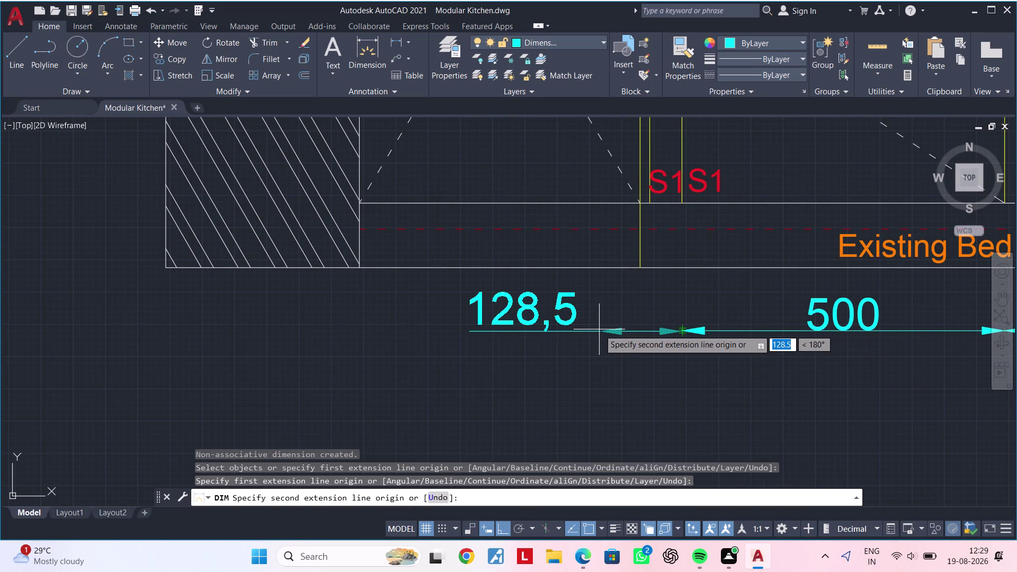
text(50)
key(Return)
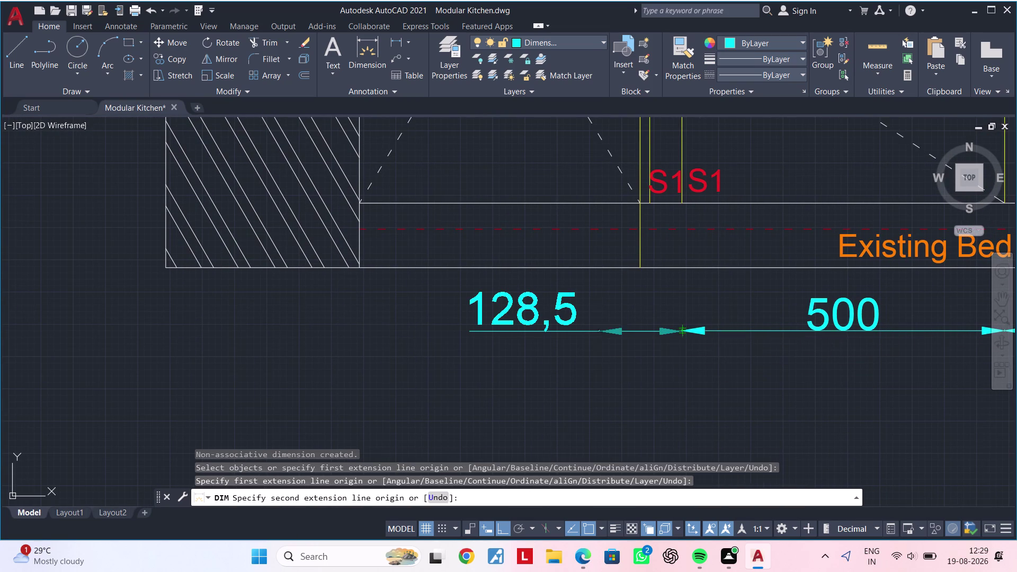
click(682, 331)
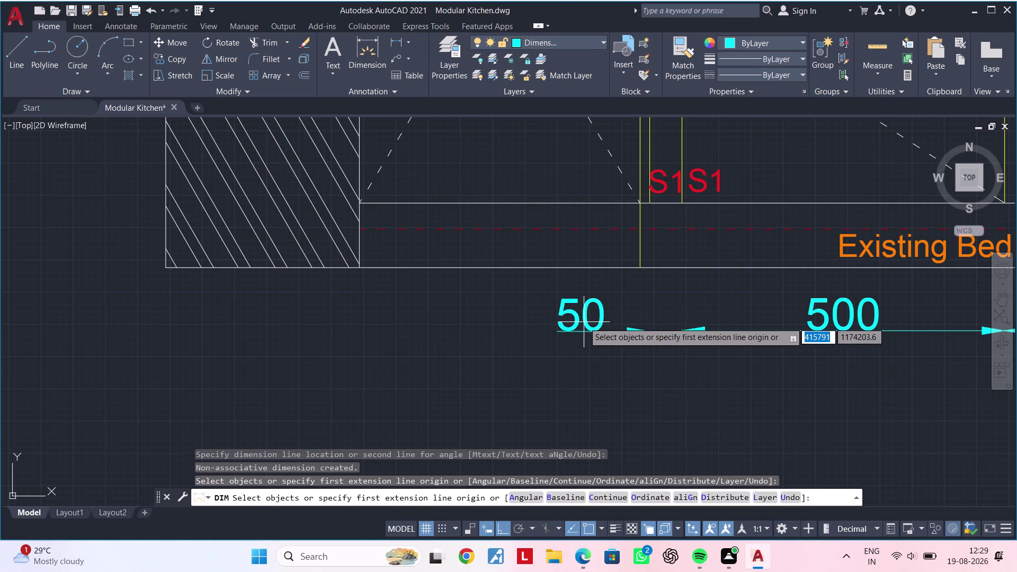
click(584, 322)
key(Escape)
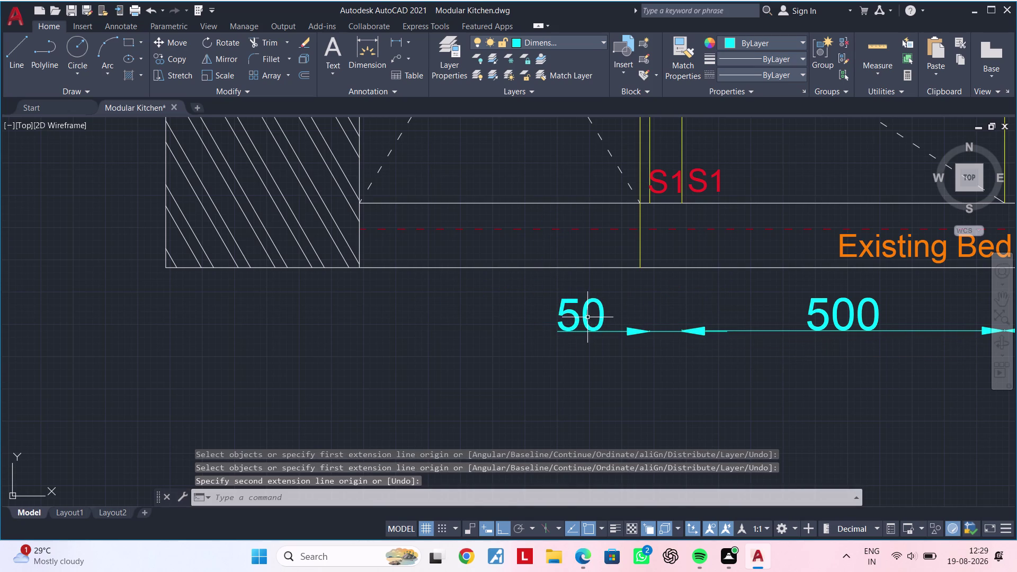
click(587, 317)
click(579, 315)
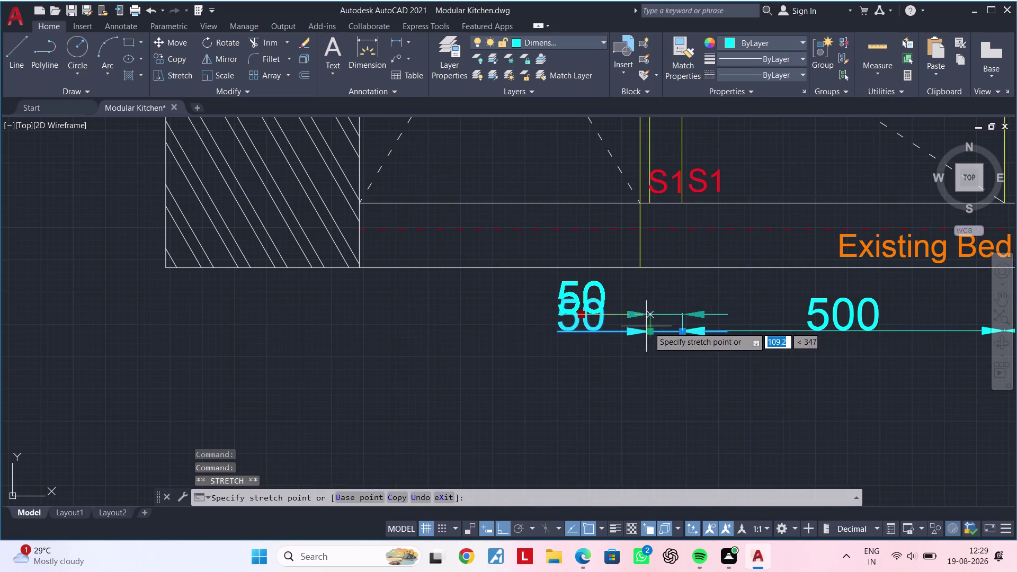
click(662, 330)
key(Escape)
middle_drag(625, 358, 636, 358)
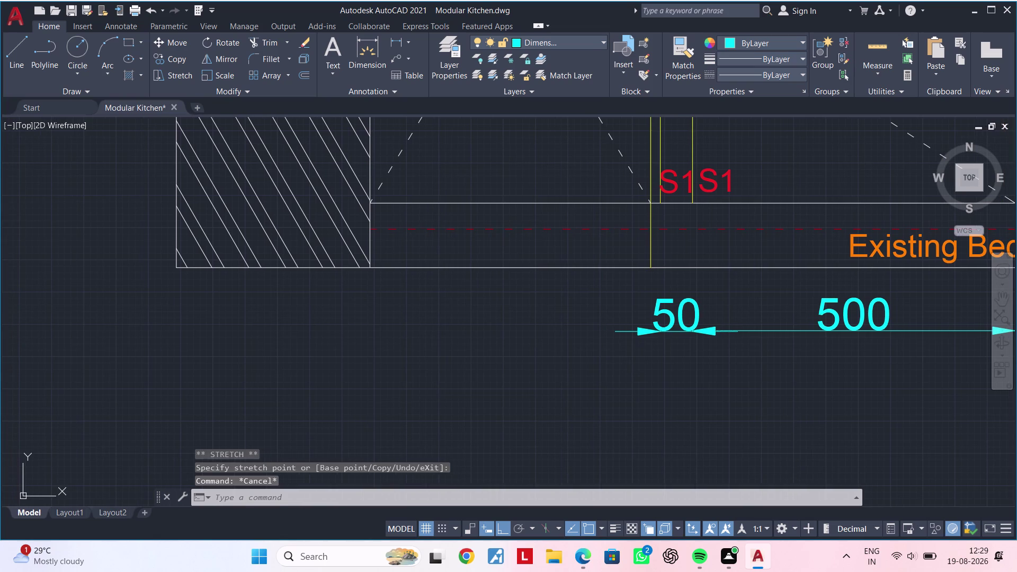
Add the 450 dimension from the 50's left end to the hatched left wall.
key(space)
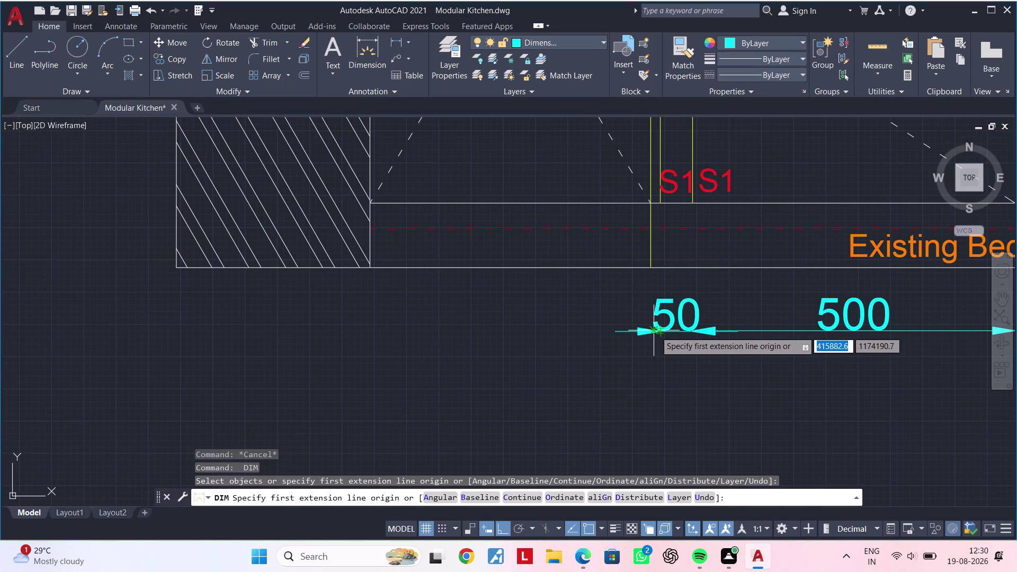
scroll(up, 3)
click(657, 326)
scroll(down, 3)
middle_drag(136, 336, 591, 330)
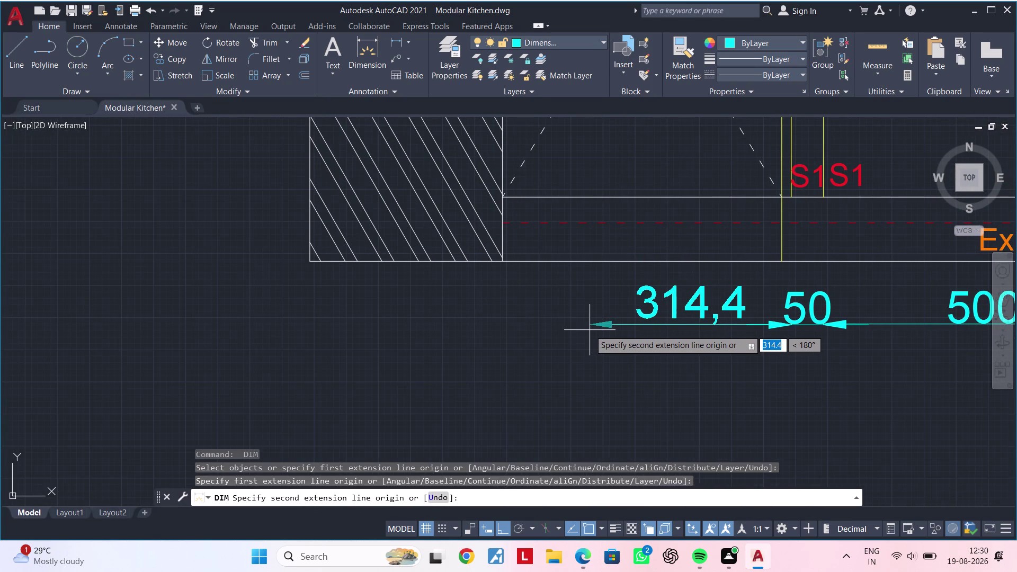
text(4)
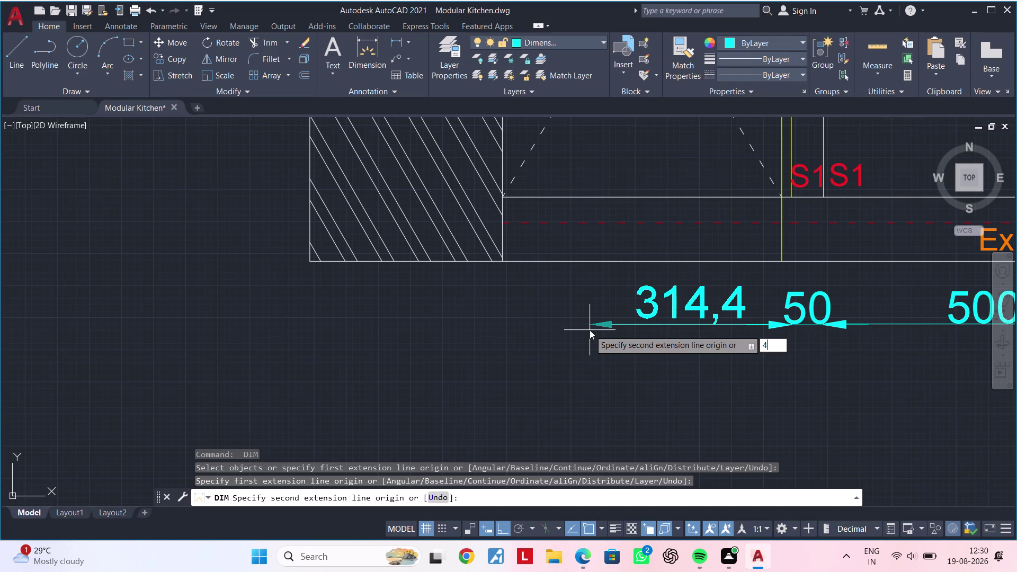
text(50)
key(Return)
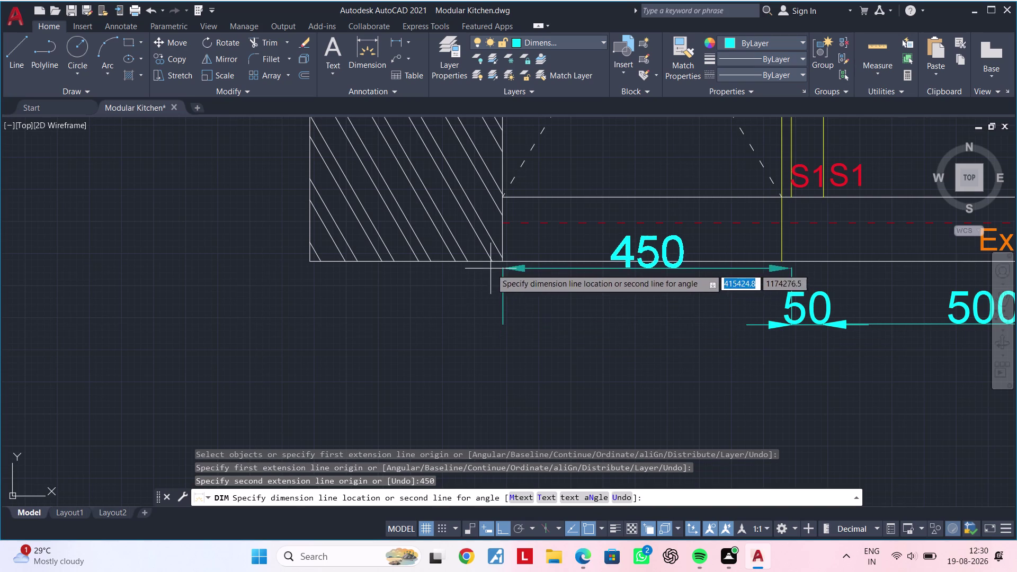
click(785, 325)
scroll(down, 3)
middle_drag(783, 340, 521, 341)
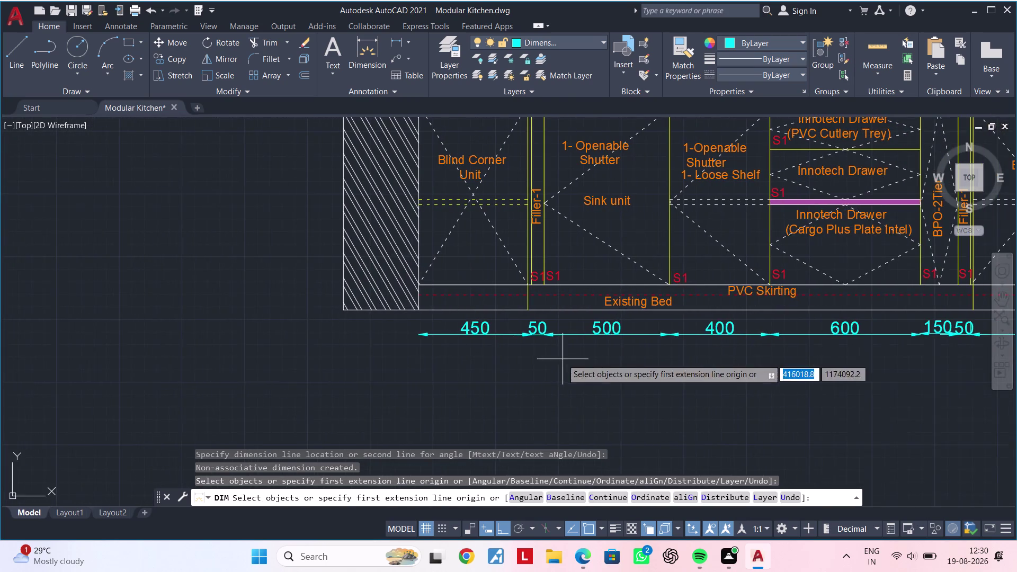
middle_drag(550, 353, 486, 309)
key(space)
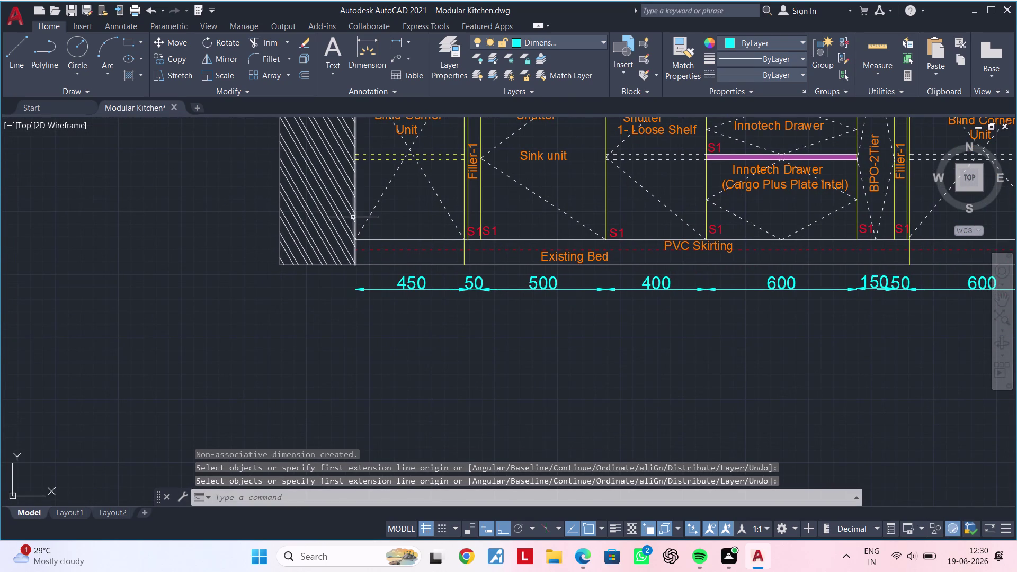
Dimension the full run as 2800 from the left wall corner, placed below the unit widths.
key(space)
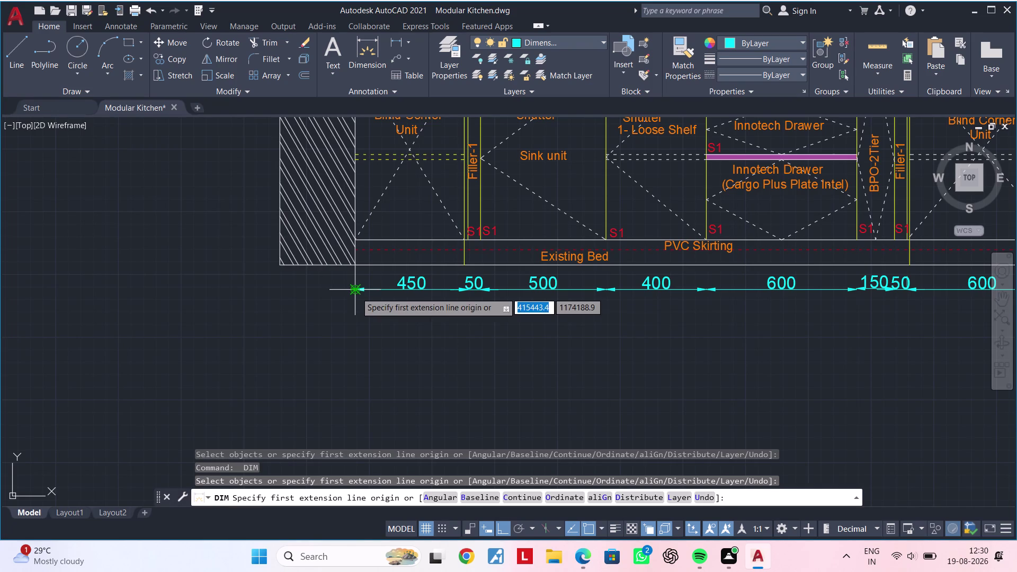
click(356, 319)
middle_drag(666, 342, 325, 336)
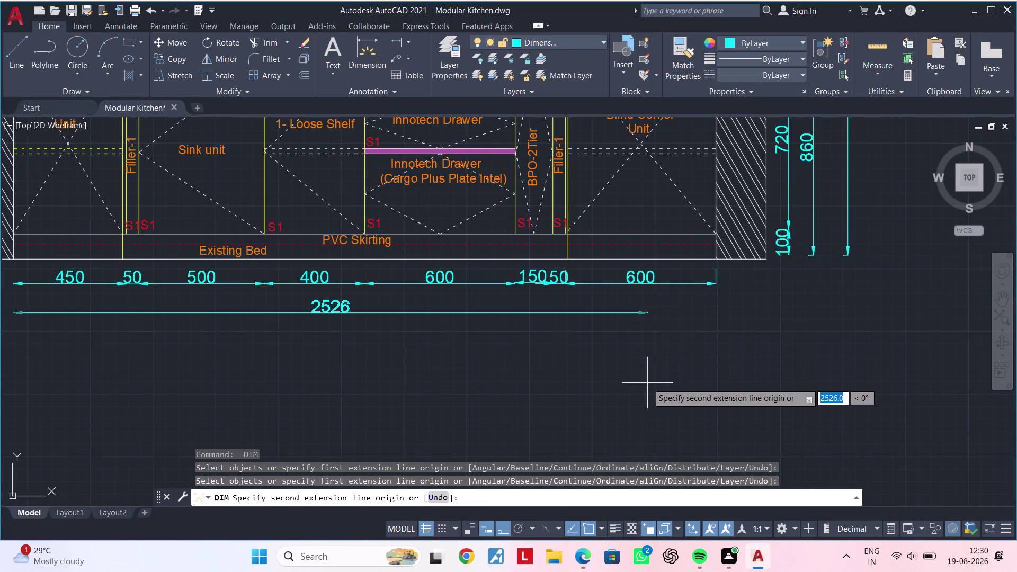
text(28)
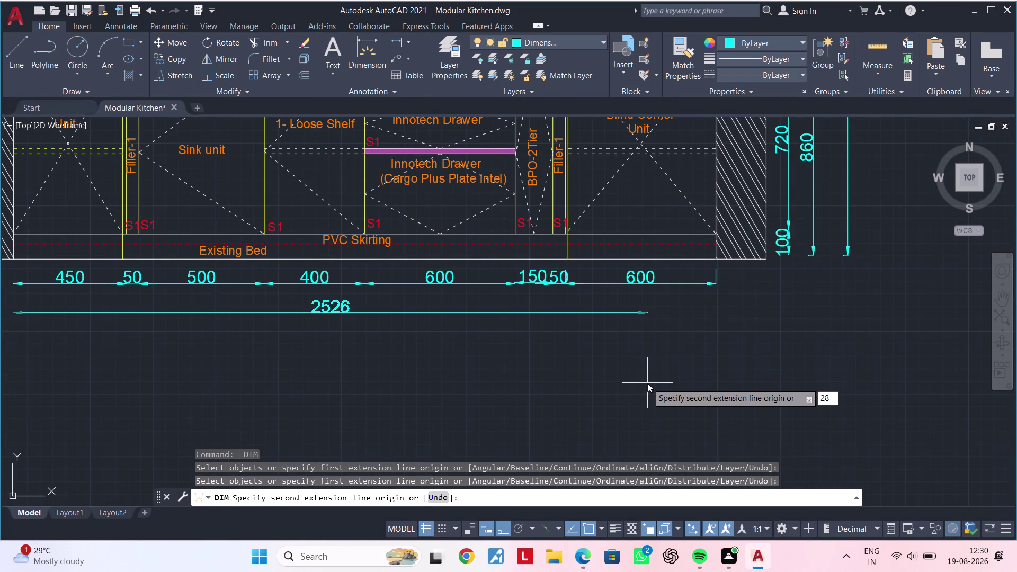
text(00)
key(Return)
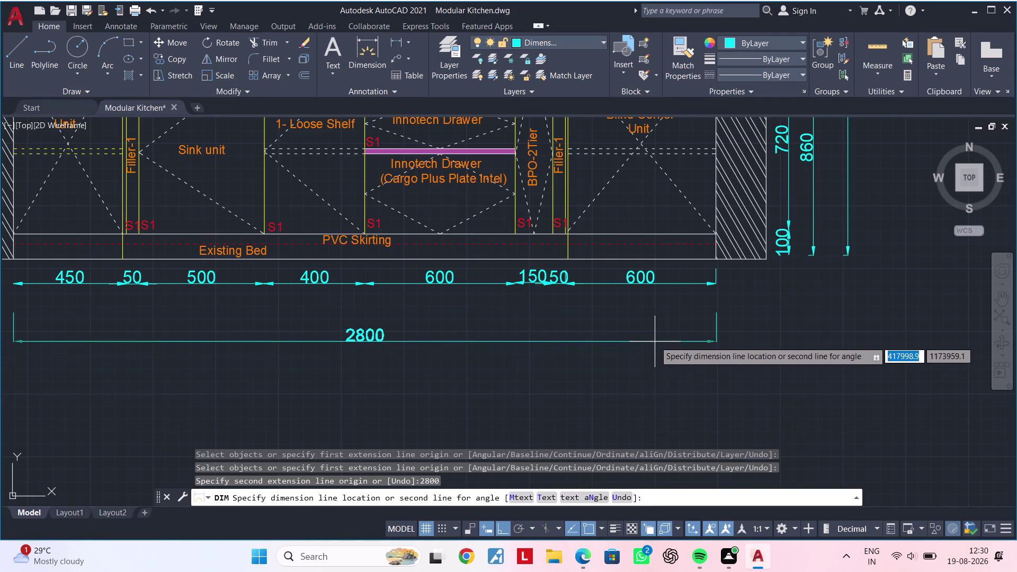
click(654, 319)
scroll(down, 3)
middle_drag(631, 326, 726, 363)
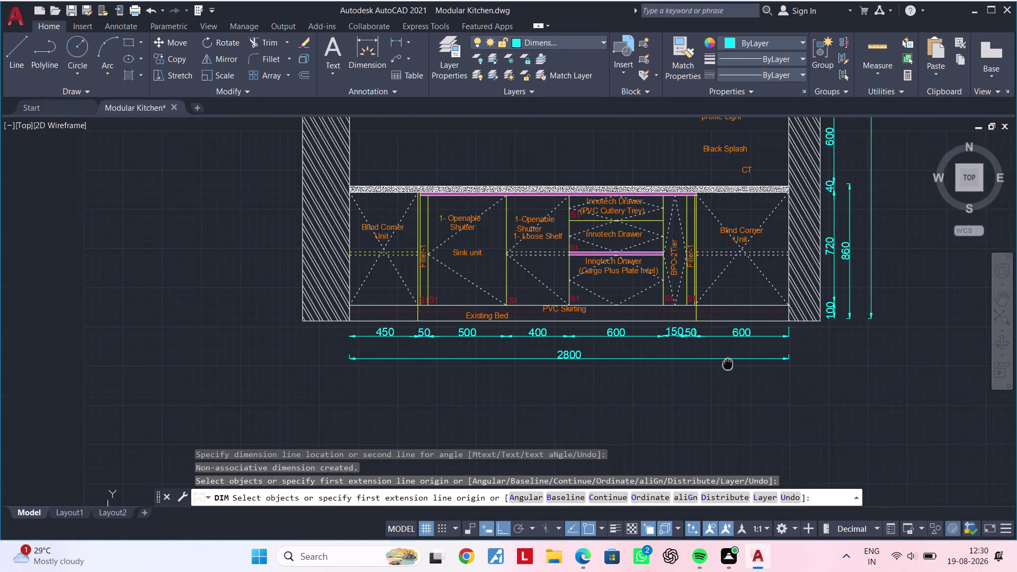
middle_drag(727, 363, 729, 363)
key(Escape)
key(Escape)
key(Escape)
key(Escape)
key(Escape)
key(Escape)
key(Escape)
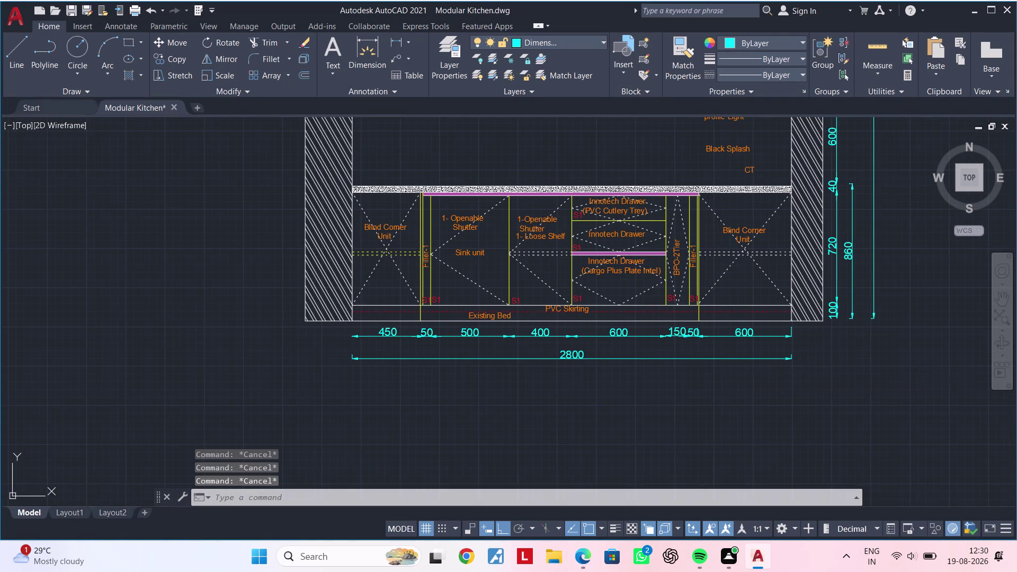
Pick the upper cabinet line and hood top and place the 300 dimension beside the hood.
key(Escape)
key(Escape)
key(Escape)
key(Escape)
middle_drag(725, 355, 698, 495)
middle_drag(671, 327, 660, 412)
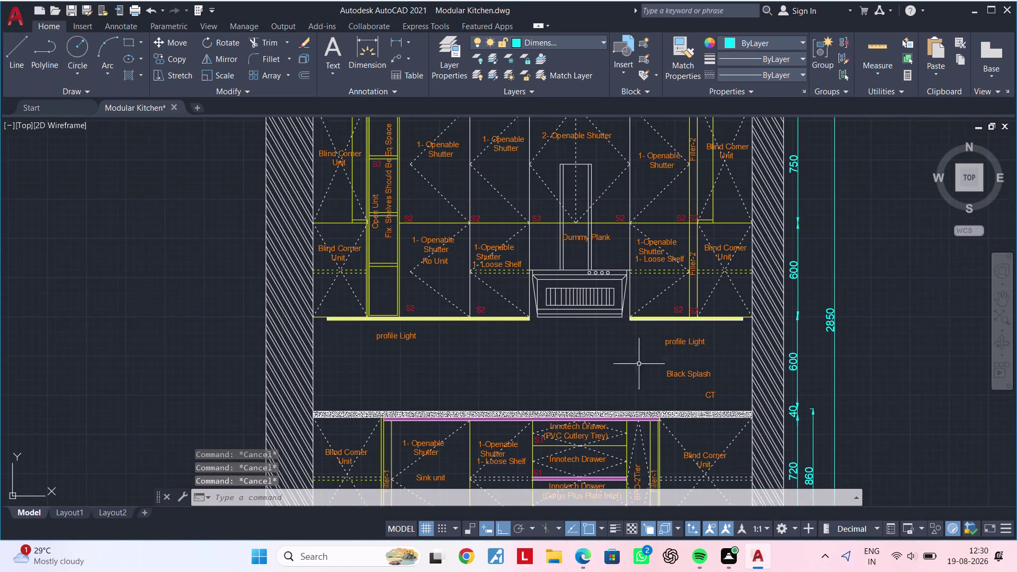
scroll(up, 3)
scroll(down, 3)
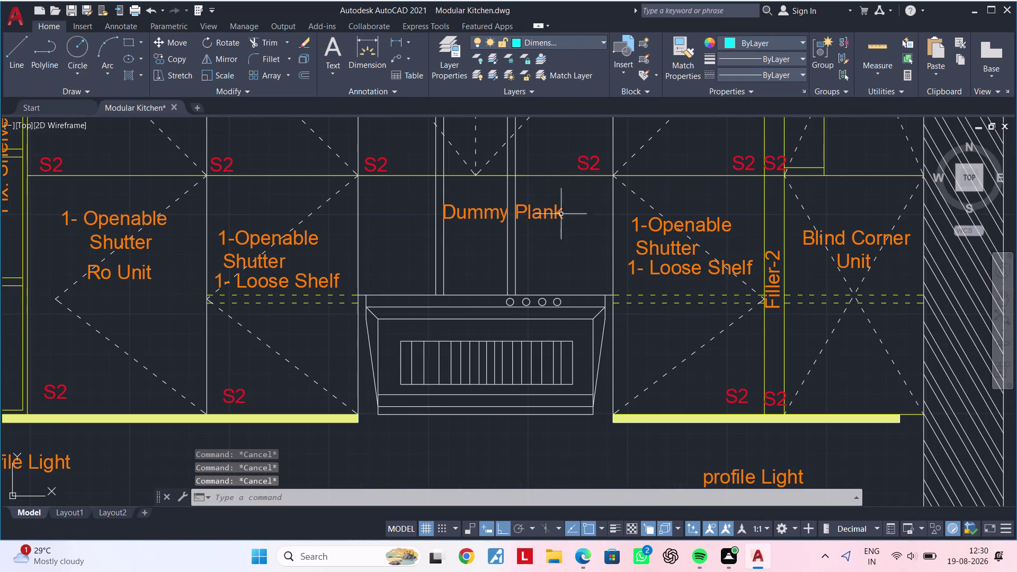
click(393, 42)
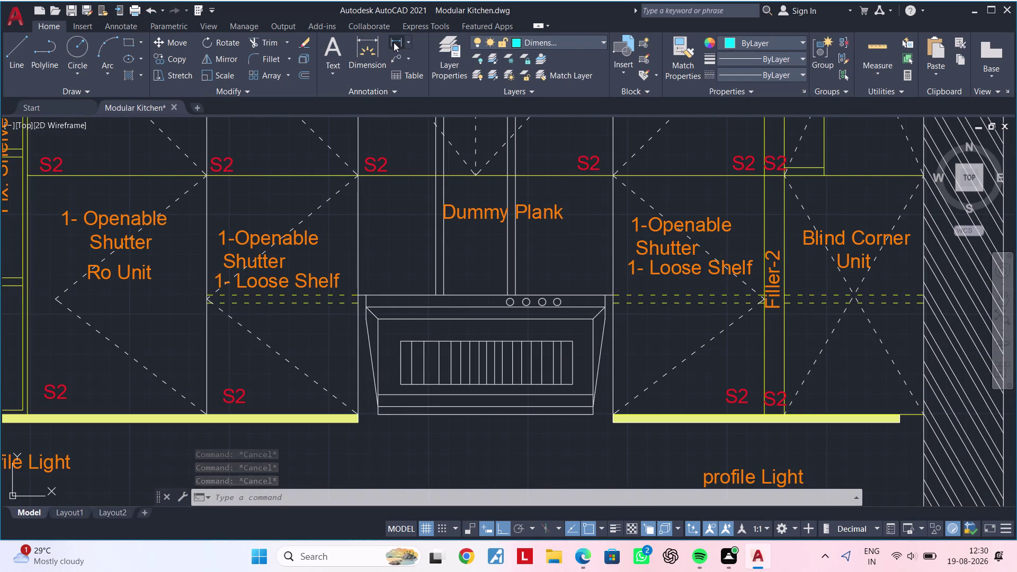
click(611, 175)
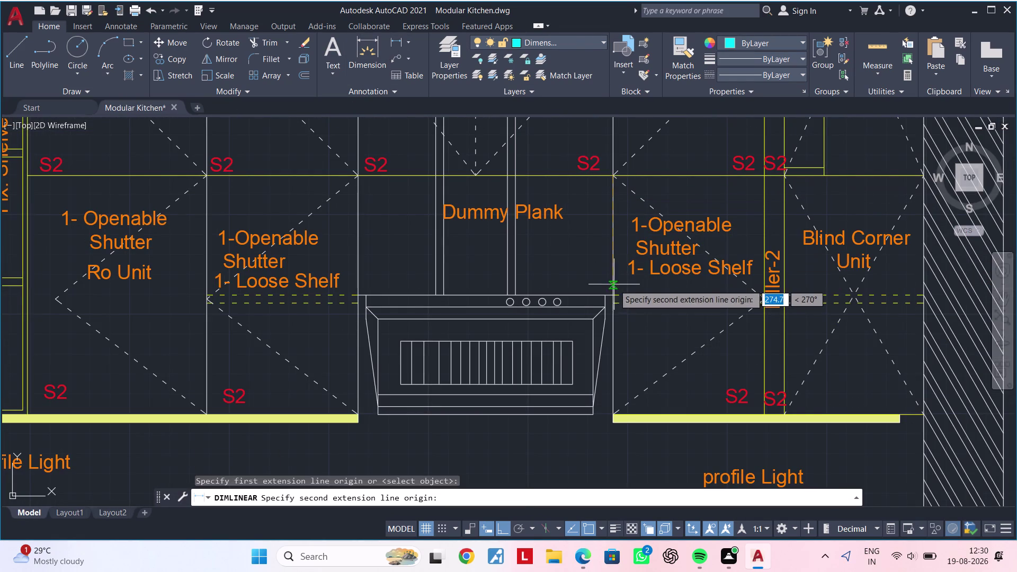
click(613, 292)
click(593, 288)
key(Escape)
key(Escape)
Zoom and pan back to centre the whole kitchen elevation in view.
scroll(down, 3)
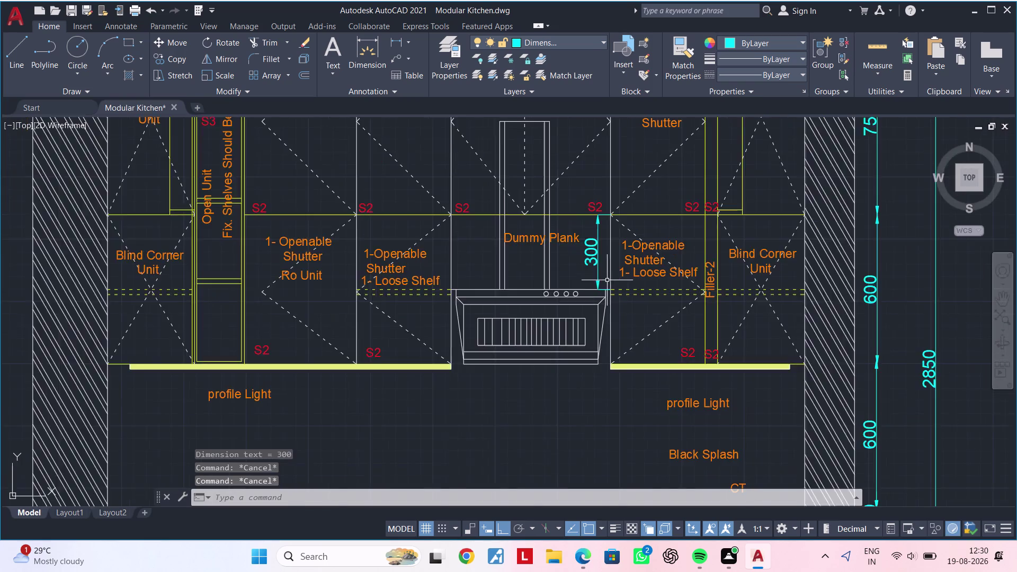
scroll(down, 3)
middle_drag(608, 280, 606, 244)
scroll(up, 3)
scroll(down, 3)
middle_drag(627, 319, 639, 246)
middle_drag(653, 322, 674, 283)
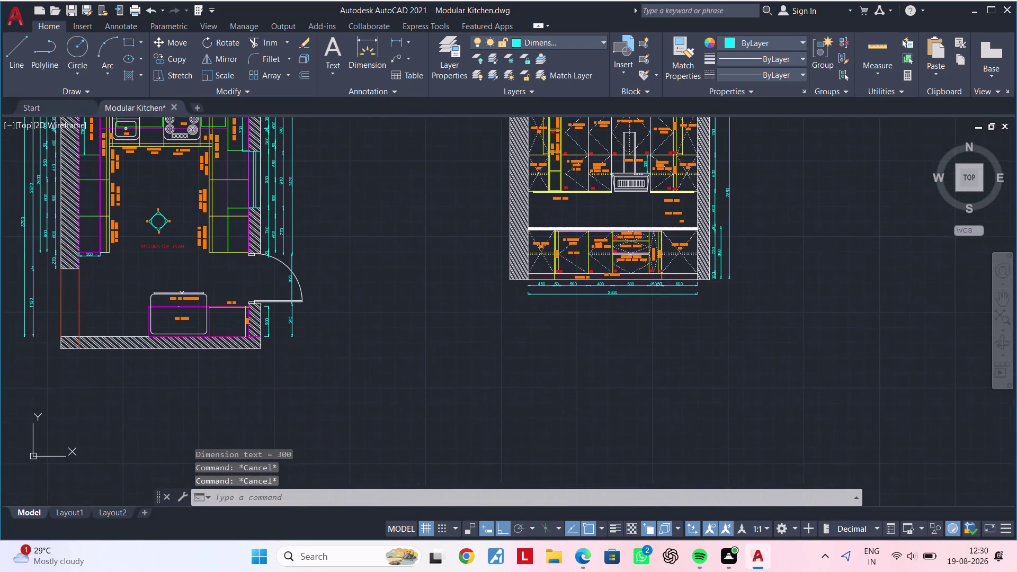
scroll(up, 3)
middle_drag(575, 332, 527, 419)
key(Escape)
key(Escape)
scroll(up, 3)
middle_drag(558, 314, 602, 391)
key(Escape)
key(Escape)
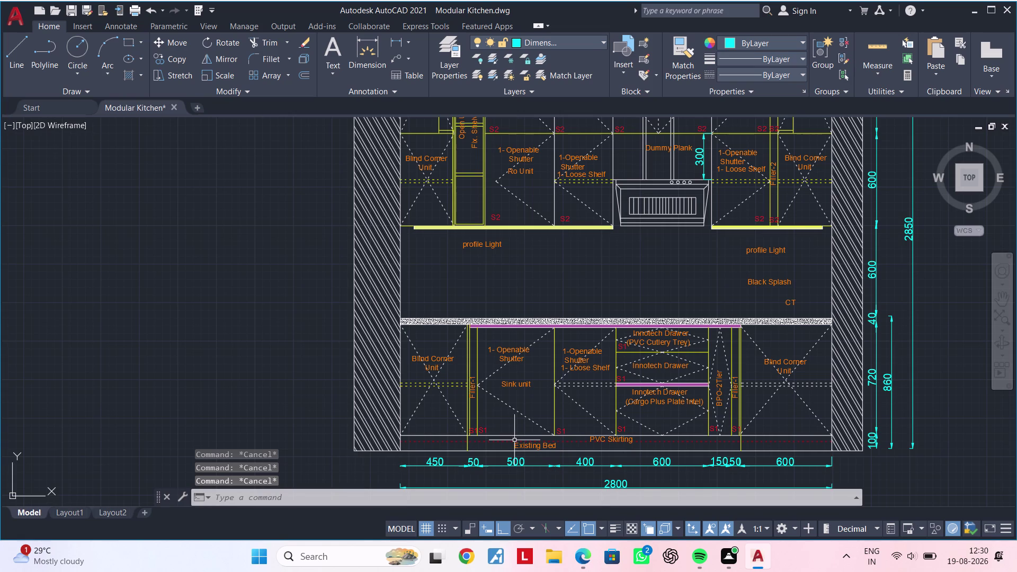
Move the right 'profile Light' label up to sit just beneath its yellow light strip.
scroll(up, 3)
click(774, 258)
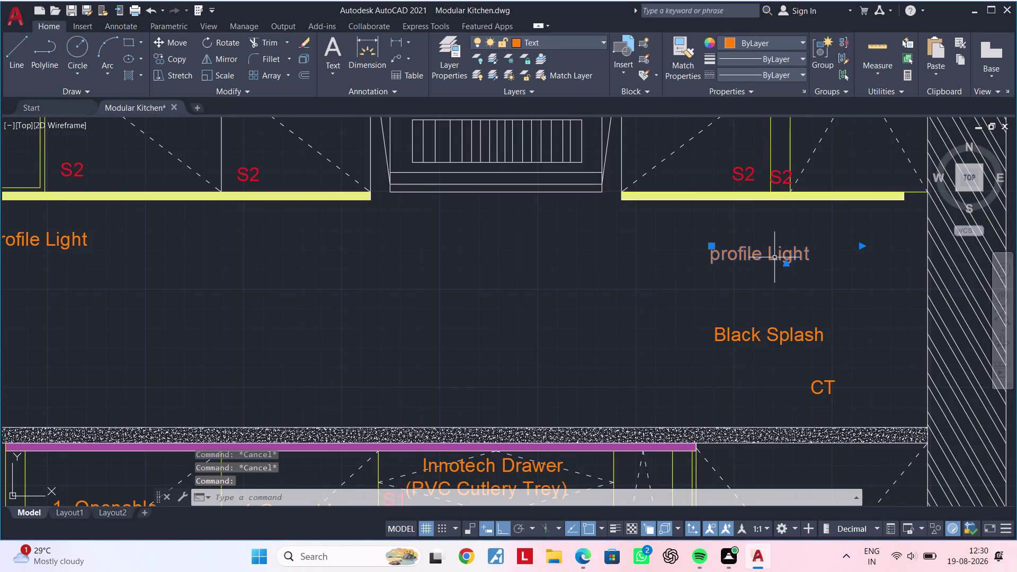
key(m)
key(space)
click(772, 258)
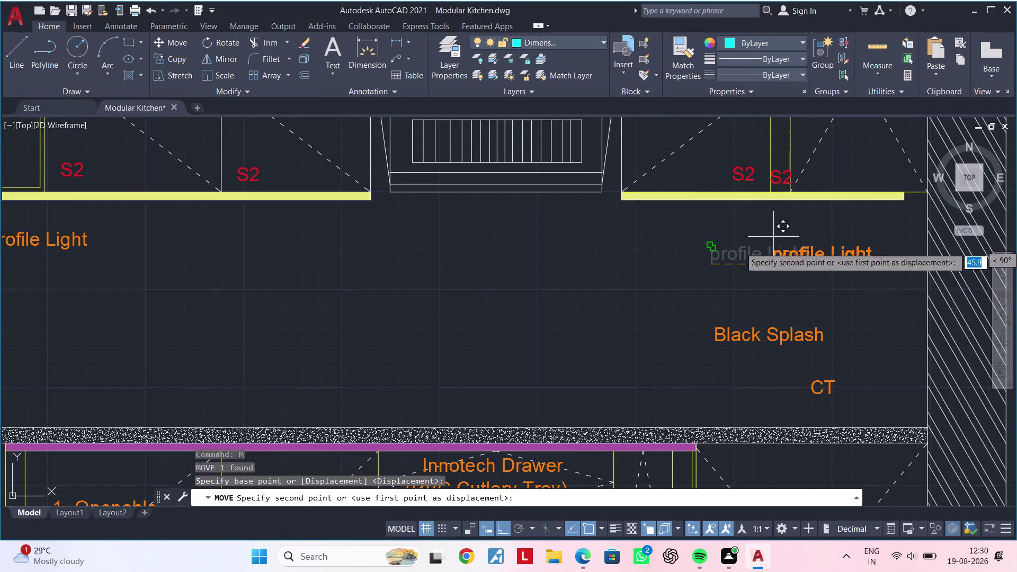
click(504, 527)
click(706, 230)
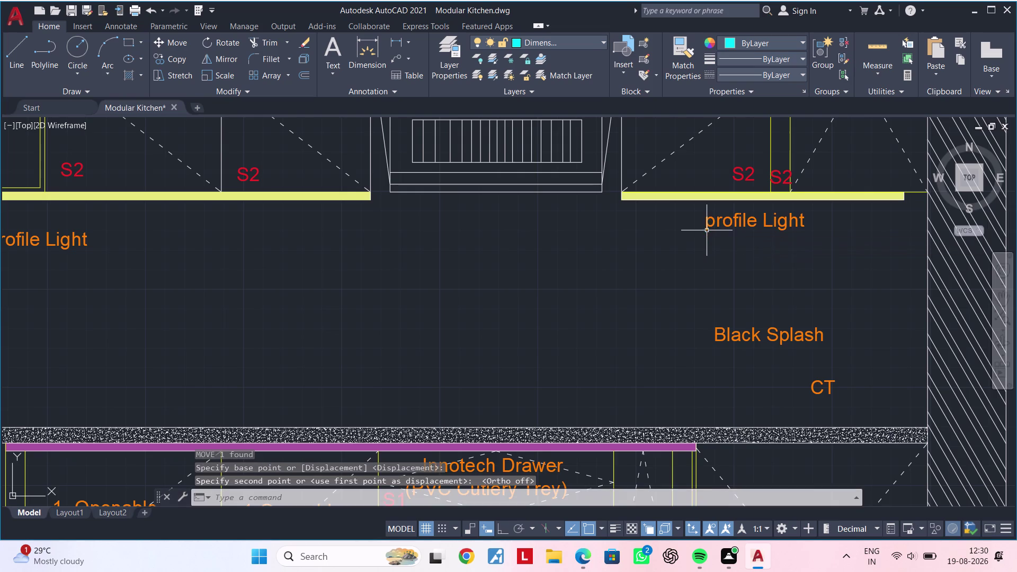
Shift the left 'profile Light' label up beneath its light strip.
middle_drag(690, 258, 996, 299)
click(316, 277)
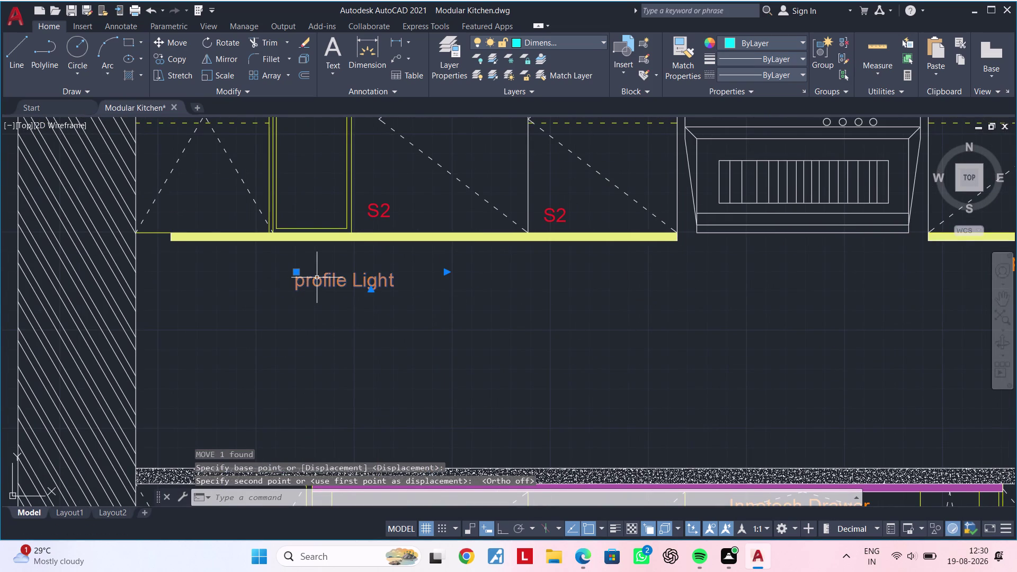
key(m)
key(space)
click(318, 278)
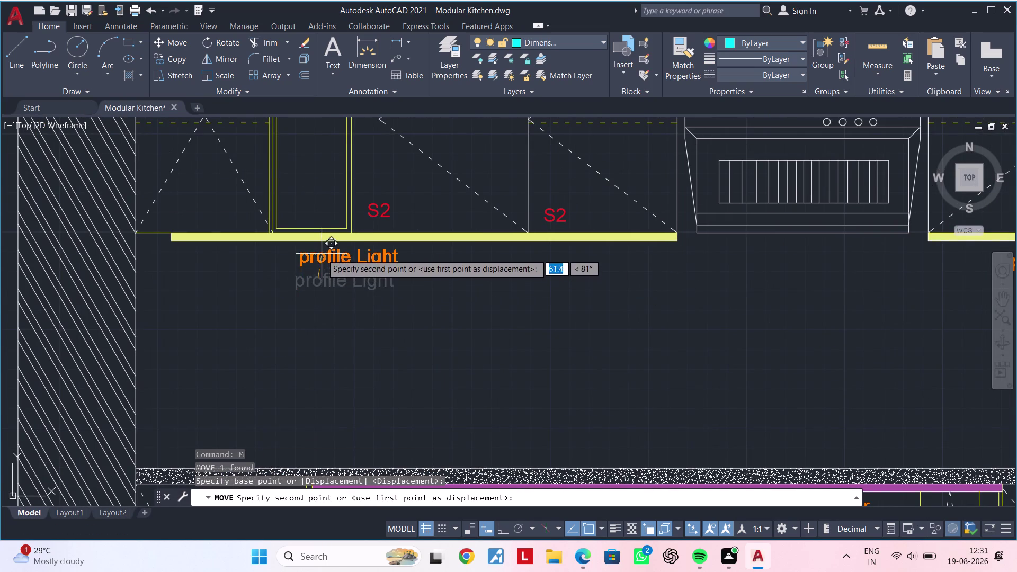
click(321, 254)
scroll(down, 3)
Pan across the elevation to bring the CT label and countertop into view.
middle_drag(497, 309, 273, 307)
key(Escape)
middle_drag(482, 316, 312, 316)
key(Escape)
key(Escape)
scroll(down, 3)
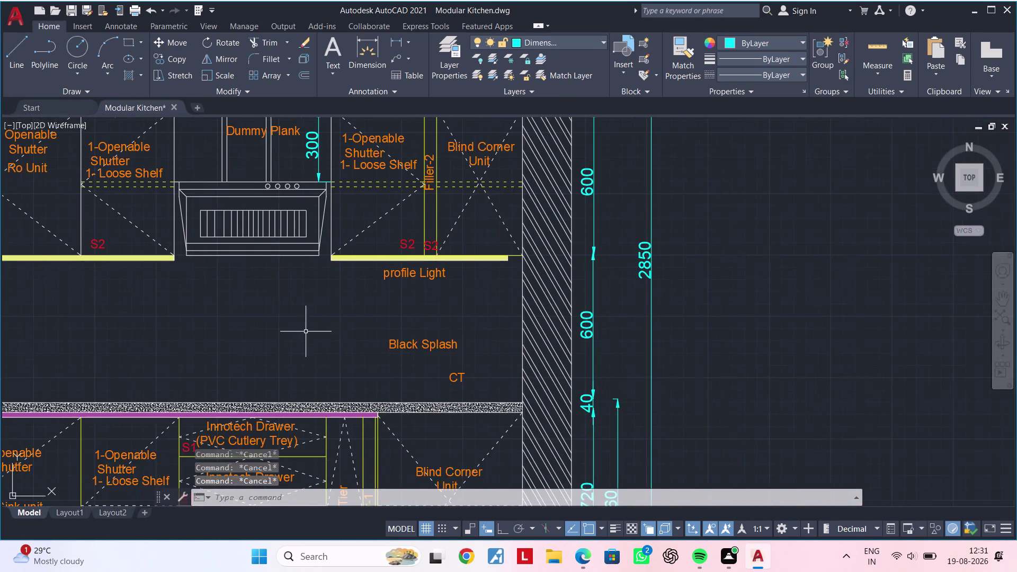
middle_drag(303, 332, 369, 277)
key(Escape)
middle_drag(396, 314, 427, 293)
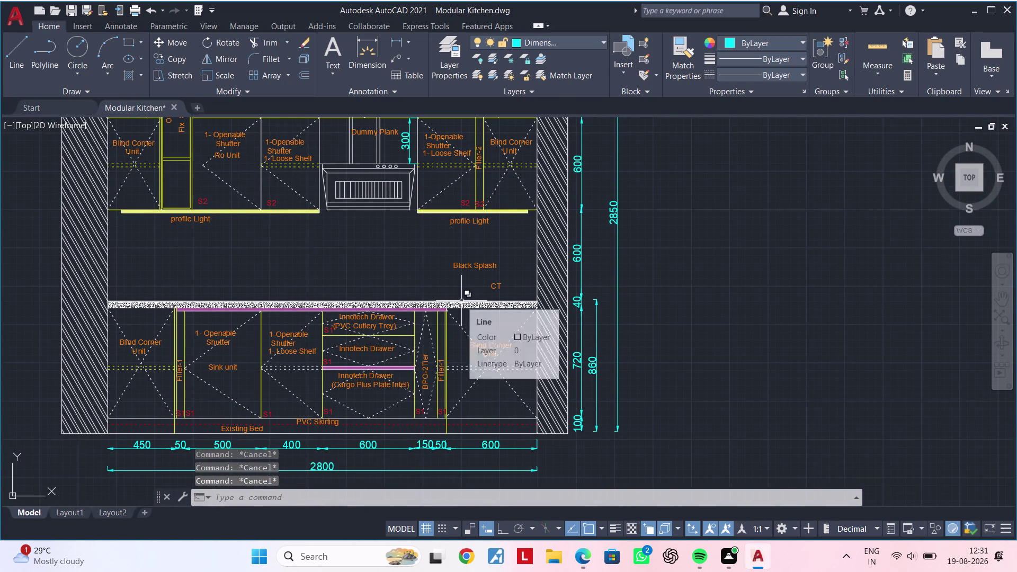
scroll(up, 3)
middle_drag(465, 304, 425, 338)
Draw a leader line from the CT label down to the countertop's top edge.
key(Escape)
key(Escape)
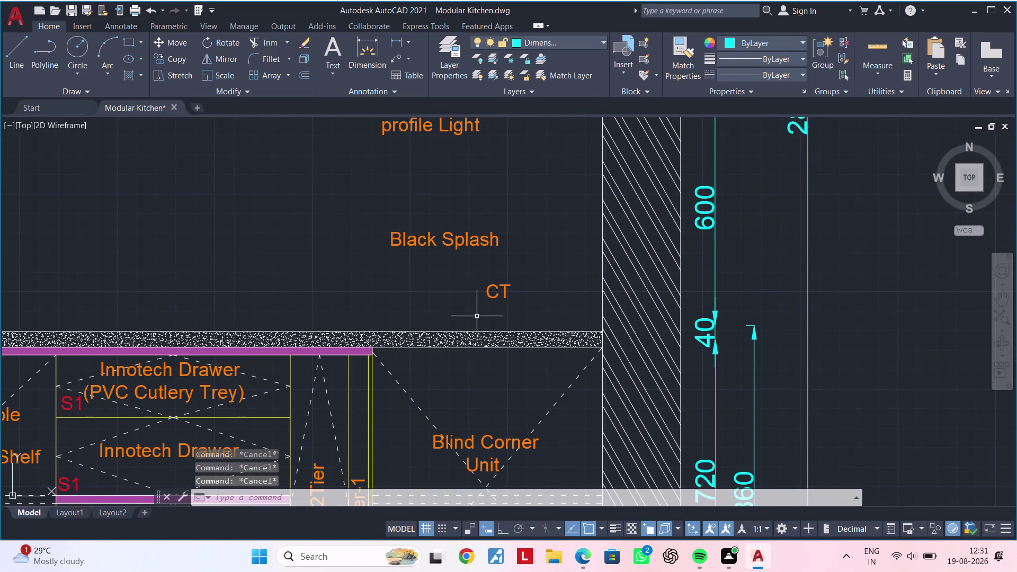
key(l)
key(space)
click(480, 296)
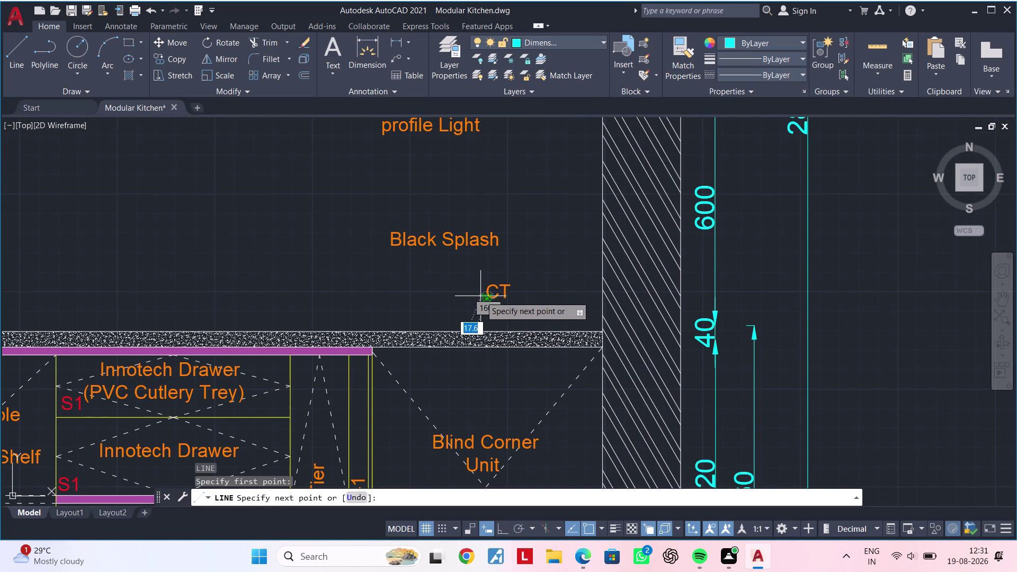
click(466, 328)
key(Escape)
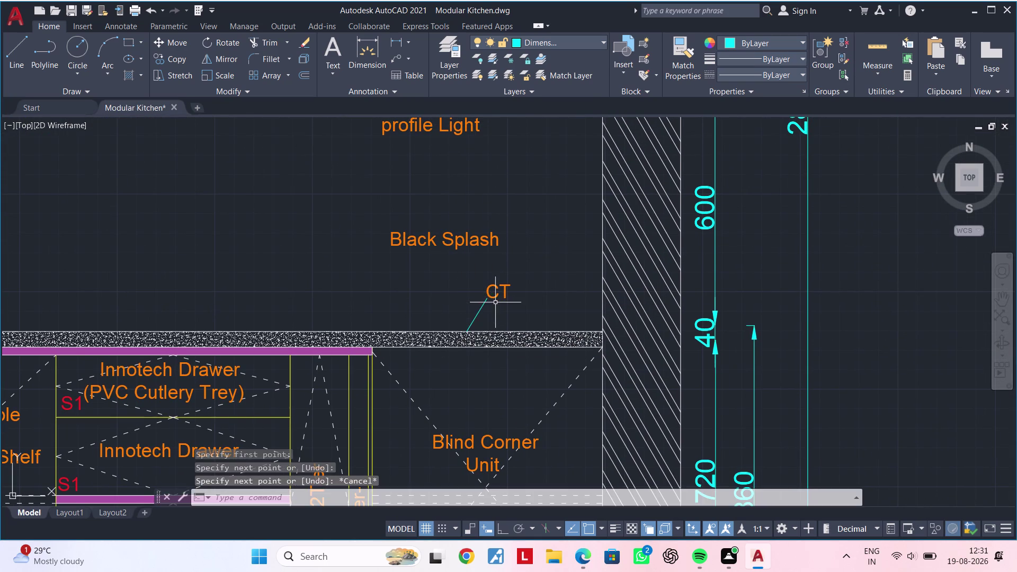
middle_drag(468, 316, 452, 283)
scroll(up, 3)
Add two short angled strokes at the leader tip to form an arrowhead.
key(l)
key(space)
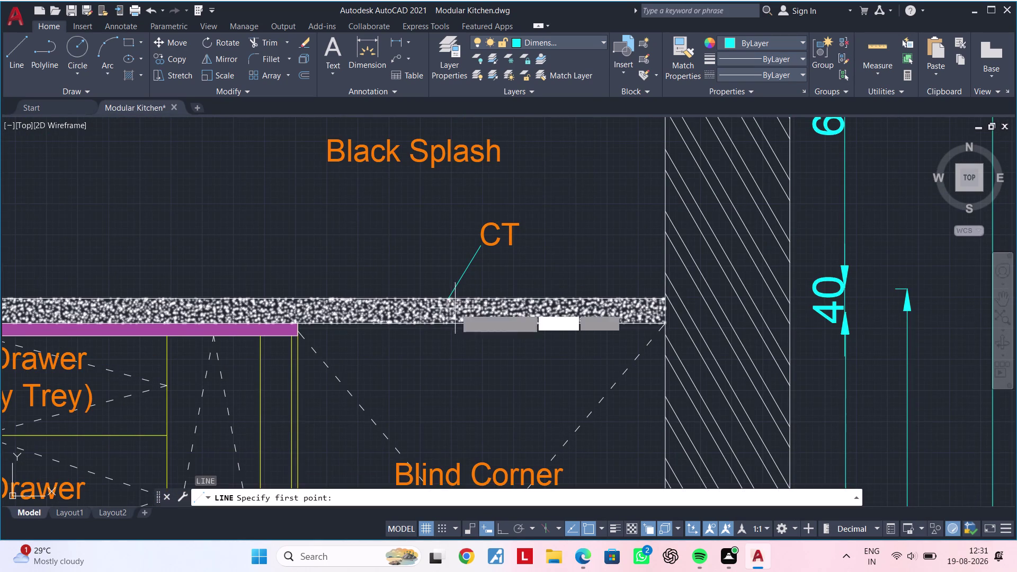
scroll(up, 3)
click(450, 300)
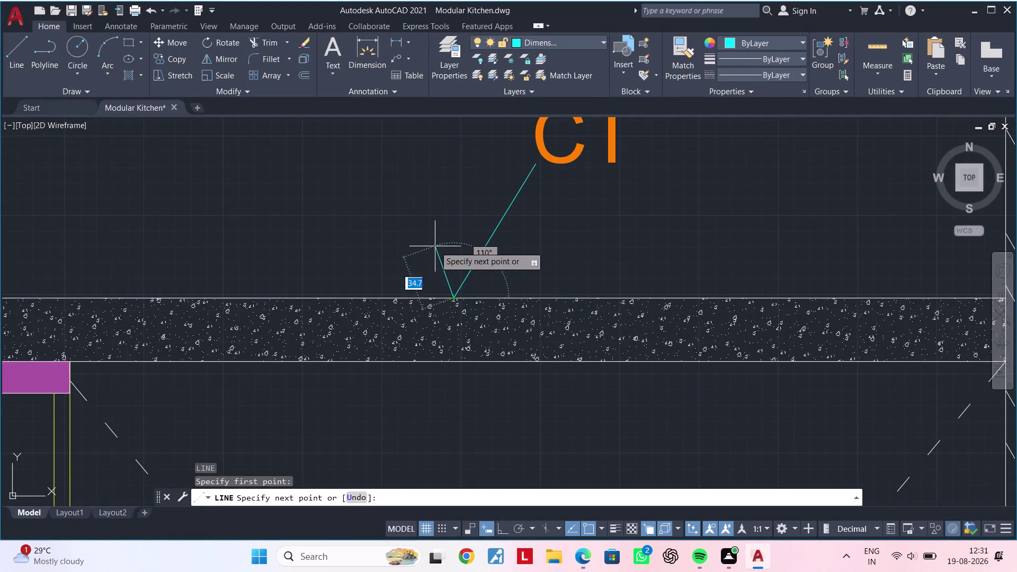
click(434, 240)
key(space)
key(space)
key(space)
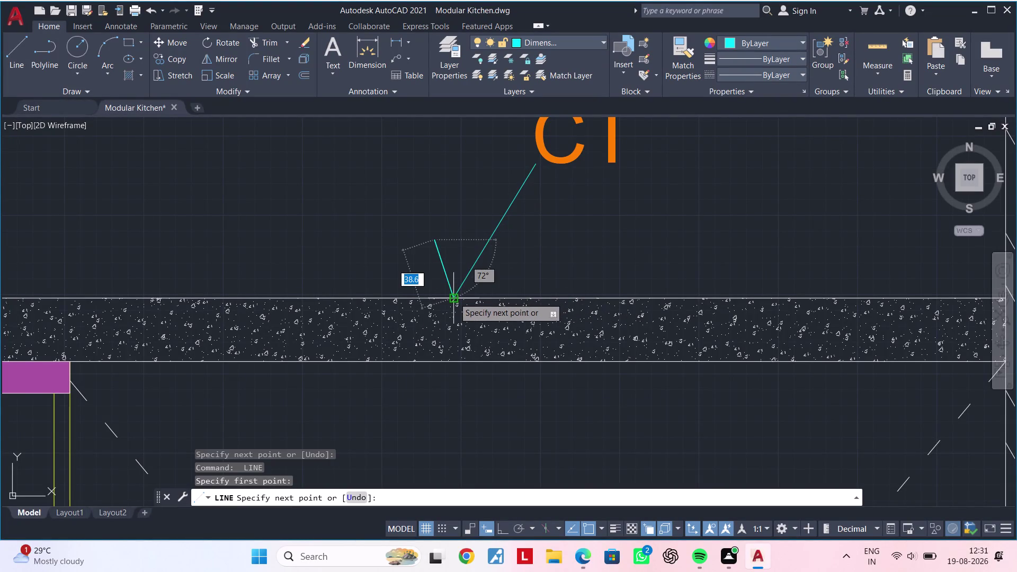
key(Escape)
key(space)
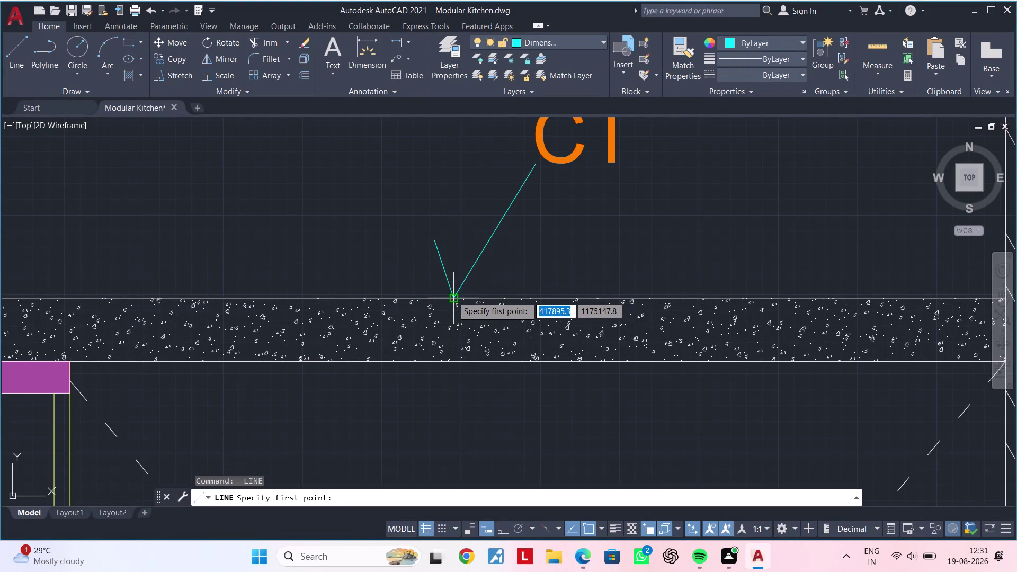
click(455, 296)
click(507, 277)
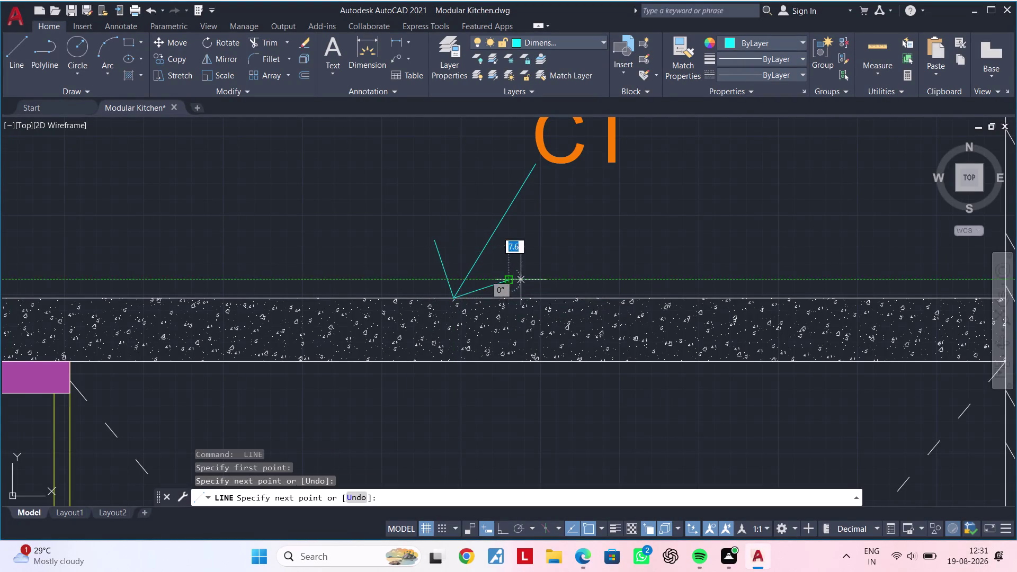
scroll(down, 3)
key(Escape)
scroll(down, 3)
Change the Black Splash label's colour to red.
middle_drag(455, 276, 537, 272)
middle_drag(463, 246, 580, 243)
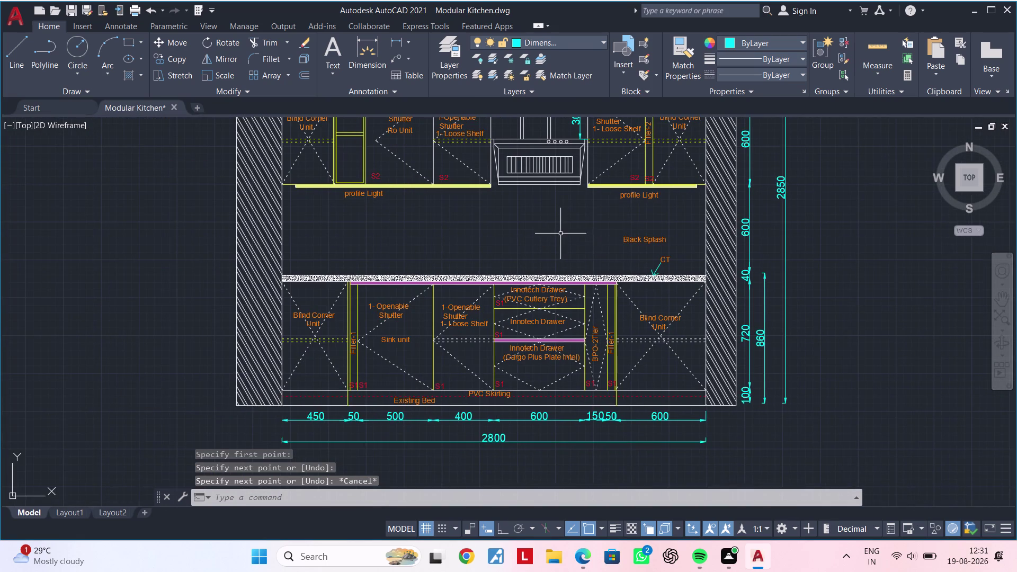
middle_drag(560, 233, 628, 230)
key(Escape)
key(Escape)
key(Escape)
key(Escape)
key(Escape)
key(Escape)
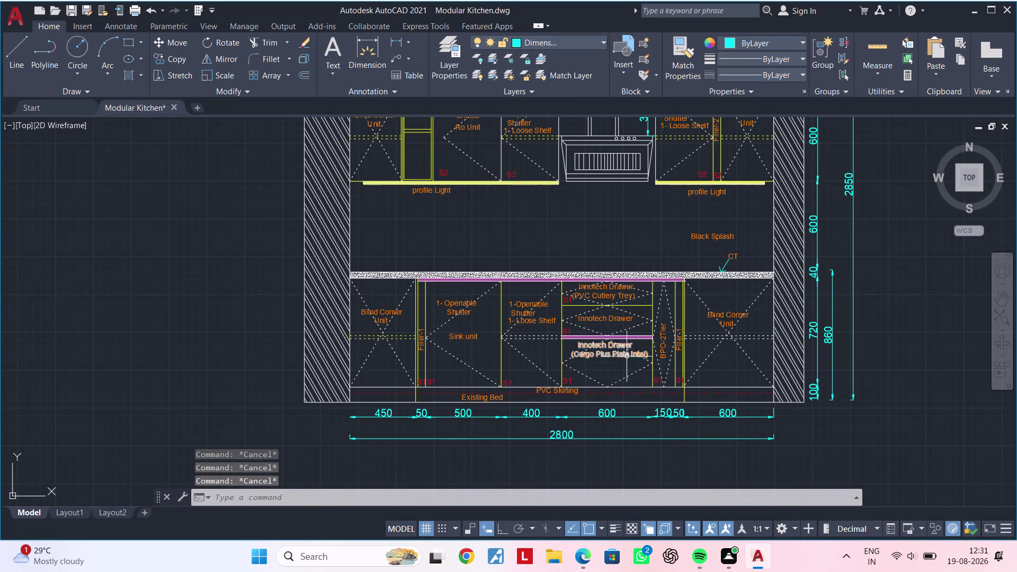
key(Escape)
key(Escape)
click(693, 237)
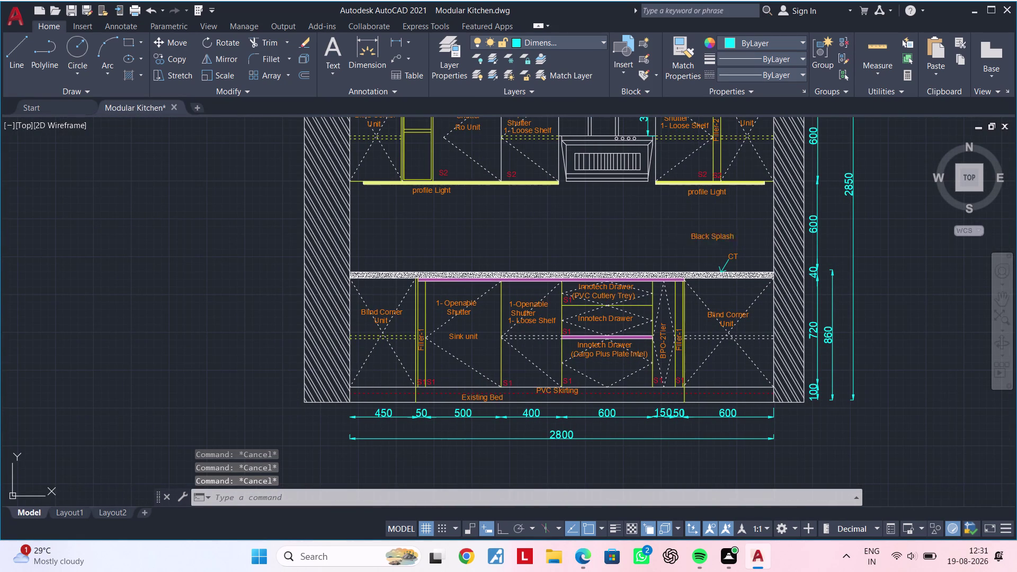
click(730, 45)
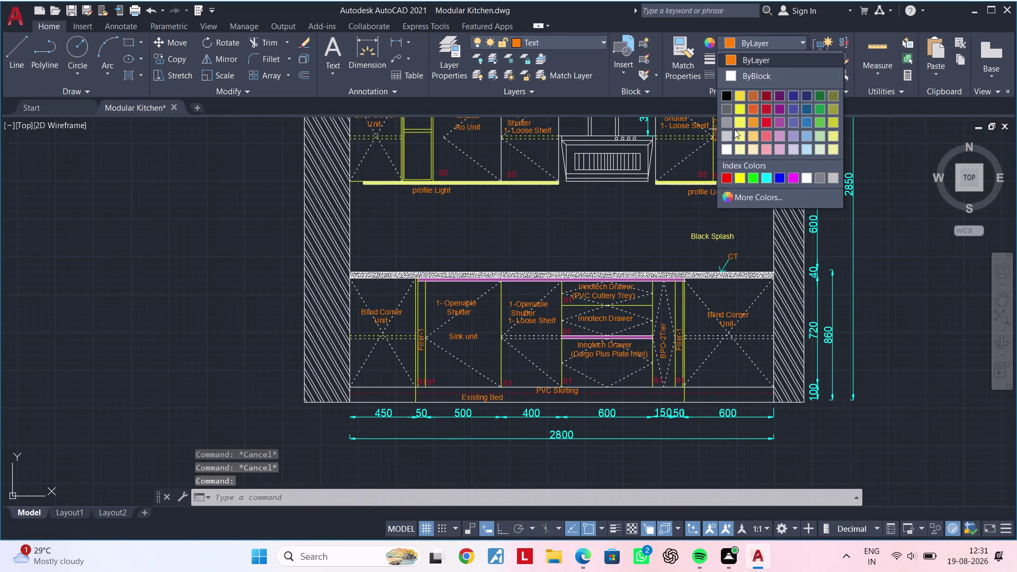
click(725, 181)
key(Escape)
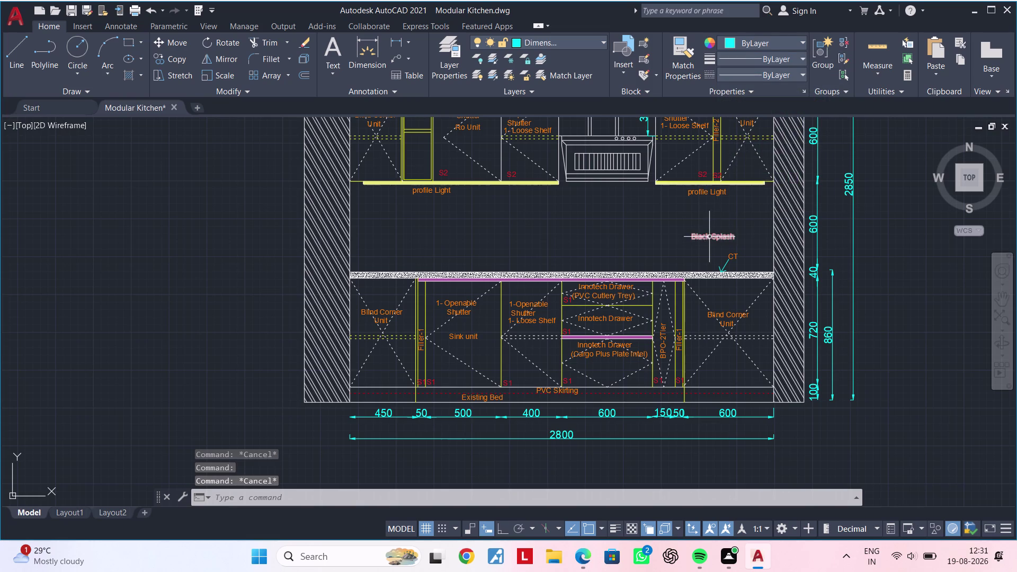
Raise the Black Splash label's text height from 35 to 40 in Properties.
click(709, 236)
right_click(710, 235)
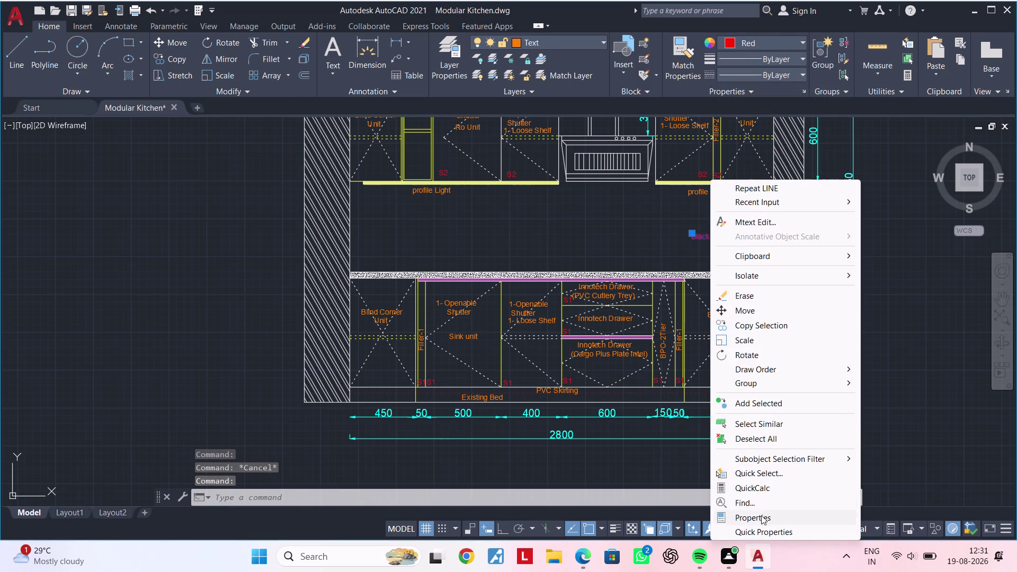
click(761, 515)
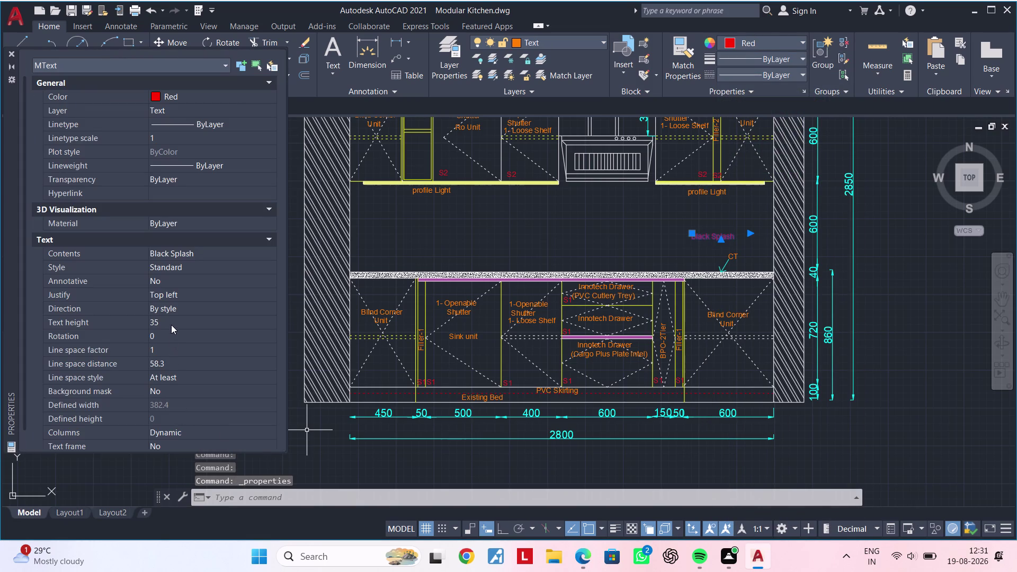
click(171, 324)
key(BackSpace)
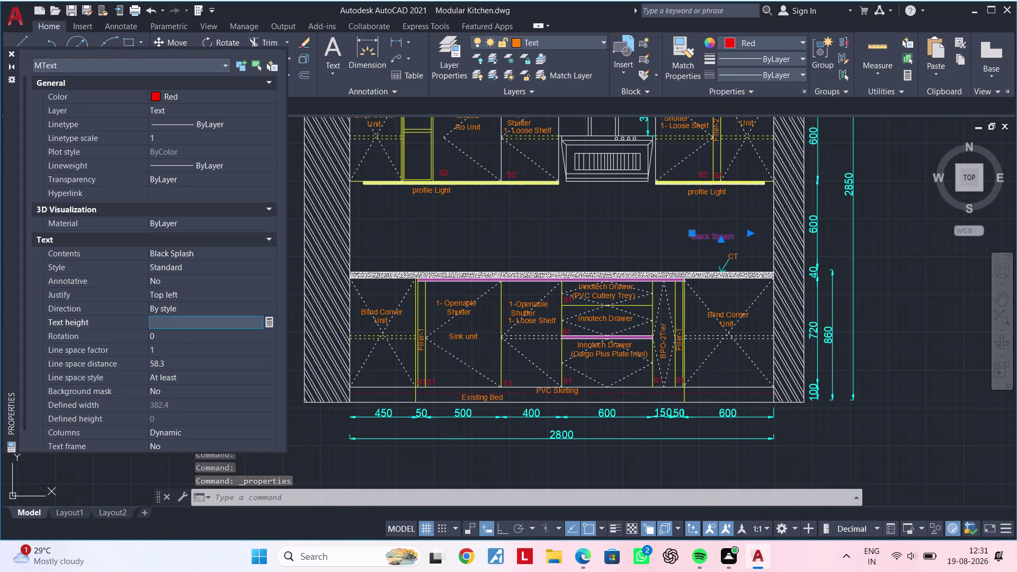
text(40)
key(Return)
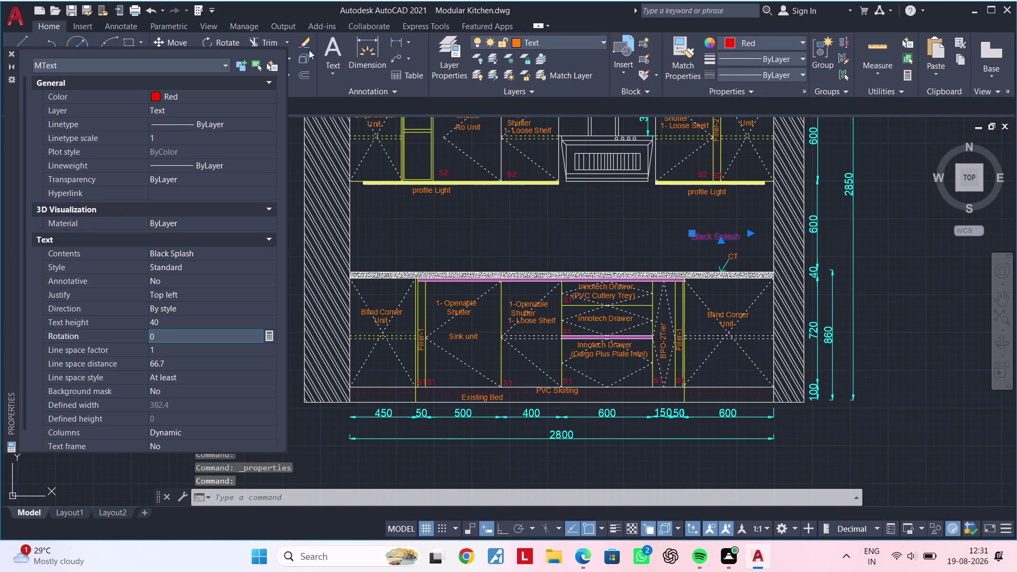
click(13, 55)
key(Escape)
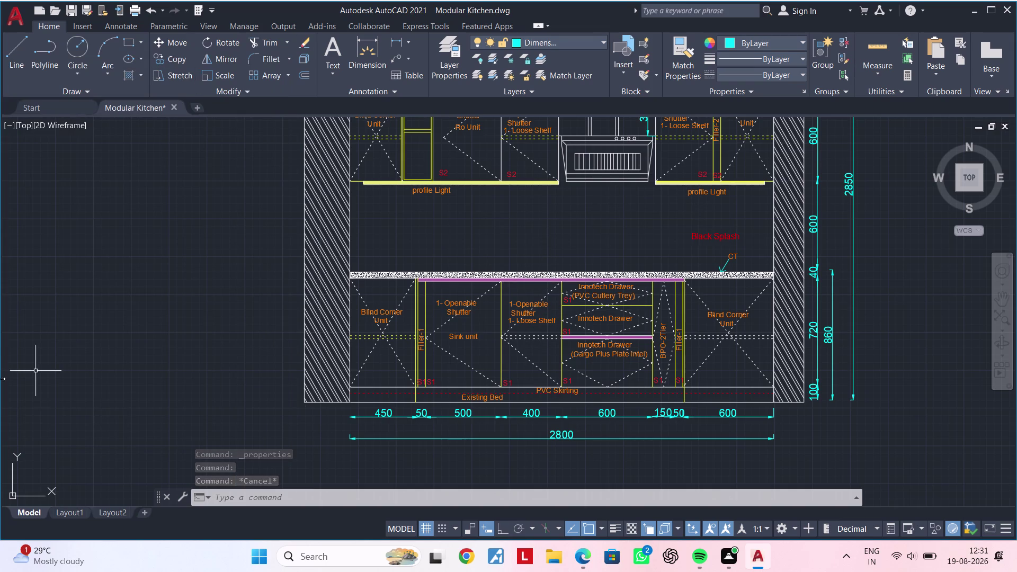
middle_drag(599, 246, 548, 326)
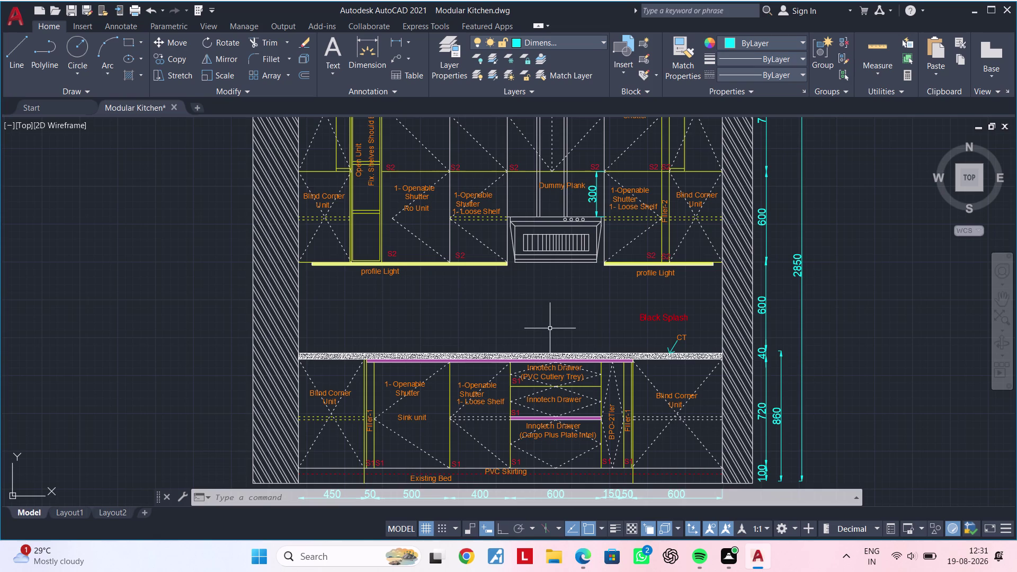
Zoom in beside the hood and draw the arrowhead's vertical edge with Ortho on.
scroll(up, 3)
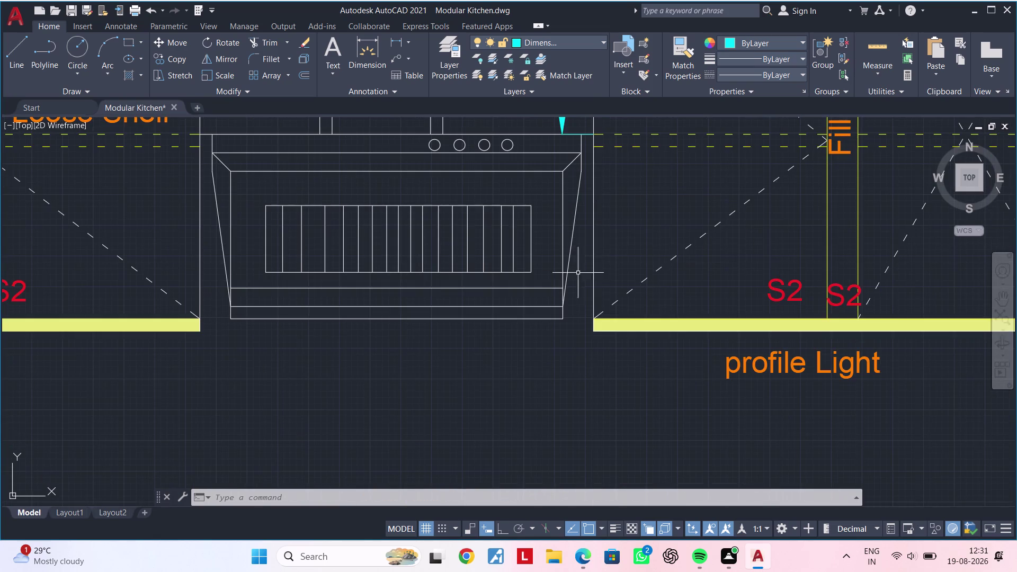
middle_drag(582, 264, 618, 234)
key(Escape)
key(Escape)
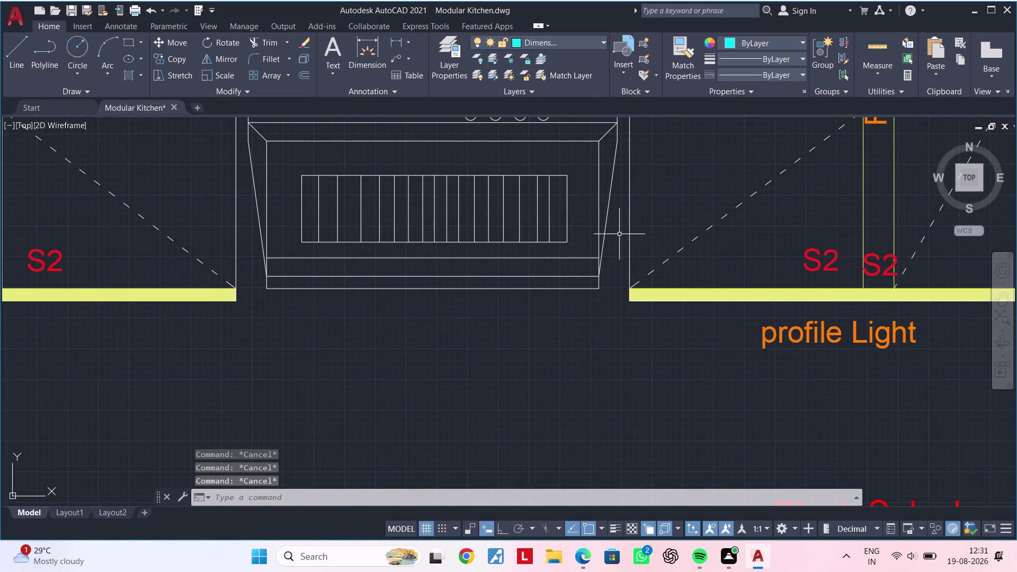
key(Escape)
key(Escape)
scroll(up, 3)
middle_drag(630, 257, 592, 295)
key(Escape)
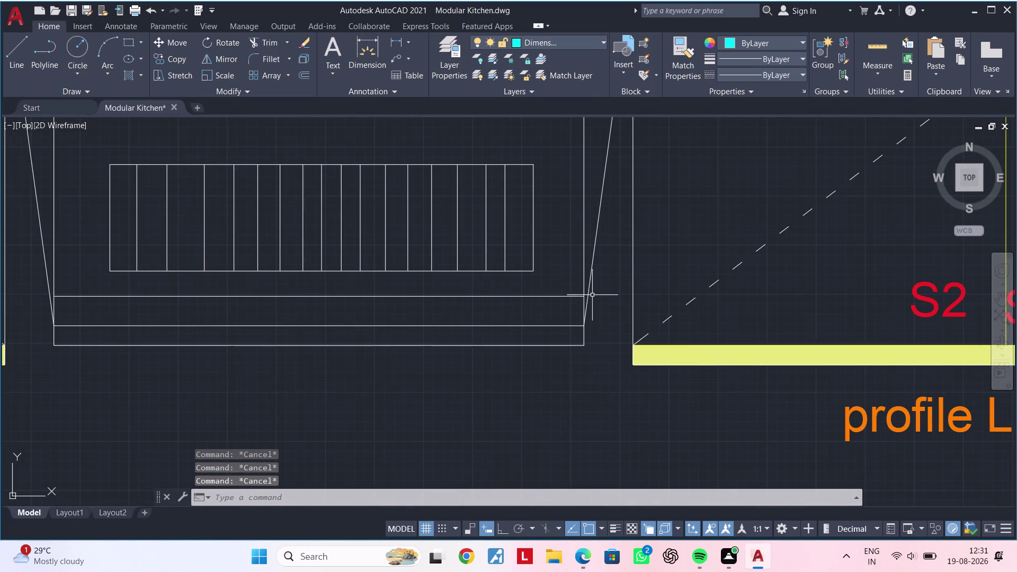
key(Escape)
key(Escape)
key(Escape)
key(l)
key(space)
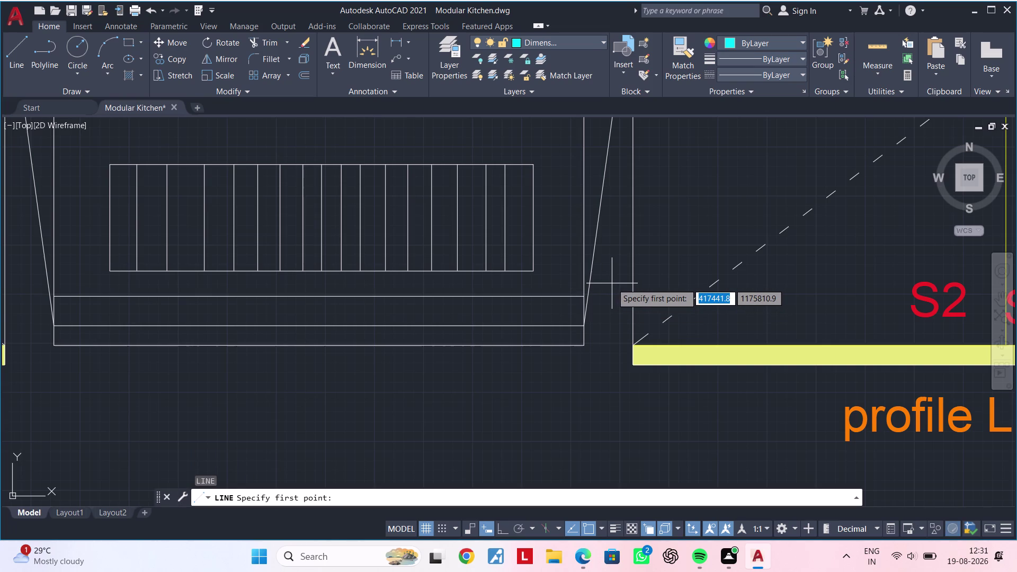
click(576, 247)
scroll(up, 3)
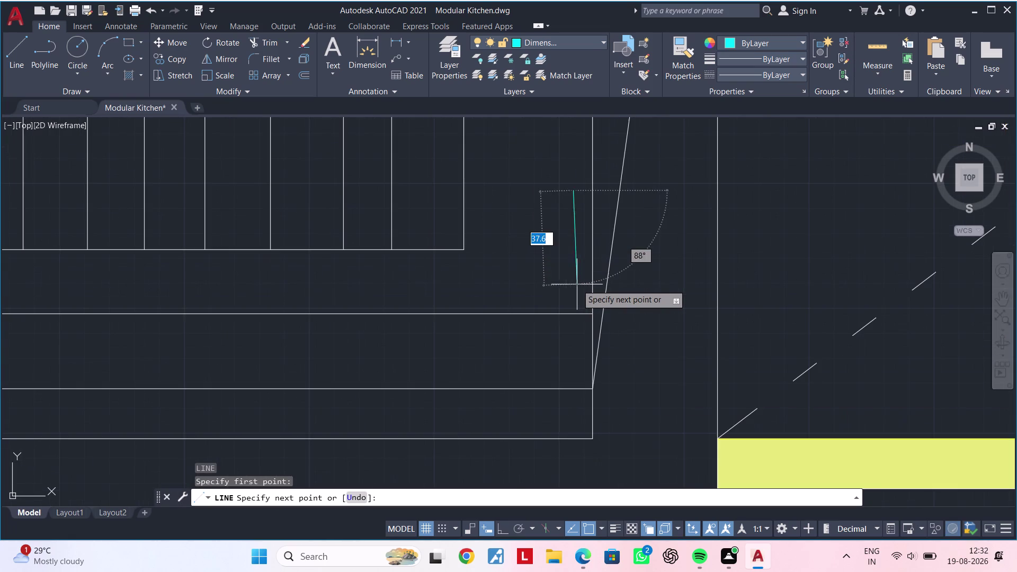
click(505, 527)
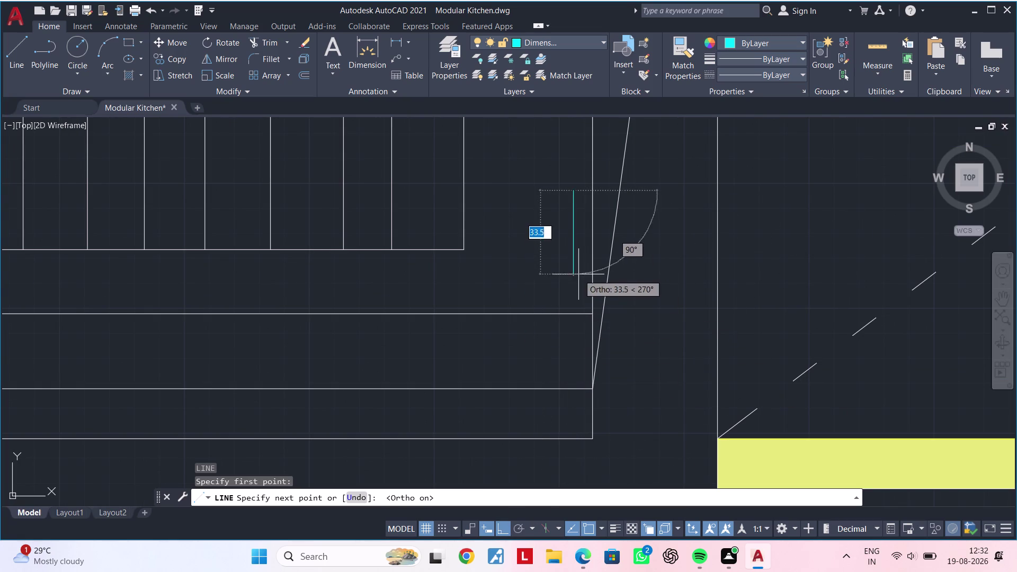
click(572, 294)
key(Escape)
key(Escape)
key(space)
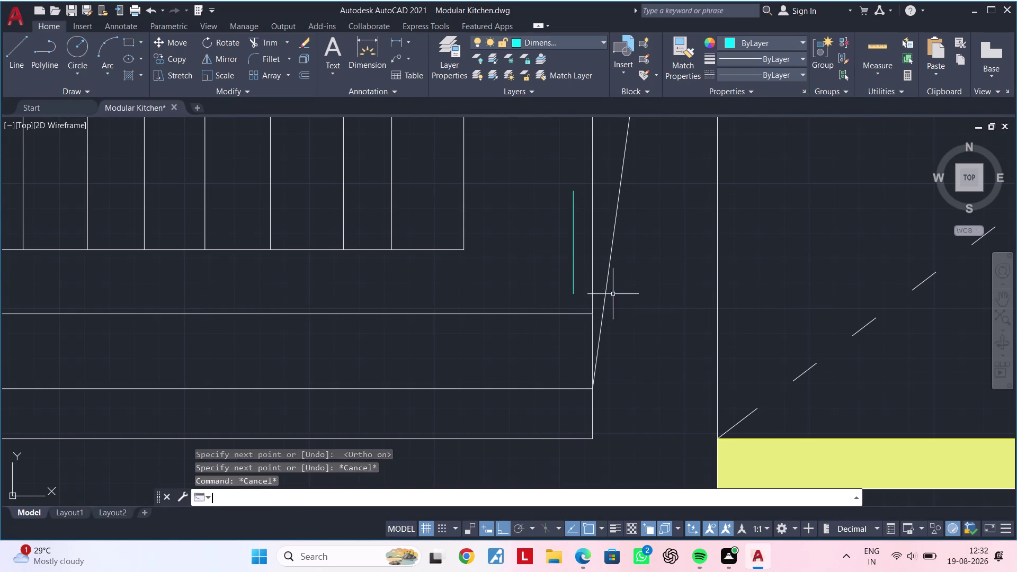
Draw a horizontal helper line, then two slanted edges meeting at the arrowhead tip.
click(574, 244)
click(629, 241)
key(Escape)
key(space)
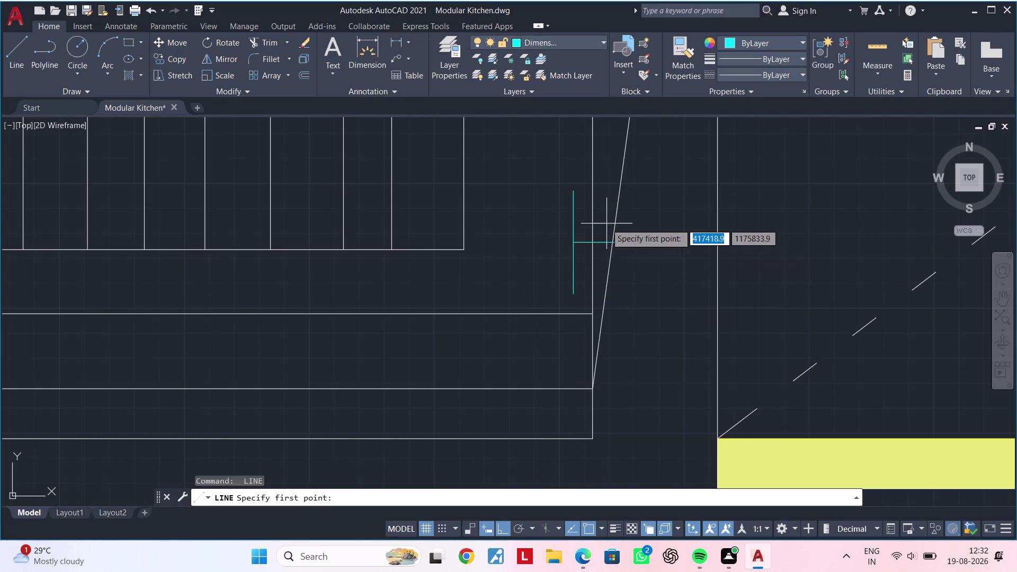
click(572, 190)
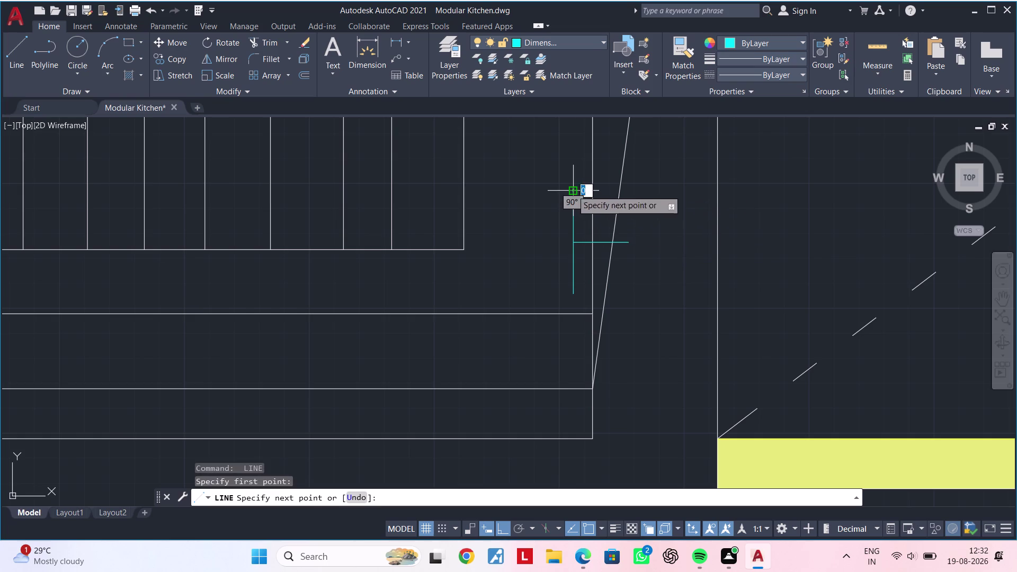
click(627, 240)
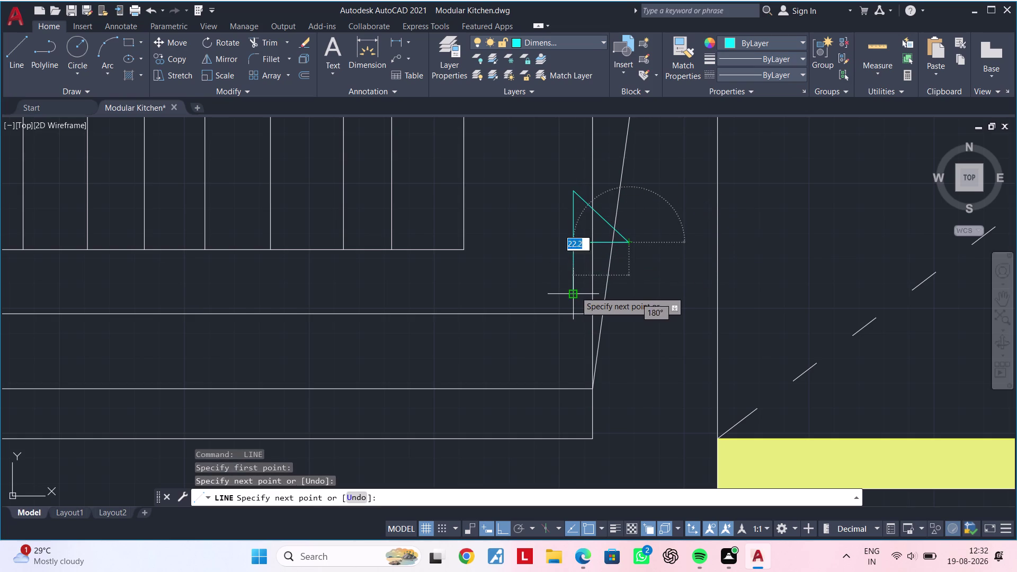
click(575, 292)
key(Escape)
Erase the helper line and join the triangle's three sides into one polyline.
click(585, 242)
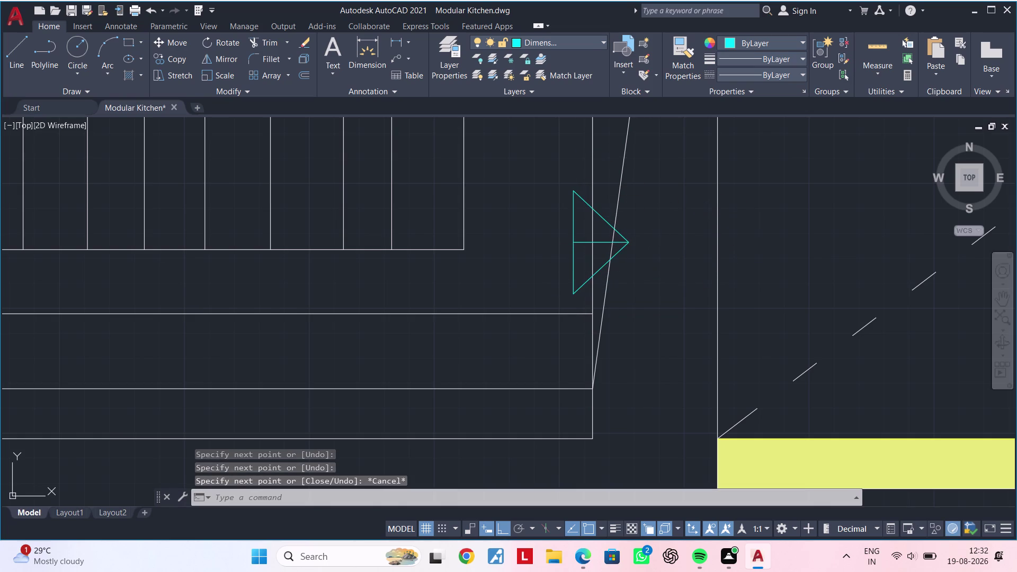
key(Delete)
click(553, 177)
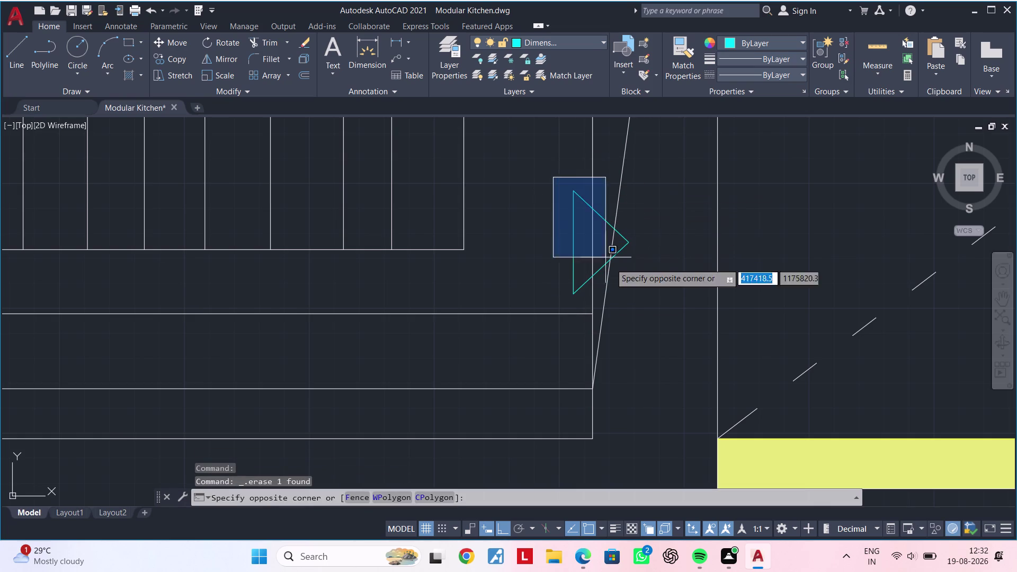
click(641, 292)
click(535, 147)
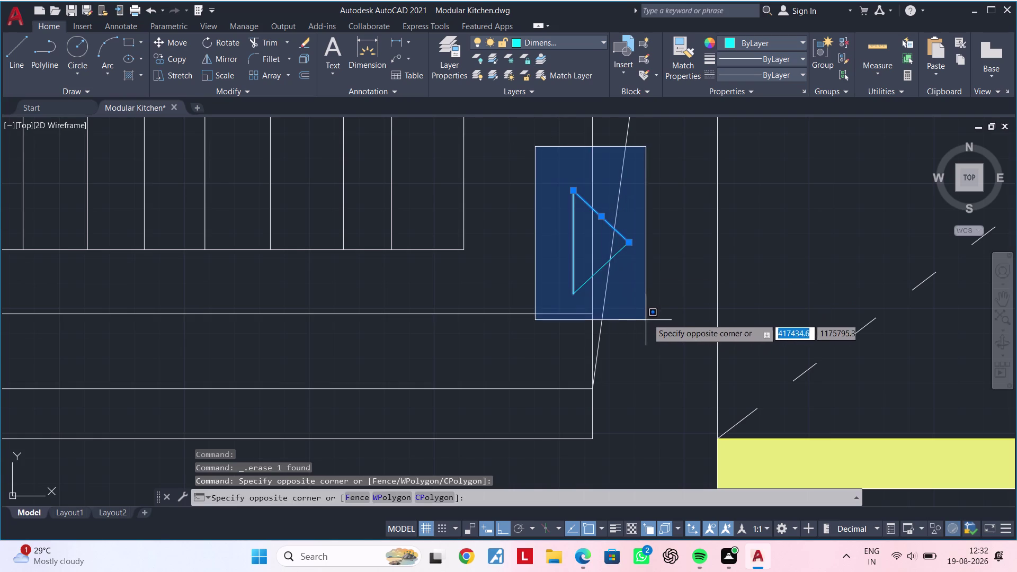
click(654, 306)
key(j)
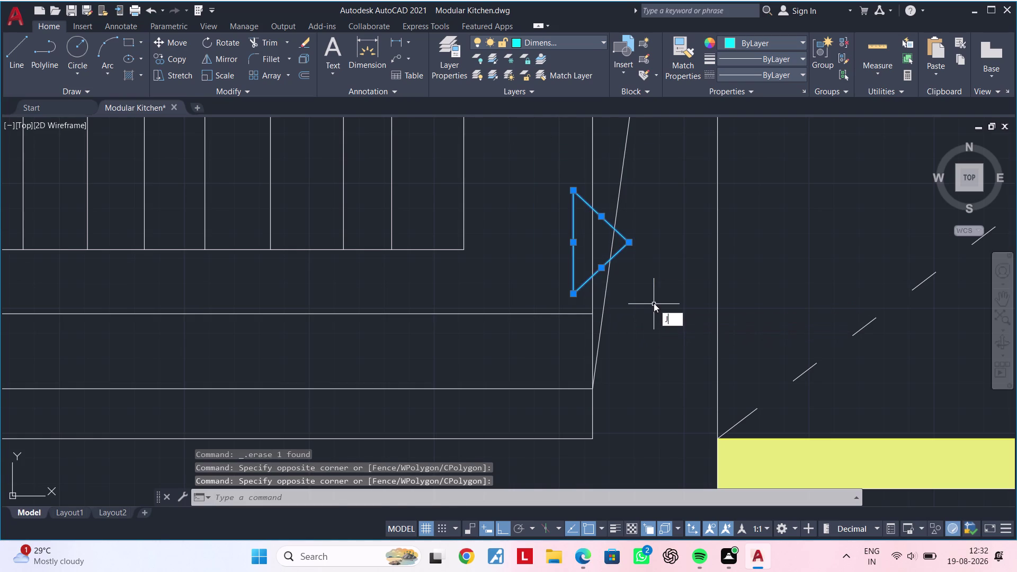
key(space)
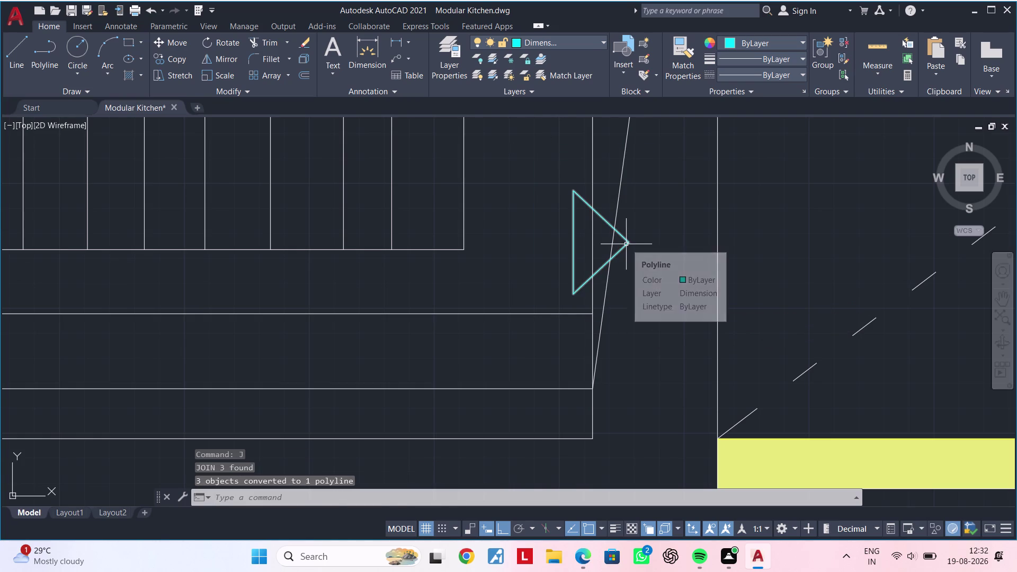
Move the joined triangular arrowhead slightly to the right on the chimney hood.
scroll(down, 3)
click(627, 243)
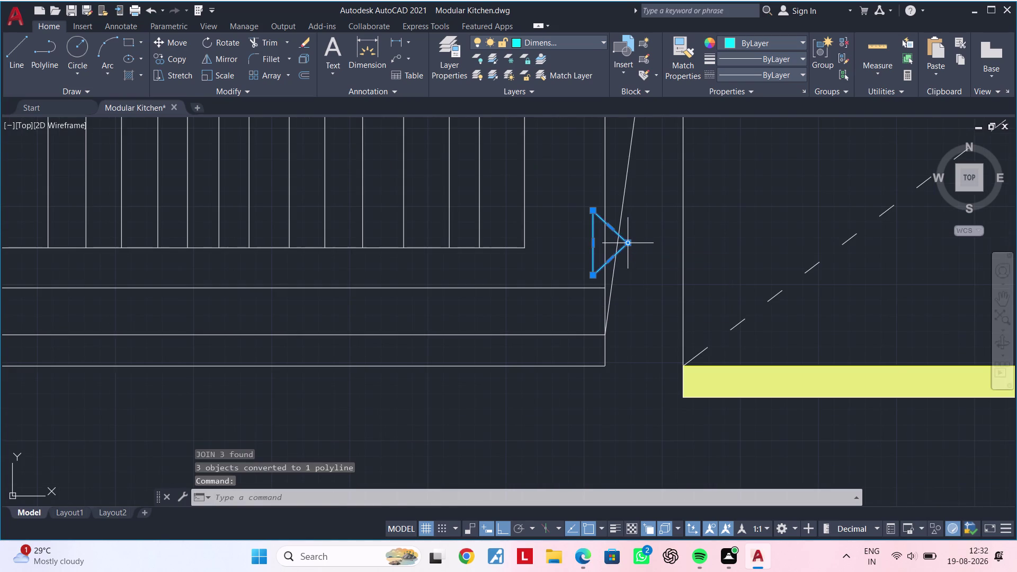
text(M)
key(space)
click(629, 245)
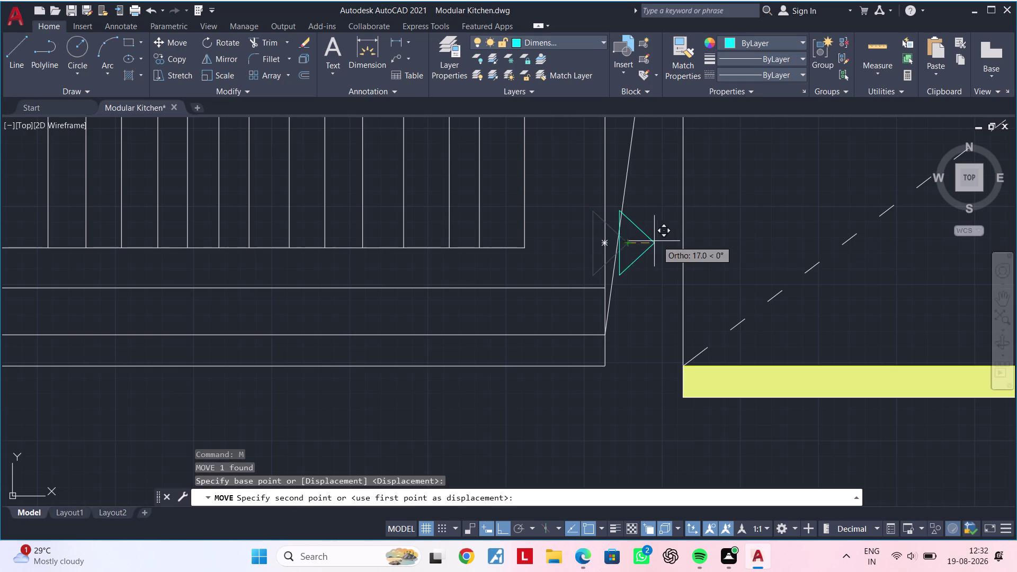
click(678, 241)
middle_drag(644, 296, 652, 324)
key(Escape)
scroll(down, 3)
middle_drag(650, 325, 710, 319)
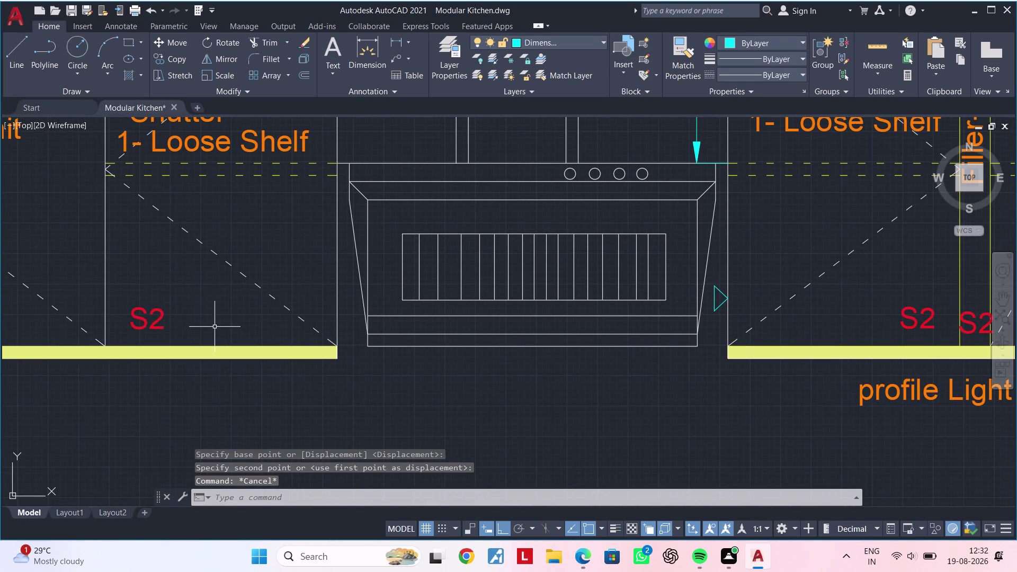
Copy the red S2 label beside the arrowhead with Ortho off.
click(139, 315)
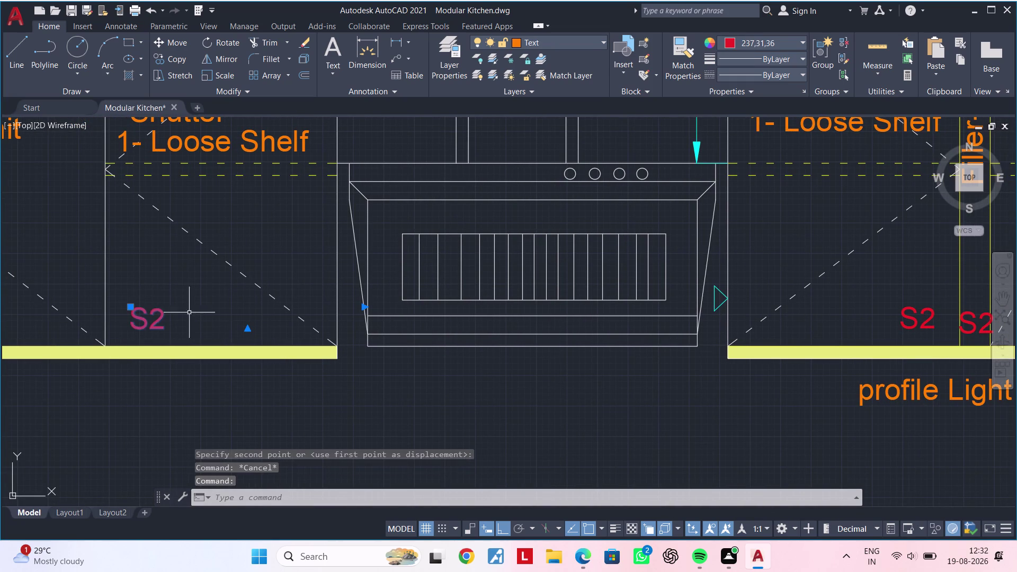
key(c)
key(o)
key(space)
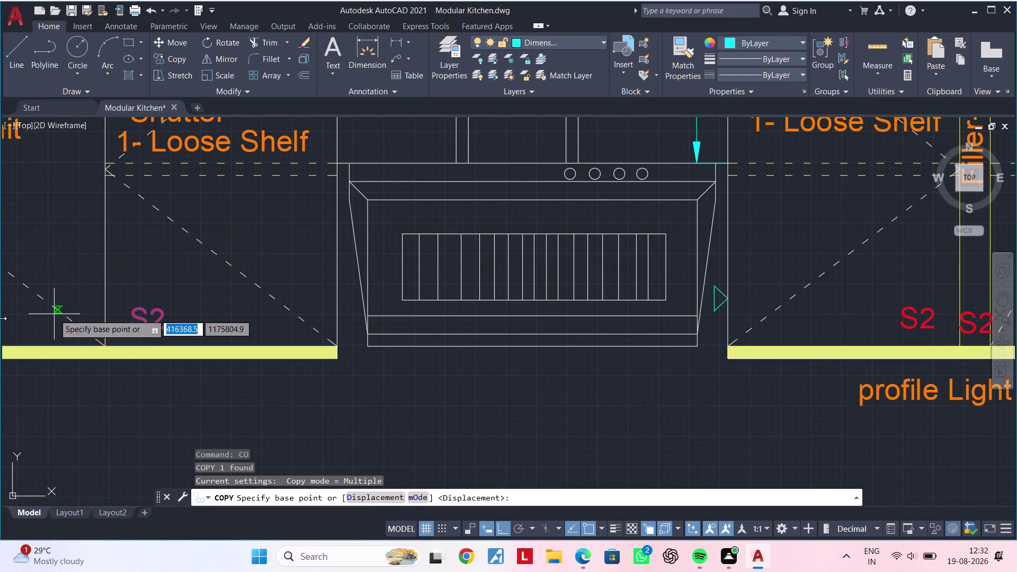
drag(160, 321, 175, 319)
middle_drag(641, 317, 461, 318)
scroll(up, 3)
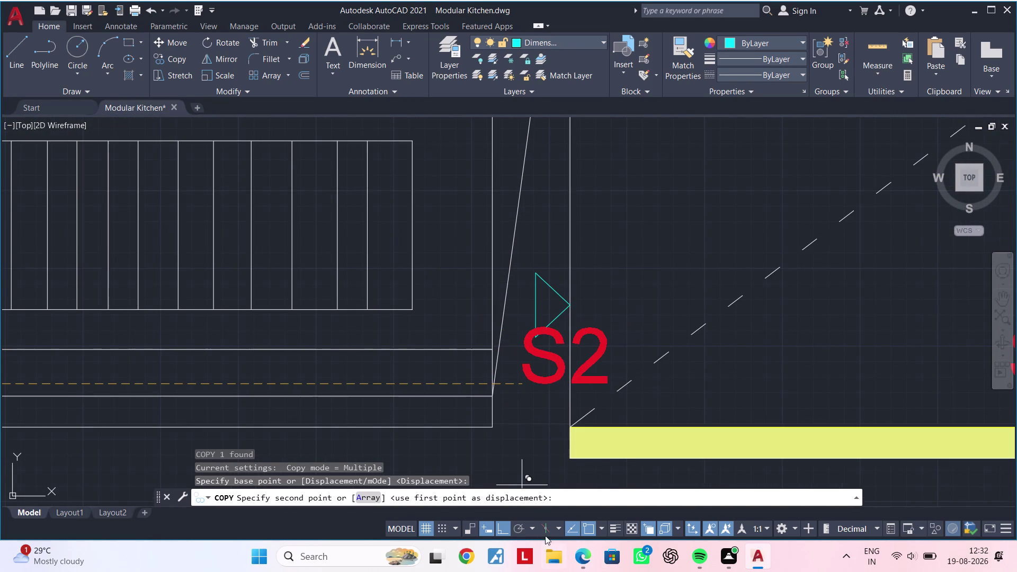
click(502, 521)
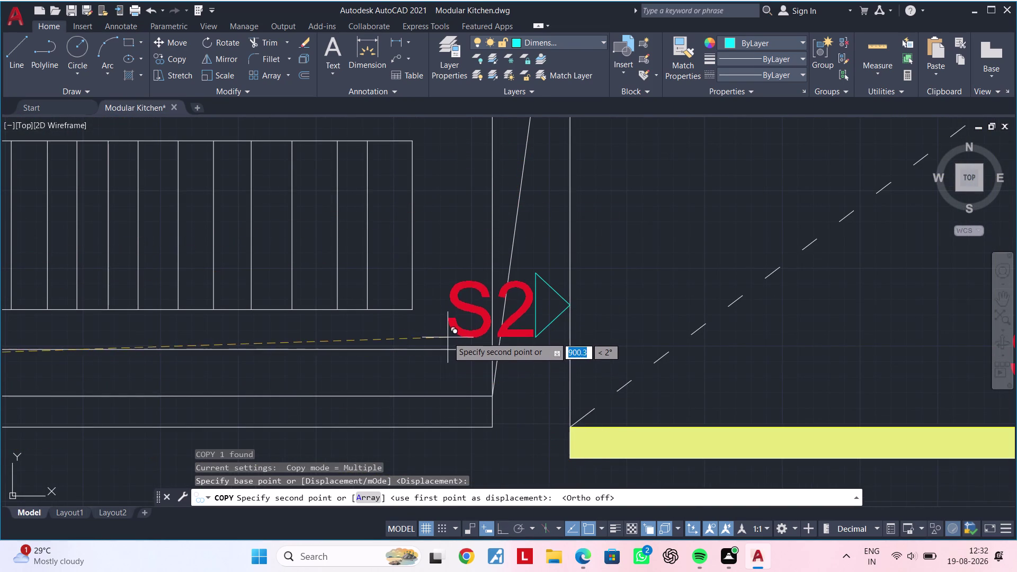
click(442, 334)
key(Escape)
key(Escape)
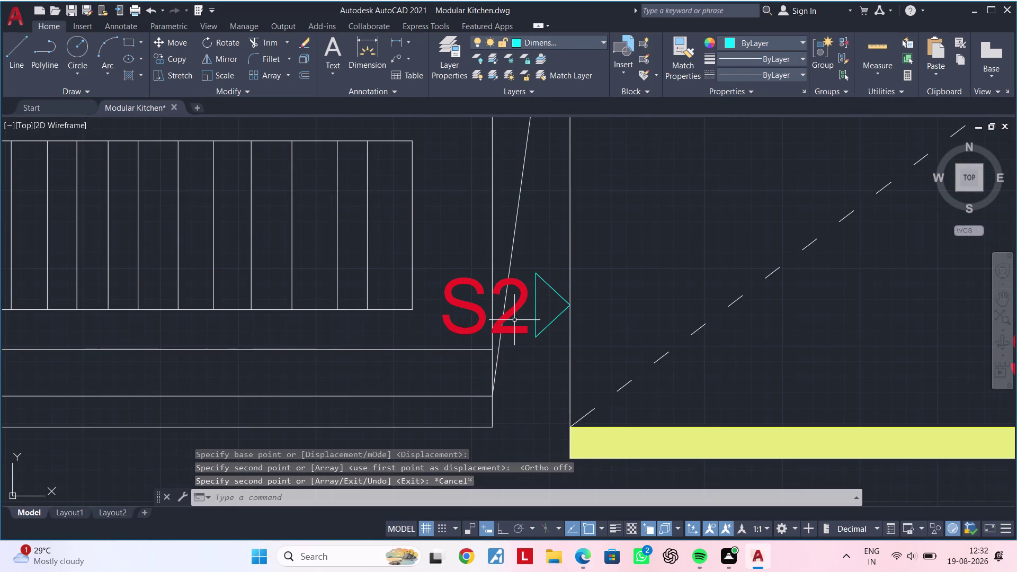
Cancel the stray edit on the copied label and recentre on the hood labels.
double_click(508, 328)
key(Escape)
click(516, 333)
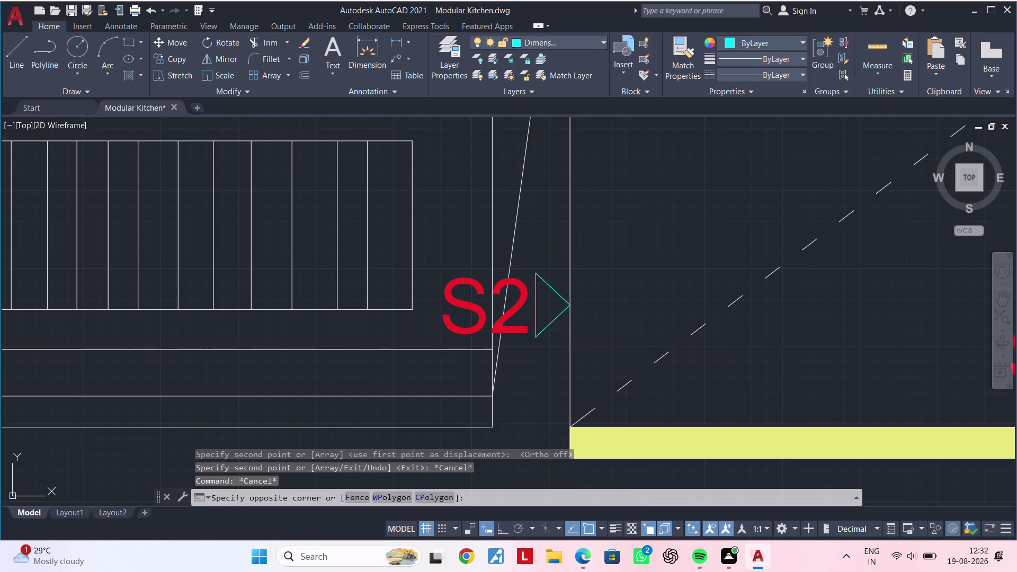
key(Escape)
key(Escape)
key(Escape)
key(Escape)
scroll(down, 3)
middle_drag(526, 332, 573, 334)
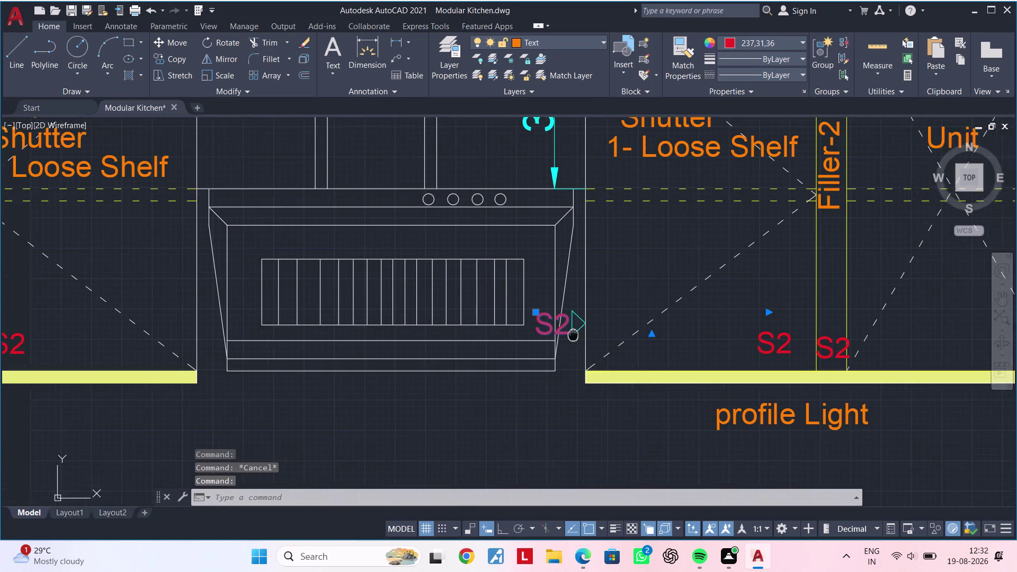
Replace the copied S2 label's text beside the arrowhead with 'VS-2'.
middle_drag(572, 333, 596, 332)
scroll(up, 3)
double_click(586, 335)
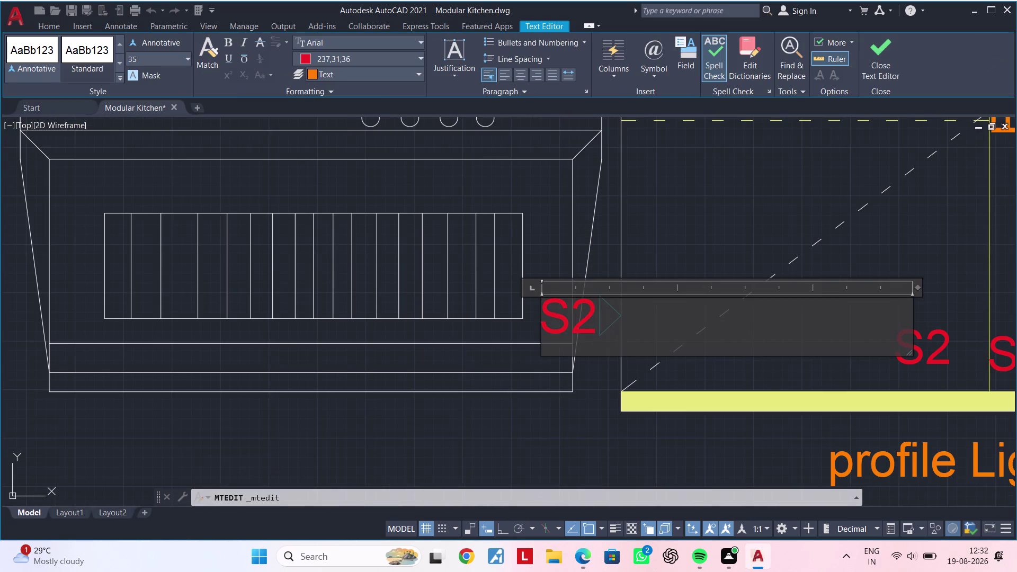
key(BackSpace)
key(BackSpace)
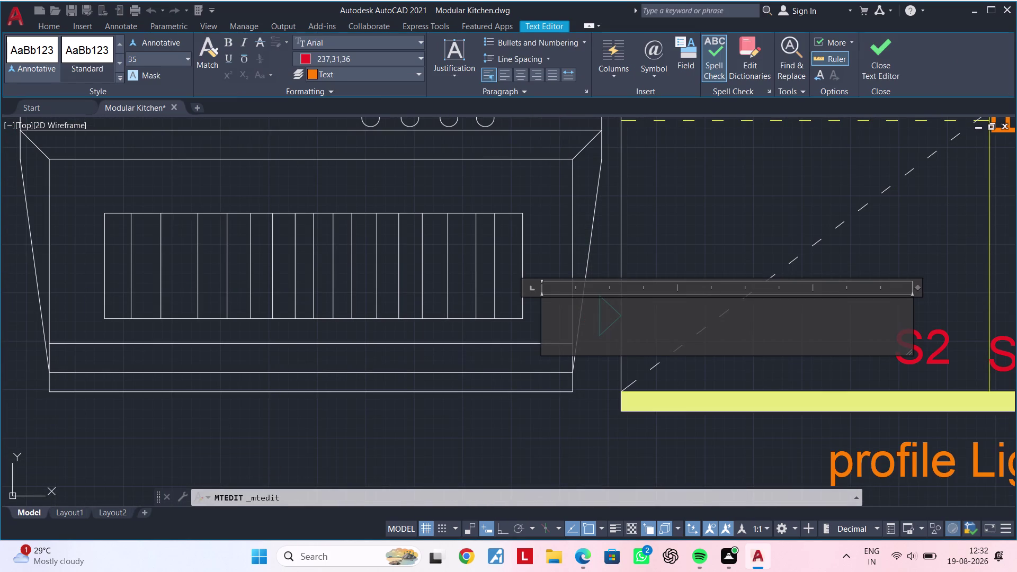
key(BackSpace)
text(VS)
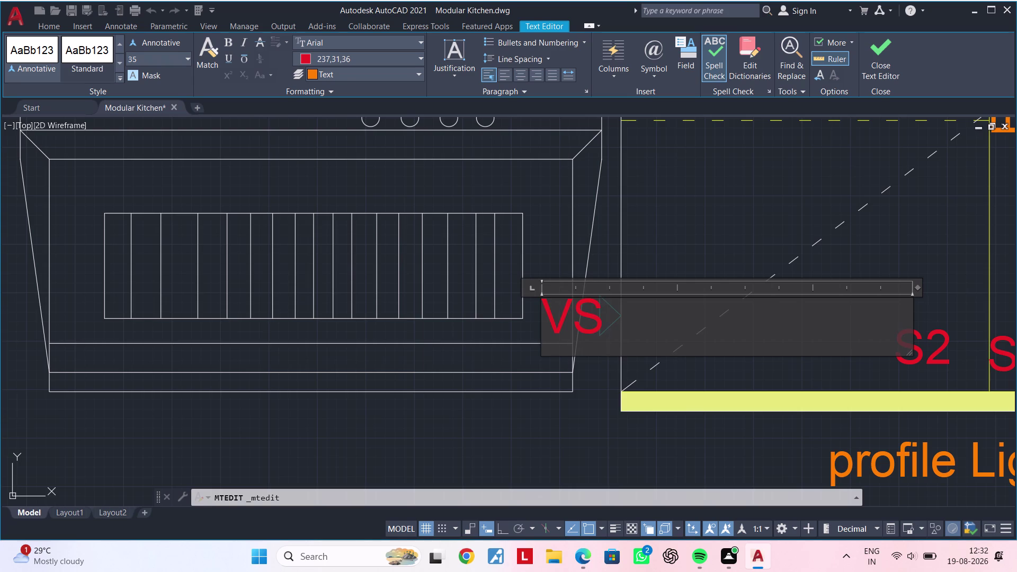
text(-2)
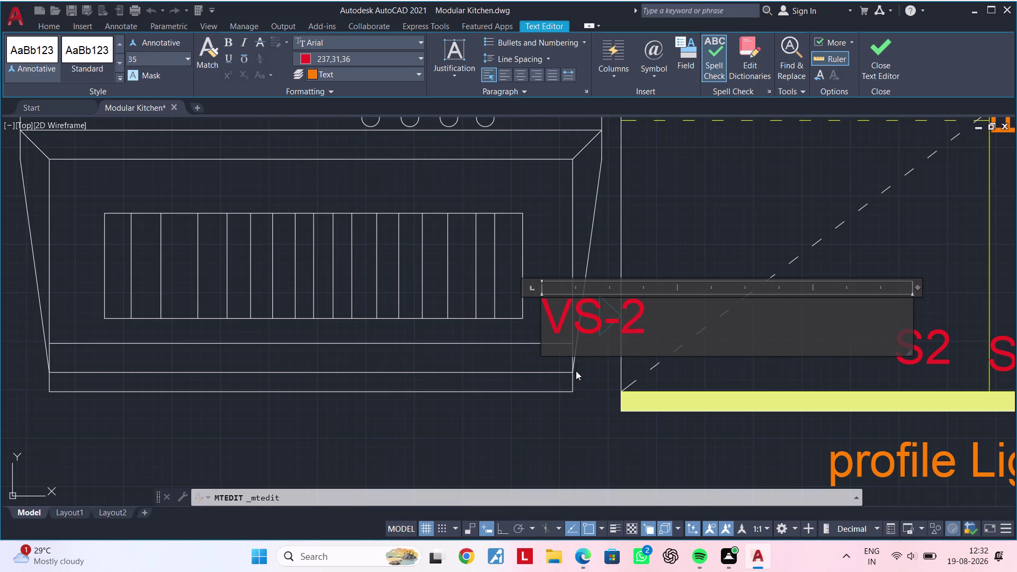
click(579, 390)
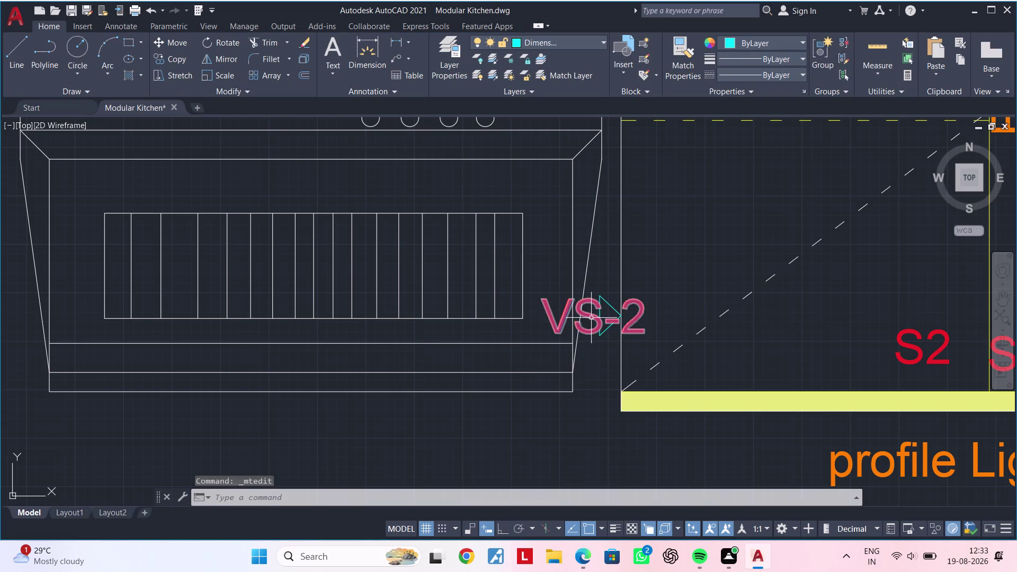
Move the VS-2 label left, then nudge it up beside the arrow marker.
click(591, 317)
text(M)
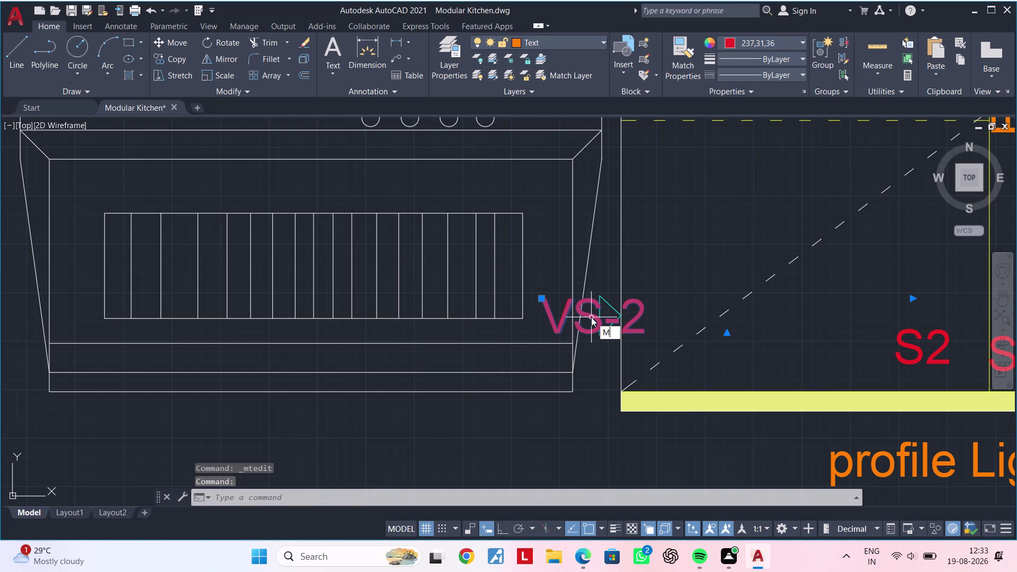
key(space)
click(591, 319)
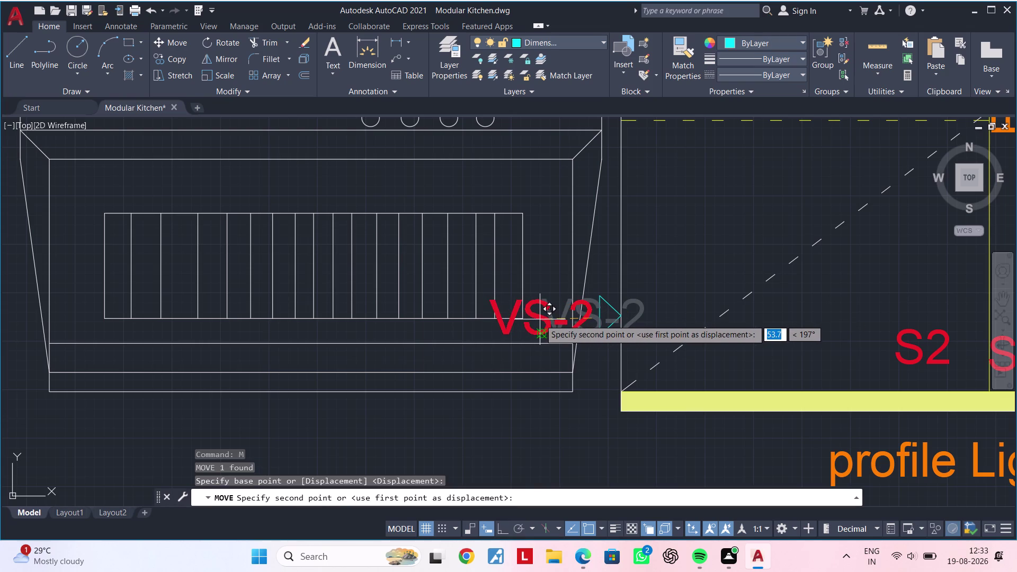
click(542, 319)
click(547, 329)
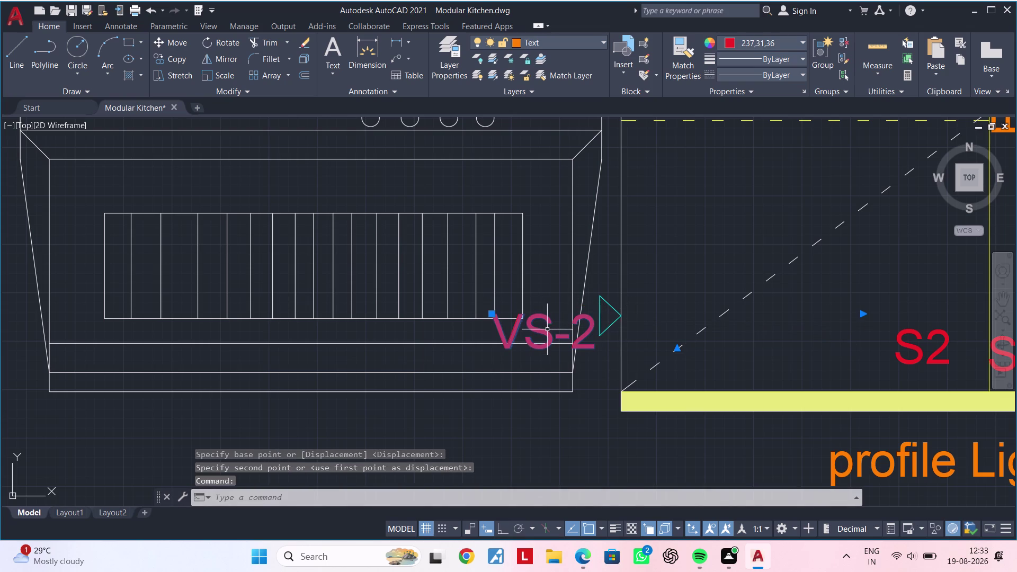
text(M)
key(space)
click(547, 329)
click(547, 321)
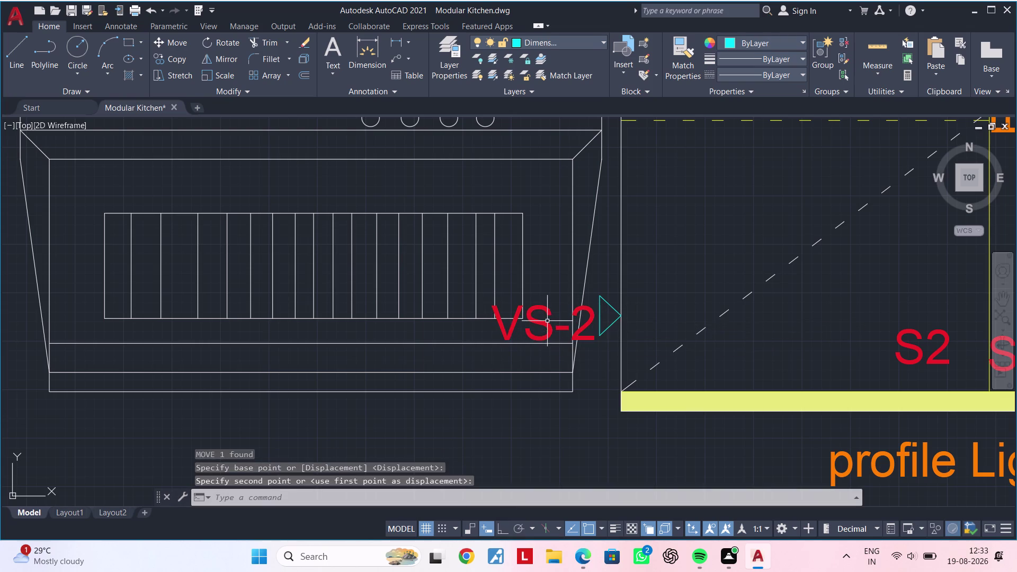
key(Escape)
Move the triangular arrow marker down next to the VS-2 label.
click(598, 316)
text(M)
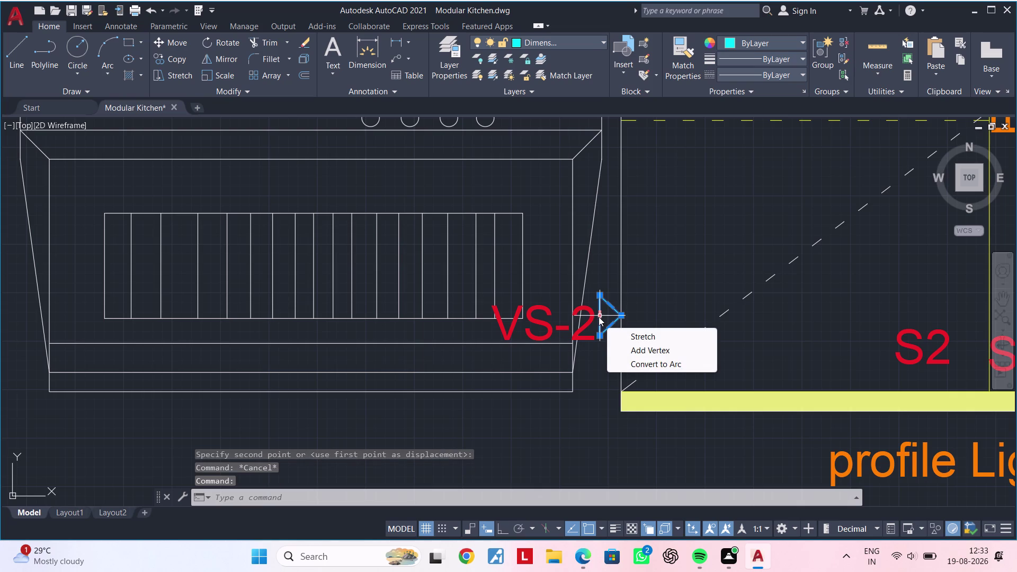
key(space)
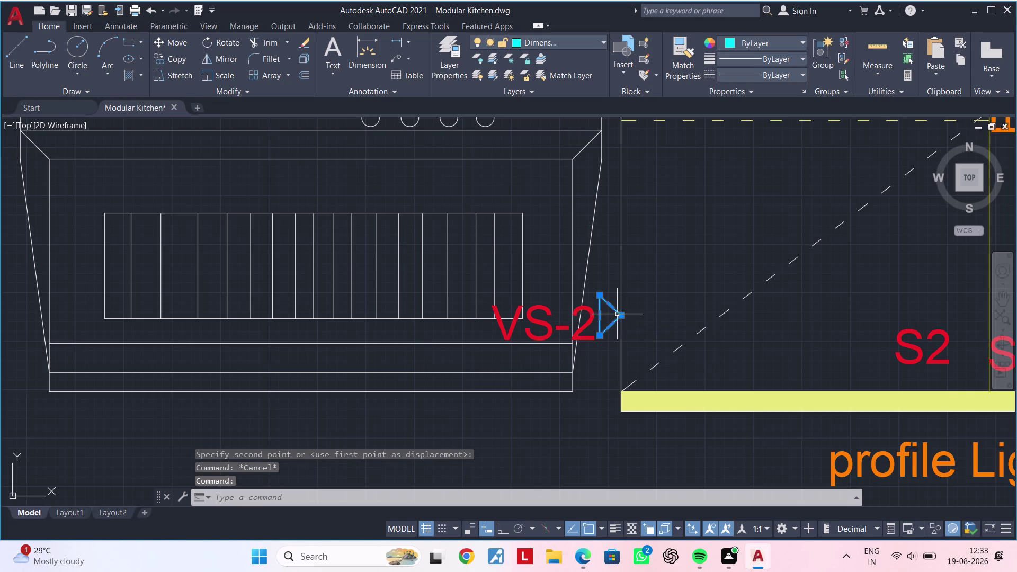
text(M)
key(space)
click(616, 314)
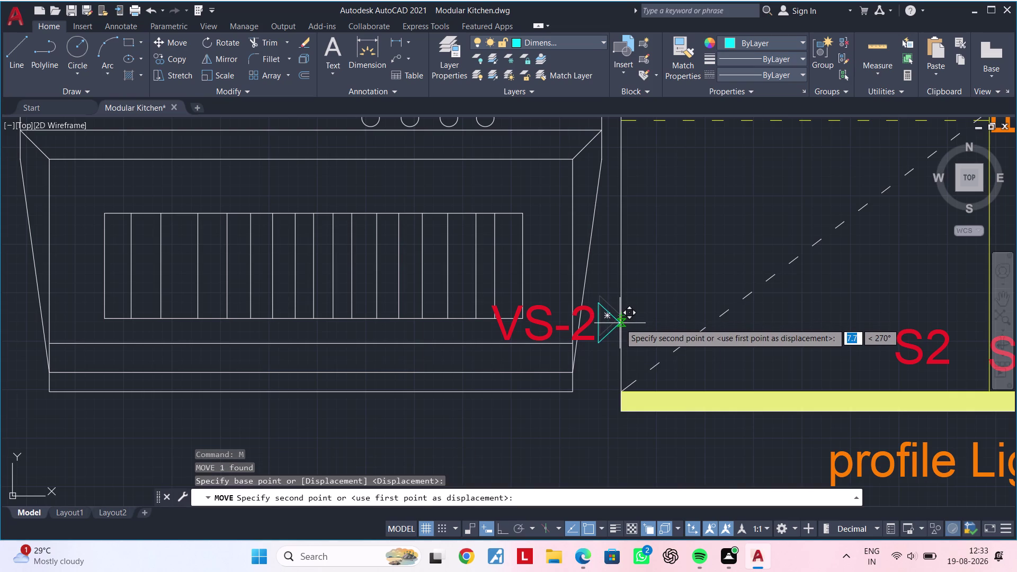
click(620, 328)
scroll(down, 3)
middle_drag(622, 347, 678, 333)
key(Escape)
key(Escape)
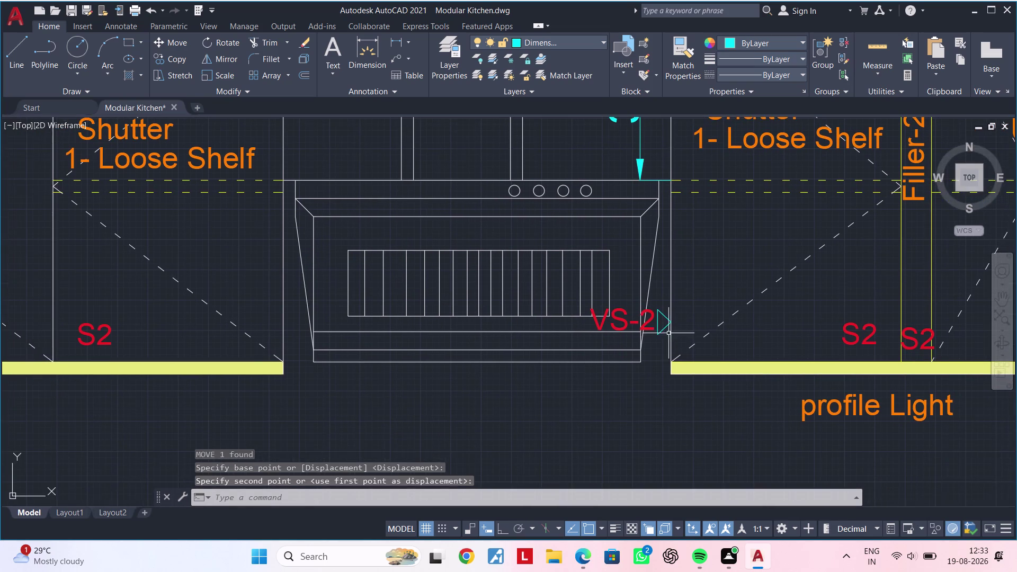
middle_drag(668, 333, 682, 330)
scroll(up, 3)
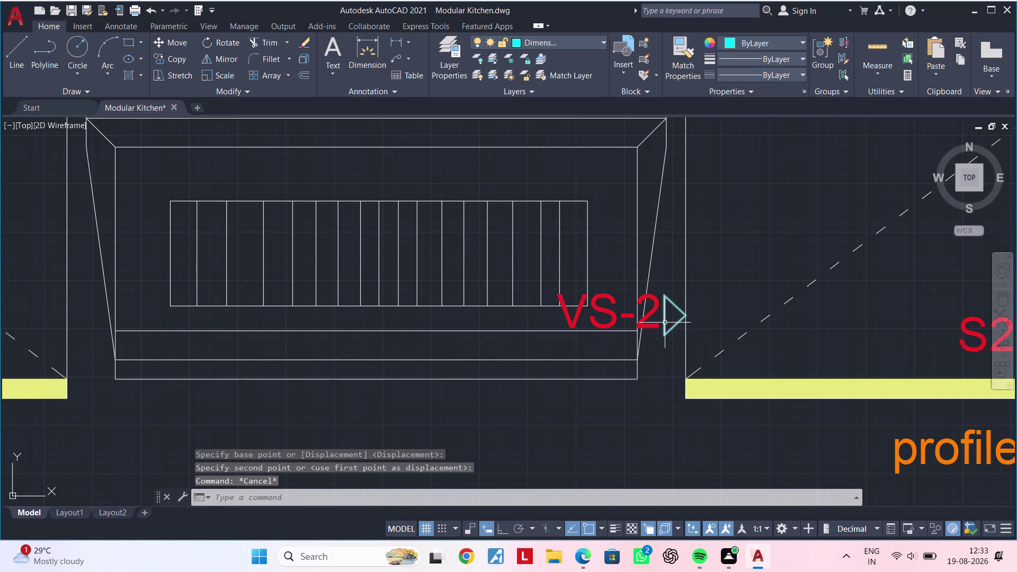
Select the VS-2 label and arrow marker together and start Mirror (MI).
click(664, 323)
click(652, 322)
click(646, 322)
click(645, 323)
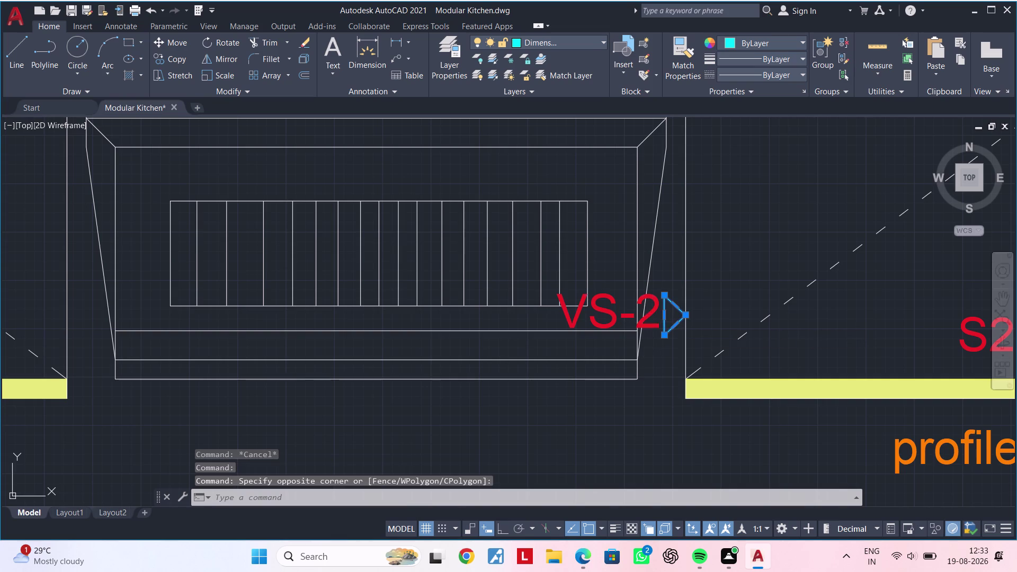
text(MI)
key(space)
scroll(down, 3)
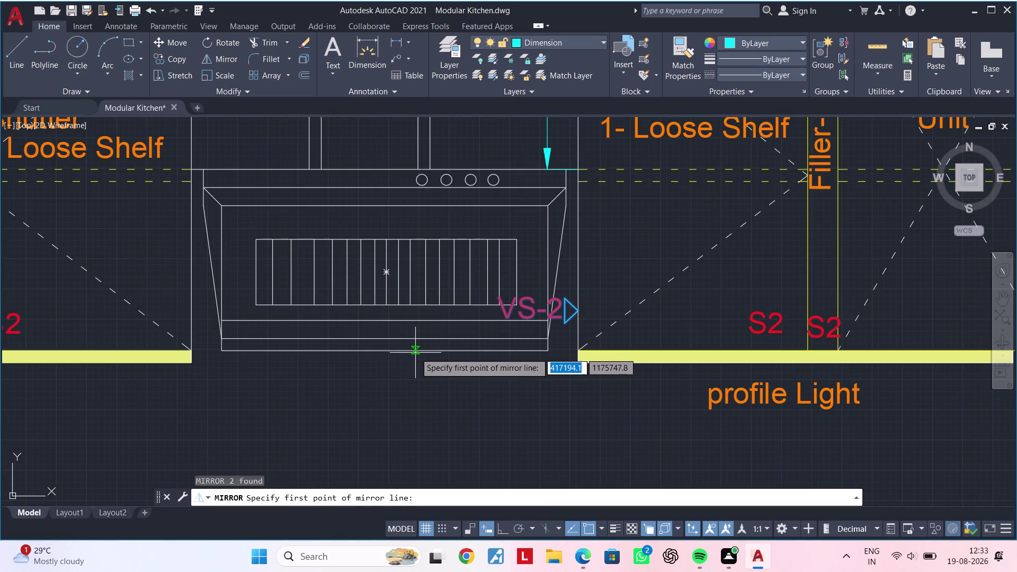
Mirror the VS-2 marker about a vertical line through the hood centre, keeping the original.
click(383, 353)
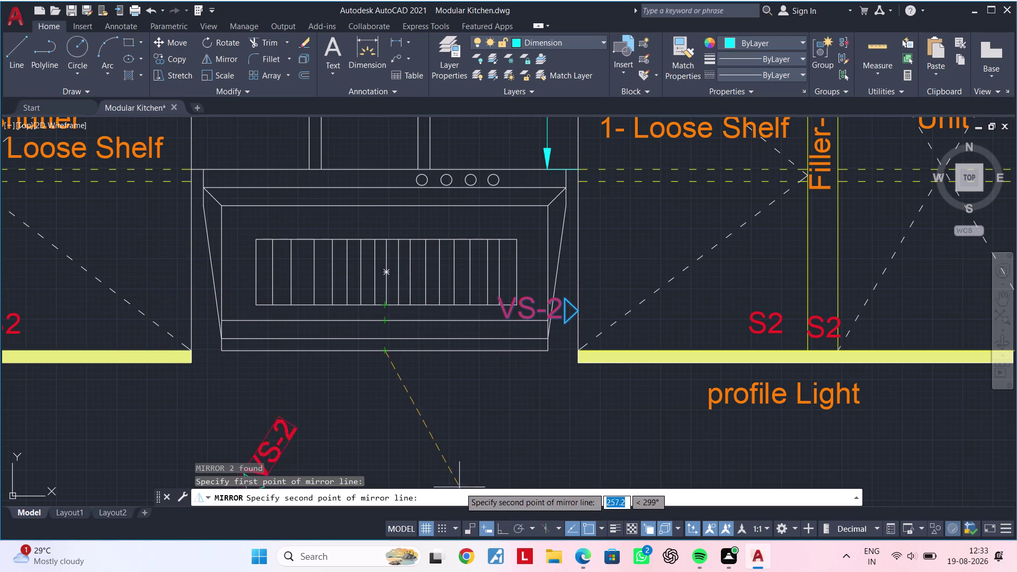
click(498, 524)
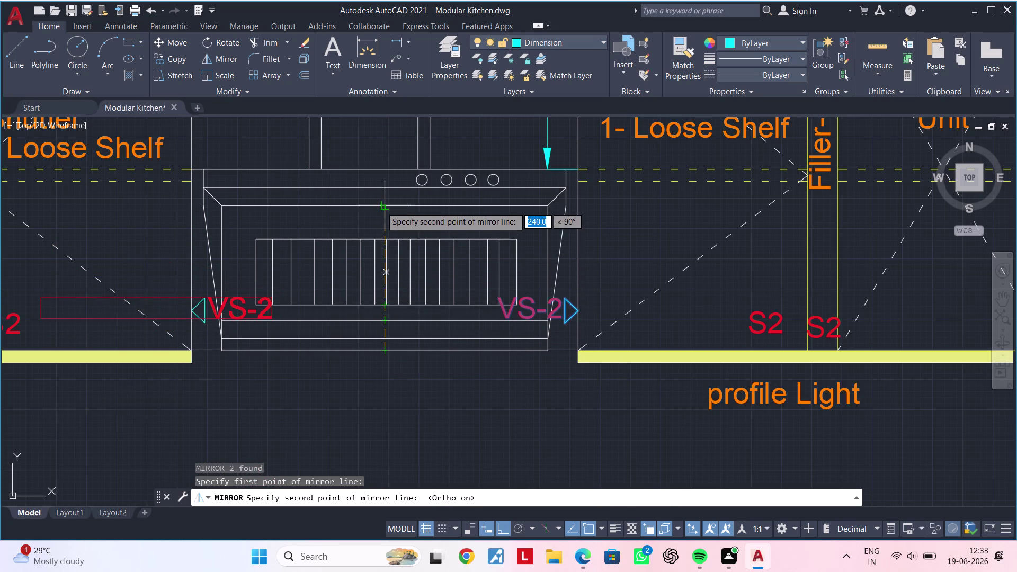
click(380, 206)
drag(417, 256, 381, 205)
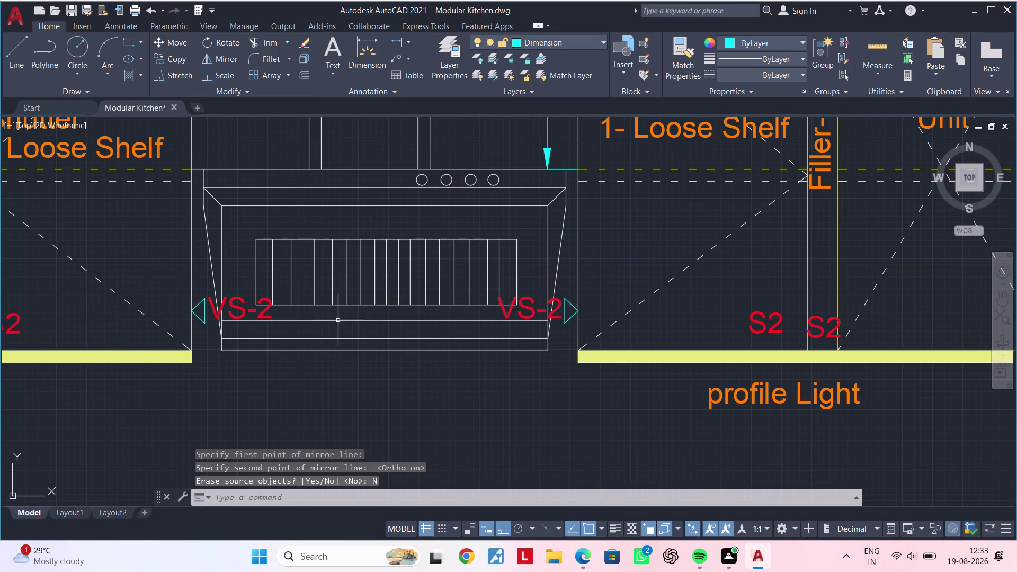
middle_drag(235, 393, 417, 351)
key(Escape)
scroll(down, 3)
middle_drag(476, 368, 427, 359)
key(Escape)
Pan across the elevation to the base cabinets and countertop.
middle_drag(429, 370, 440, 365)
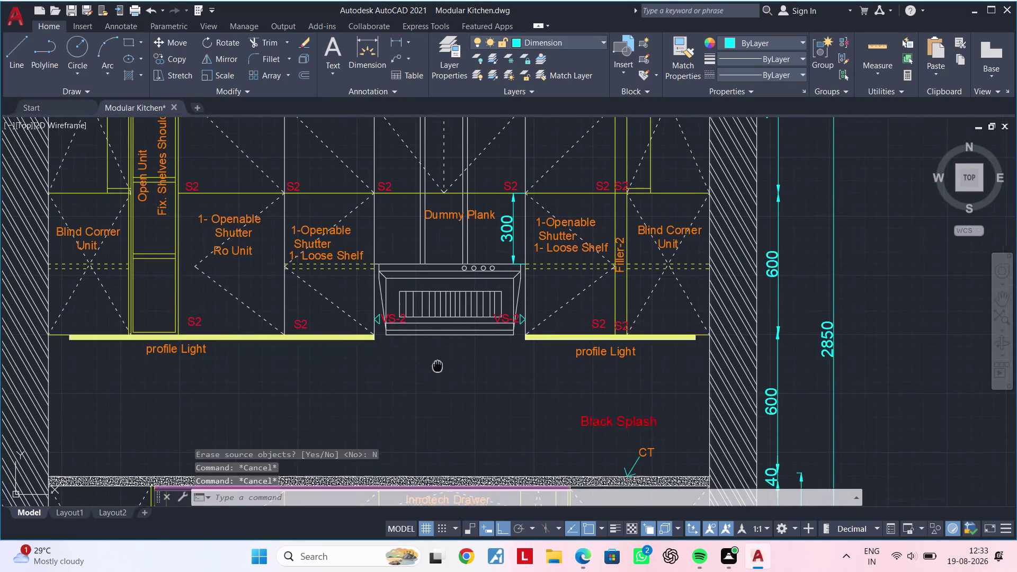
middle_drag(440, 365, 554, 348)
key(Escape)
key(Escape)
middle_drag(541, 346, 574, 339)
scroll(down, 3)
middle_drag(578, 347, 592, 342)
middle_drag(533, 369, 635, 325)
middle_drag(568, 345, 591, 330)
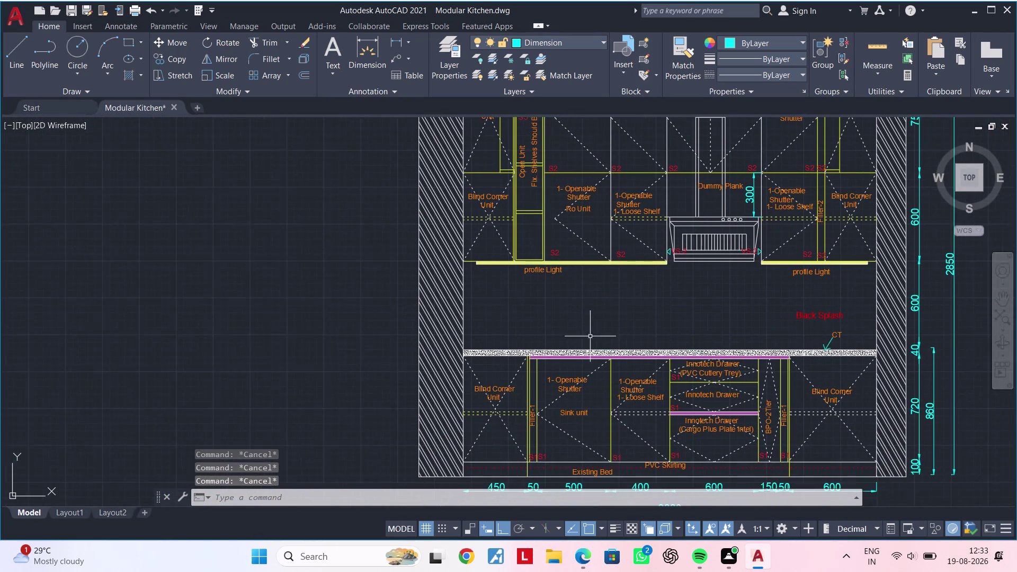
middle_drag(595, 336, 595, 324)
scroll(up, 3)
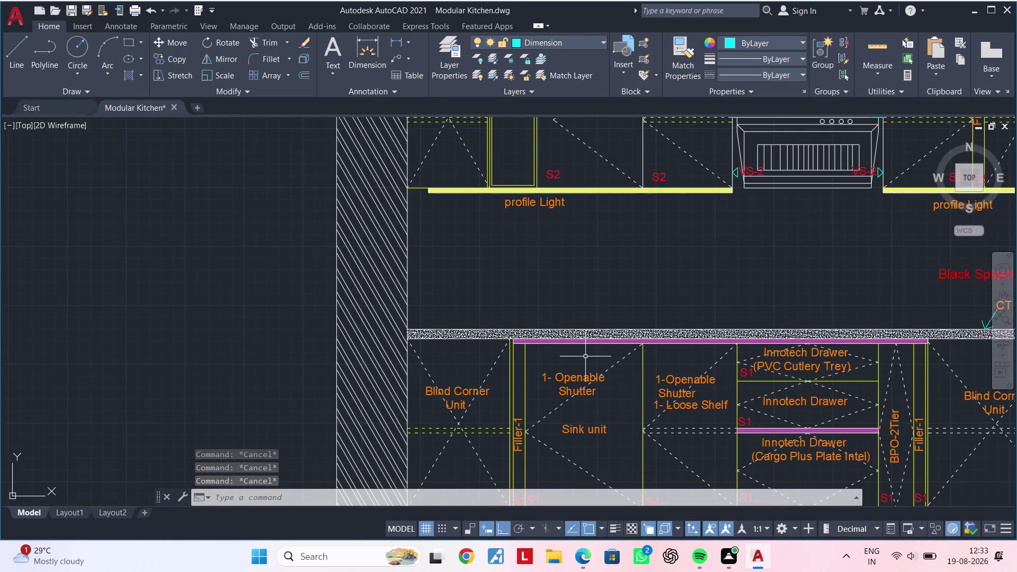
Centre the view on the countertop's left end and begin a new line (L).
key(Escape)
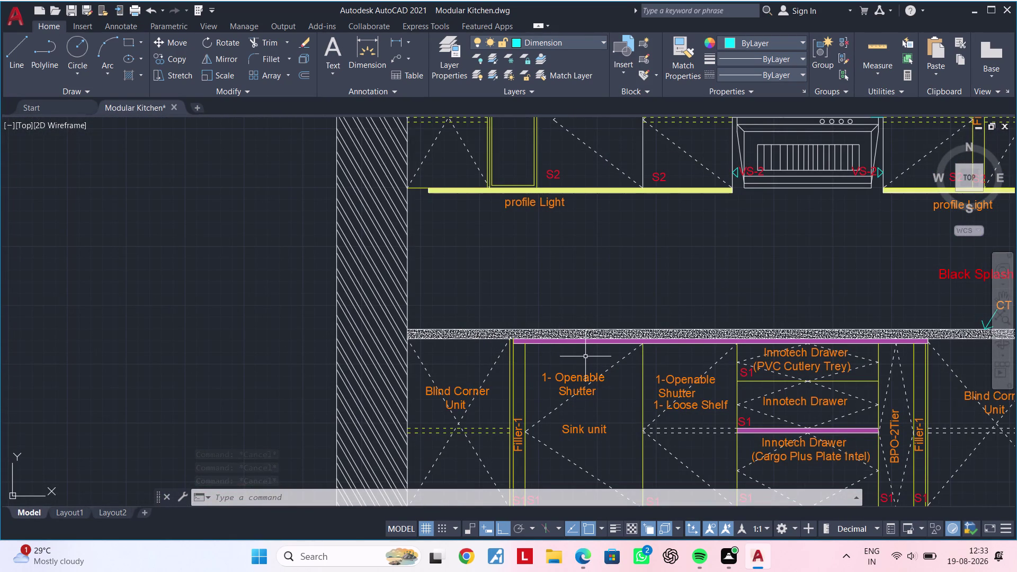
key(Escape)
key(Escape)
key(Escape)
key(Escape)
key(Escape)
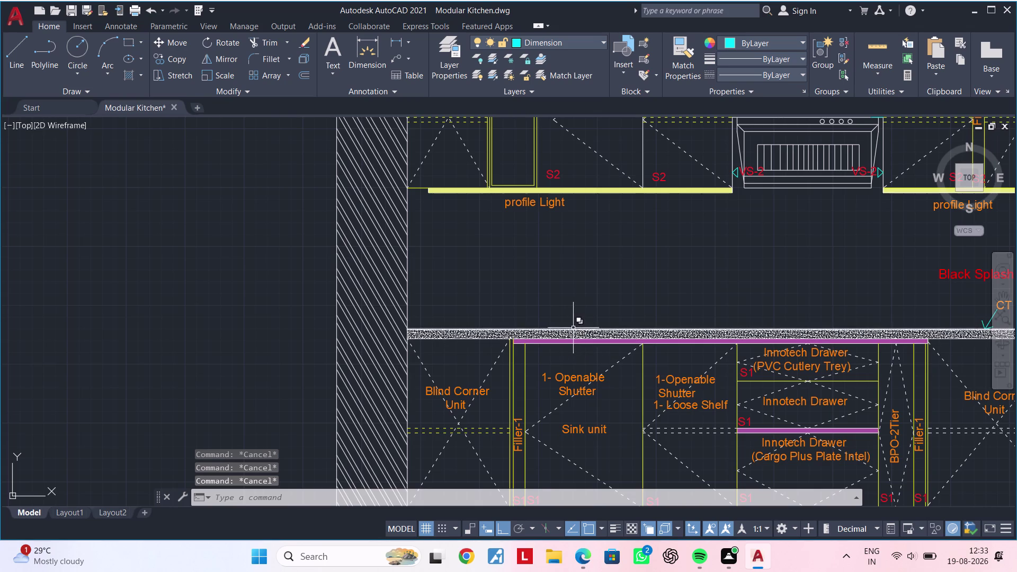
scroll(up, 3)
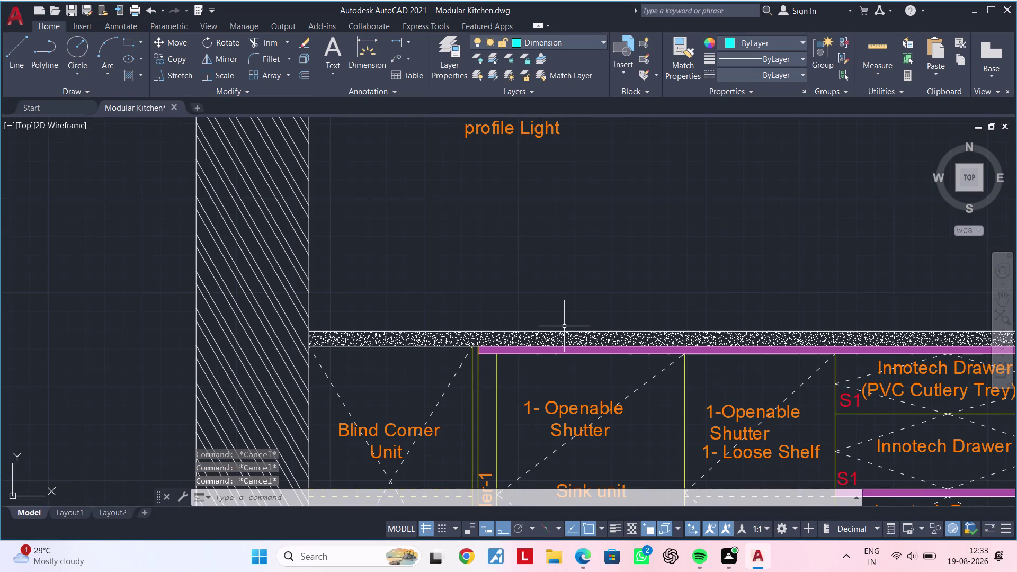
middle_drag(562, 308, 553, 290)
key(Escape)
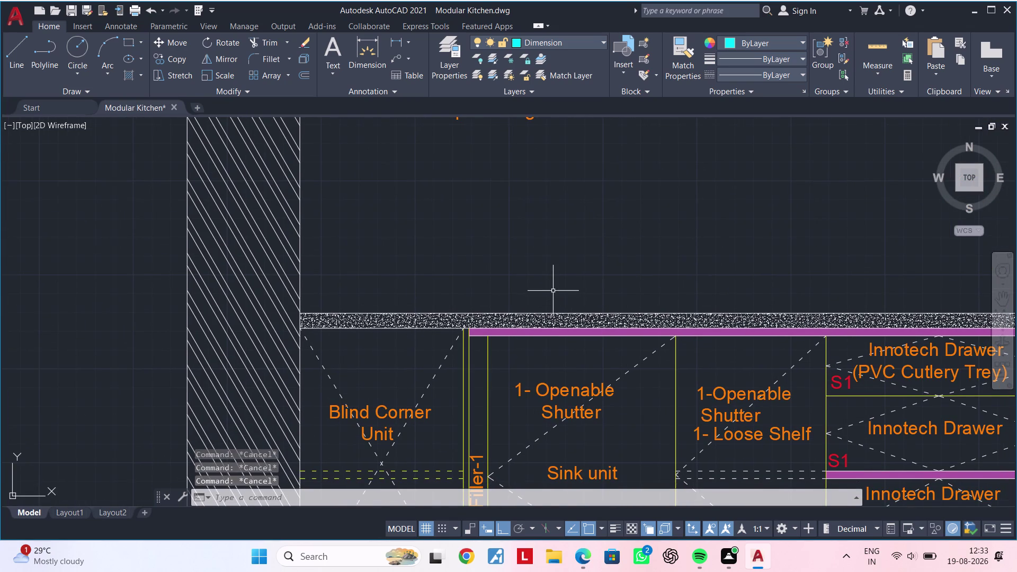
key(Escape)
key(Escape)
key(Escape)
key(Escape)
key(Escape)
key(Escape)
key(Escape)
key(Escape)
middle_drag(550, 288, 536, 290)
key(Escape)
key(Escape)
key(Escape)
text(L)
key(space)
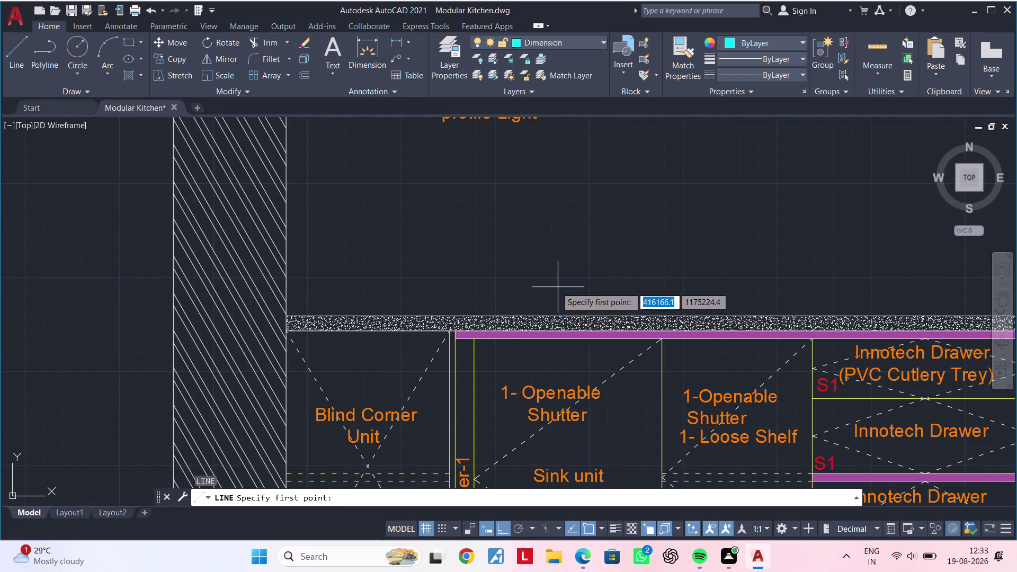
Cancel a stray line on the countertop and make layer 0 the current layer.
scroll(up, 3)
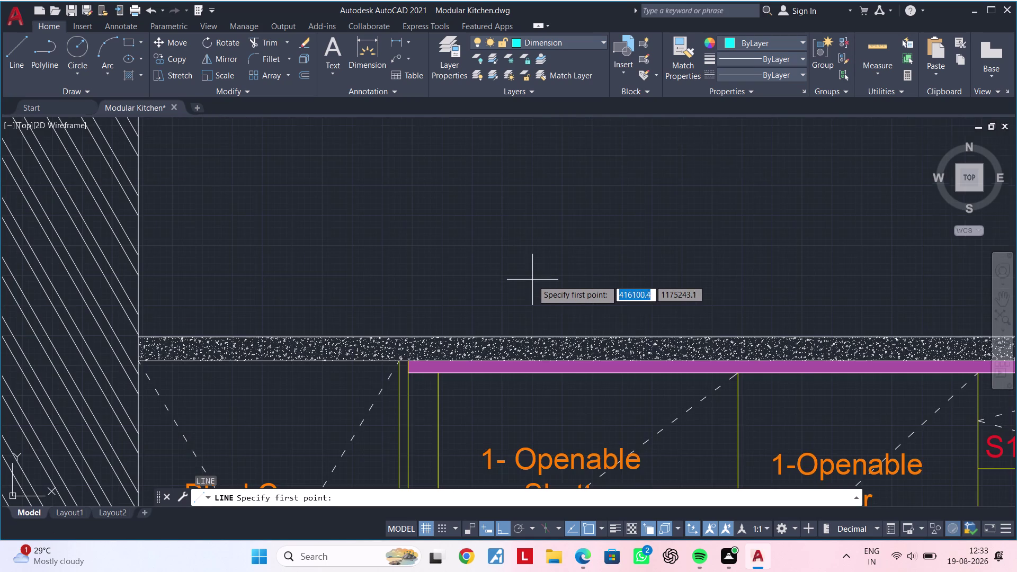
click(557, 336)
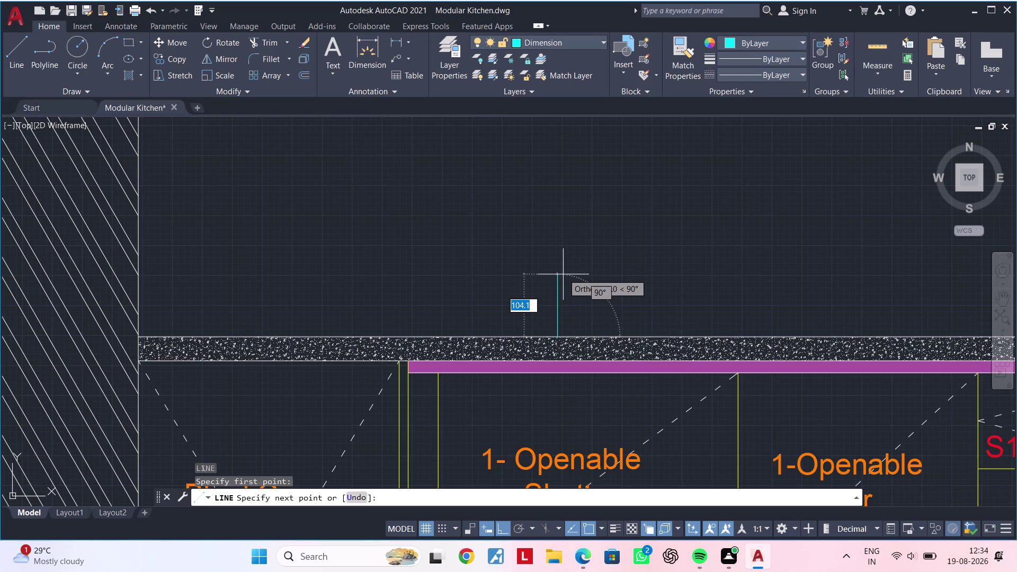
key(Escape)
key(Escape)
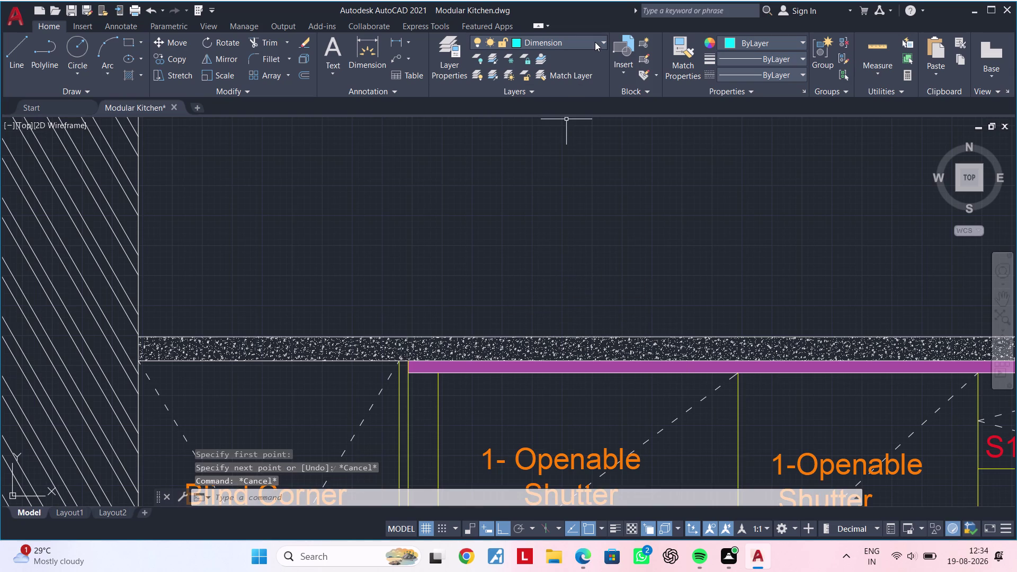
click(595, 42)
click(546, 55)
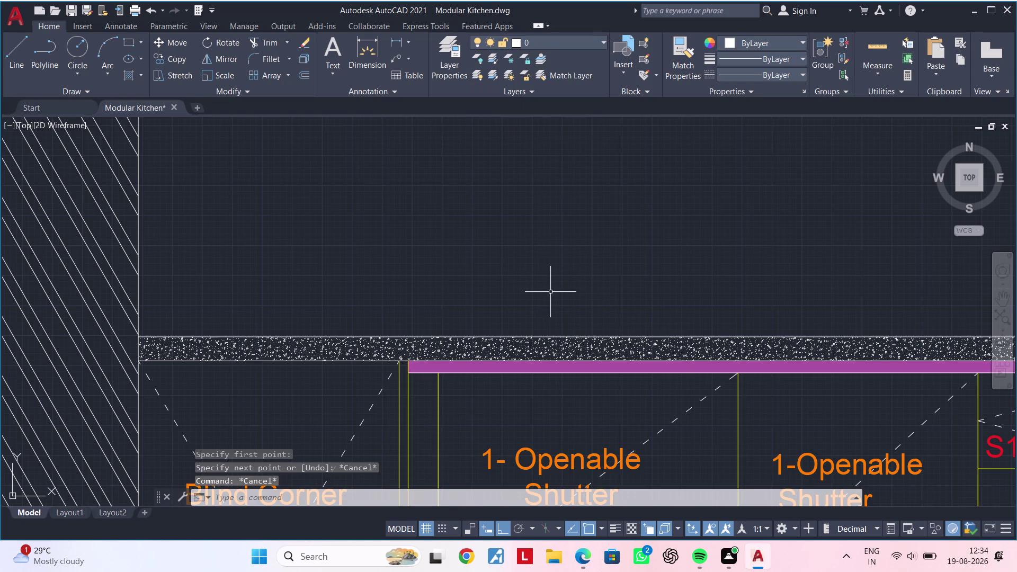
Start a line on the countertop's top edge, abandon it, and pan over the countertop.
text(L)
key(space)
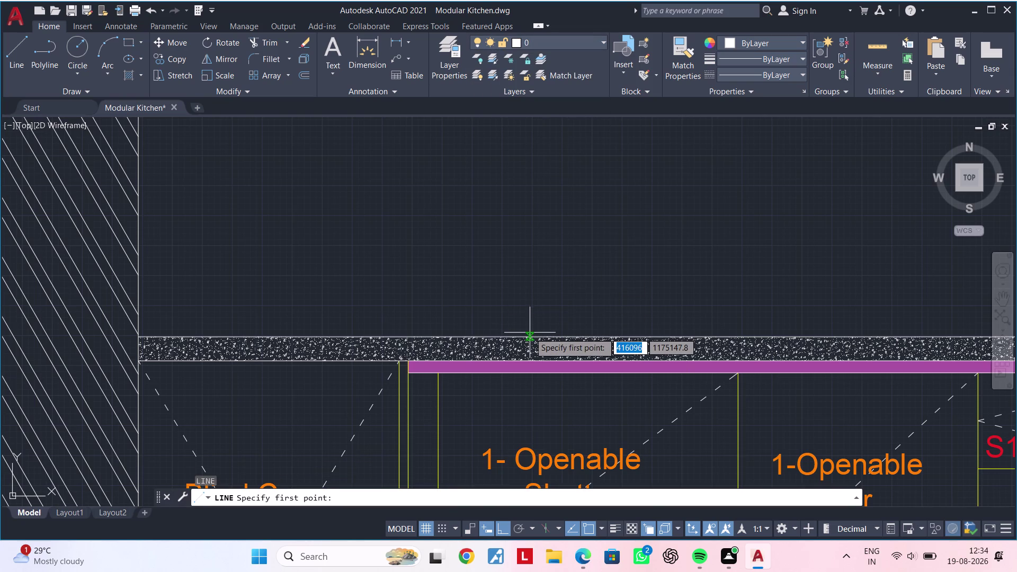
scroll(up, 3)
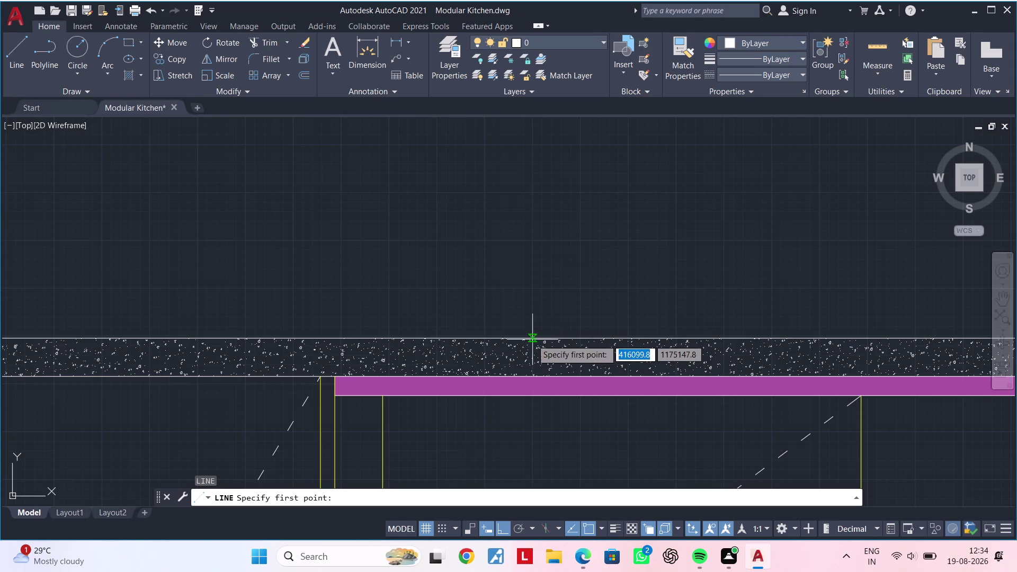
click(531, 339)
scroll(down, 3)
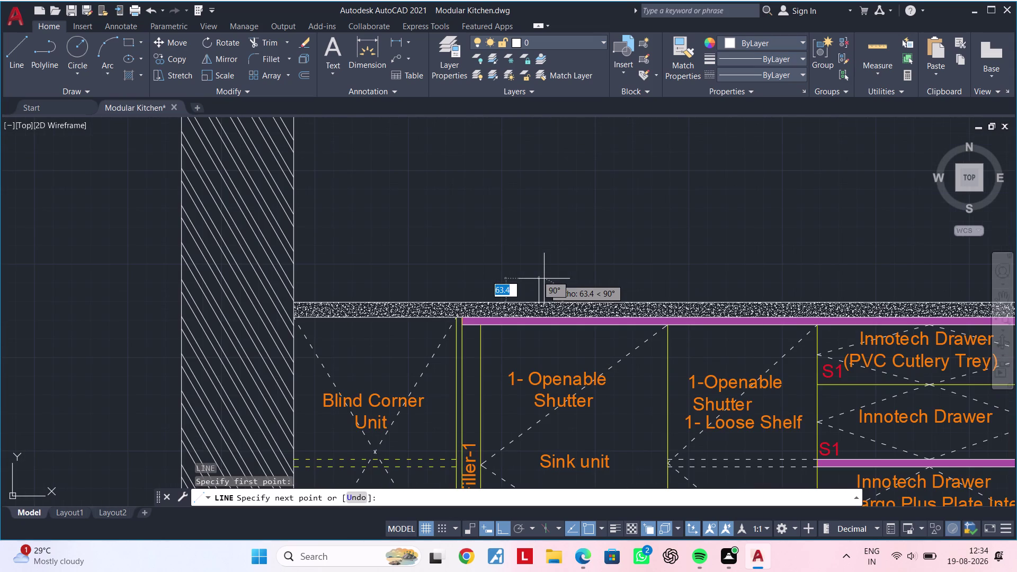
key(Escape)
key(Escape)
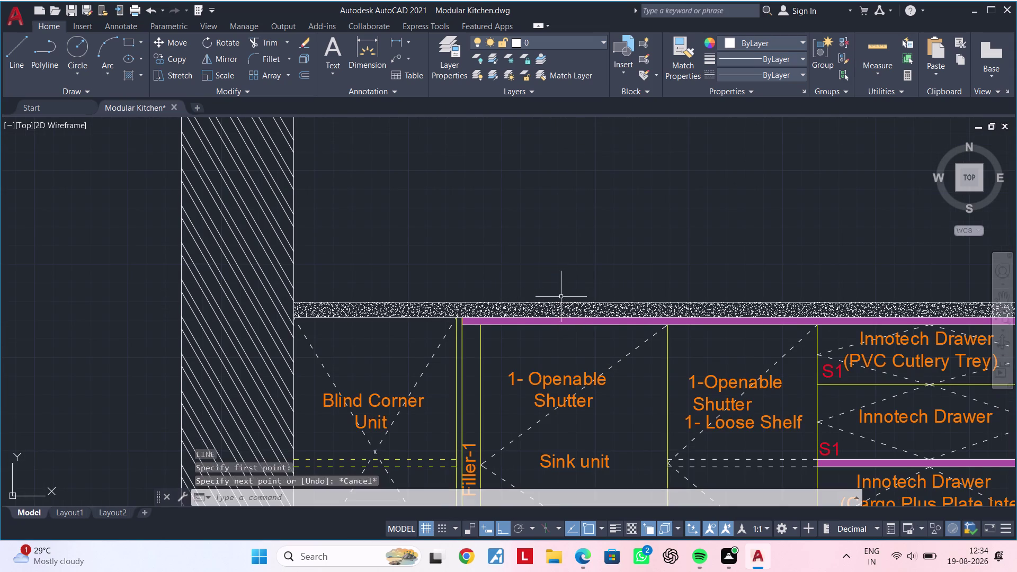
middle_drag(561, 296, 527, 297)
key(Escape)
key(Escape)
key(Escape)
key(Escape)
Draw the small rectangular tap base with RECTANG on the countertop's top edge.
text(RE)
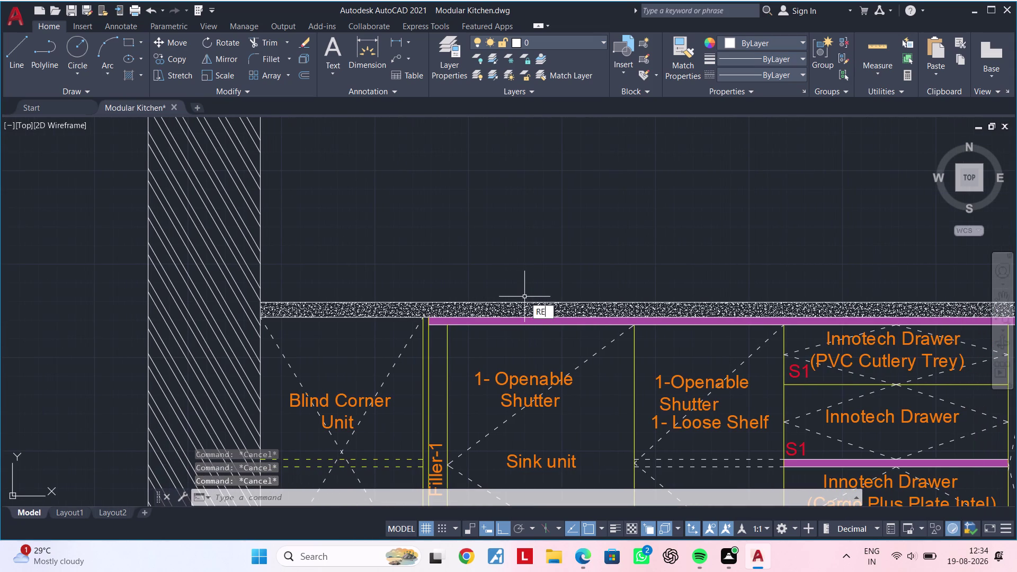
text(C)
scroll(up, 3)
key(space)
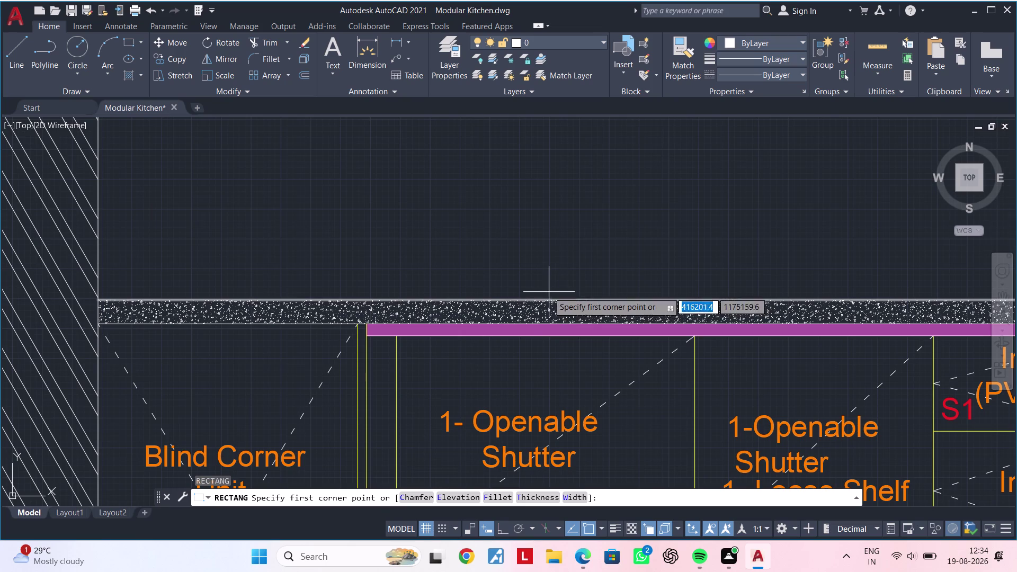
click(518, 299)
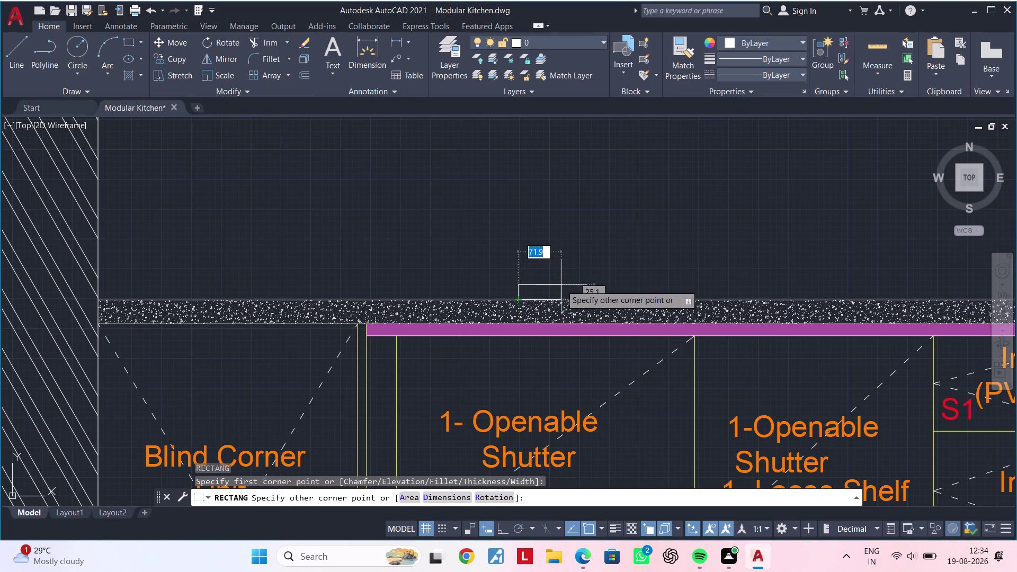
scroll(up, 3)
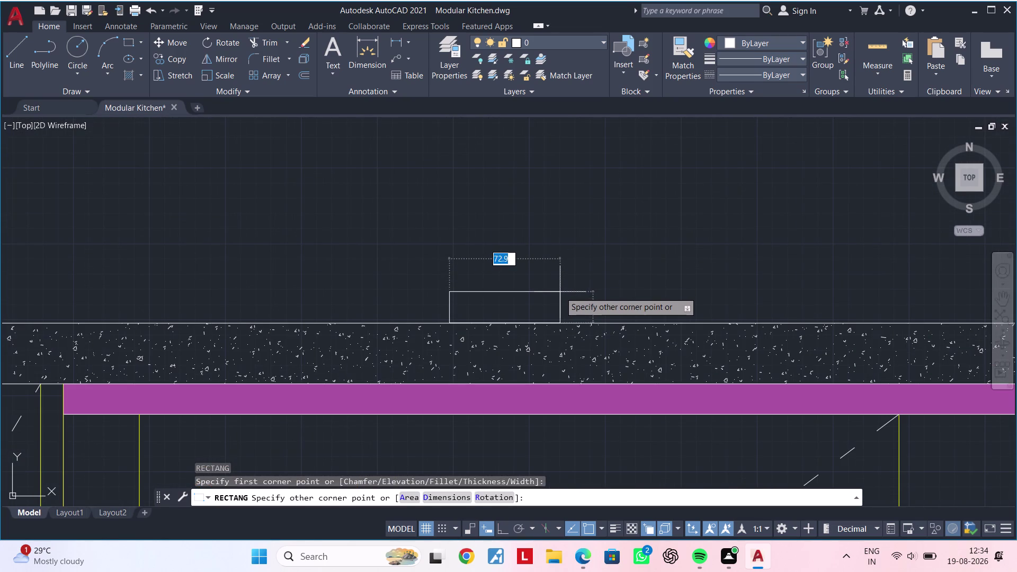
click(560, 298)
key(Escape)
Pan and zoom the view to center on the new tap base.
scroll(down, 3)
middle_drag(564, 298, 586, 264)
key(Escape)
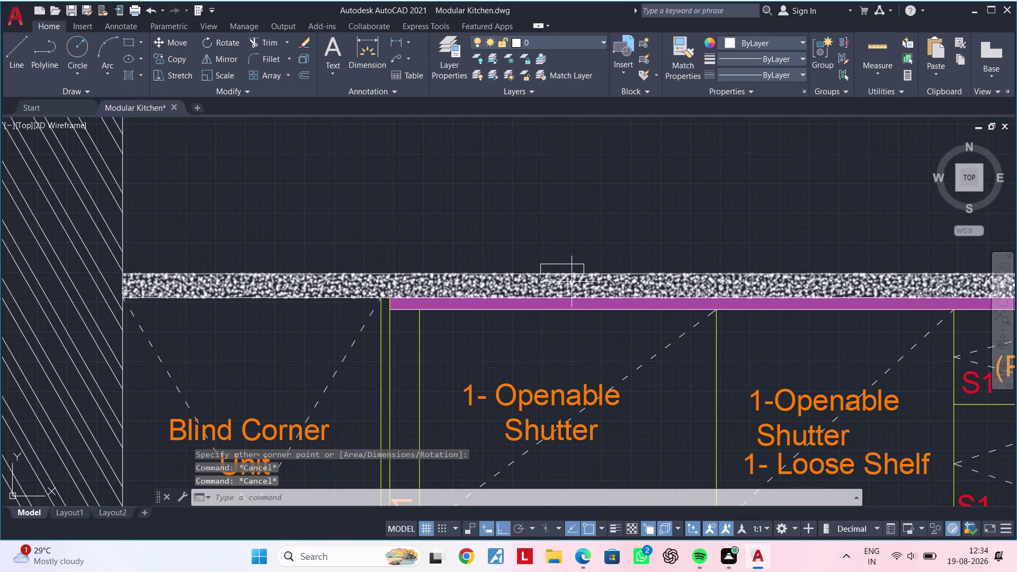
middle_drag(570, 289, 516, 323)
scroll(up, 3)
key(Escape)
key(Escape)
key(Escape)
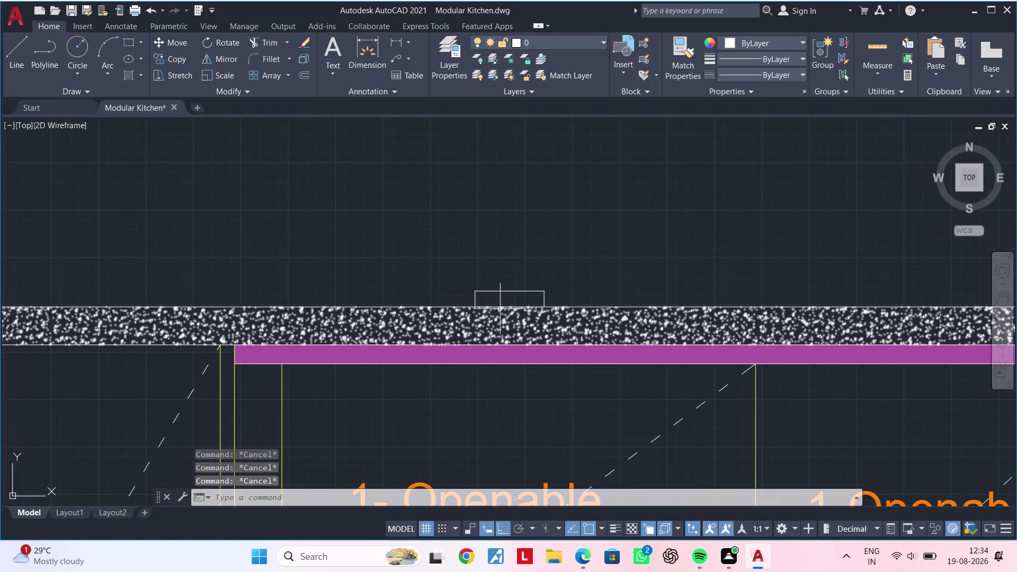
scroll(up, 3)
middle_drag(505, 293, 536, 271)
key(Escape)
key(Escape)
key(Escape)
key(Escape)
key(Escape)
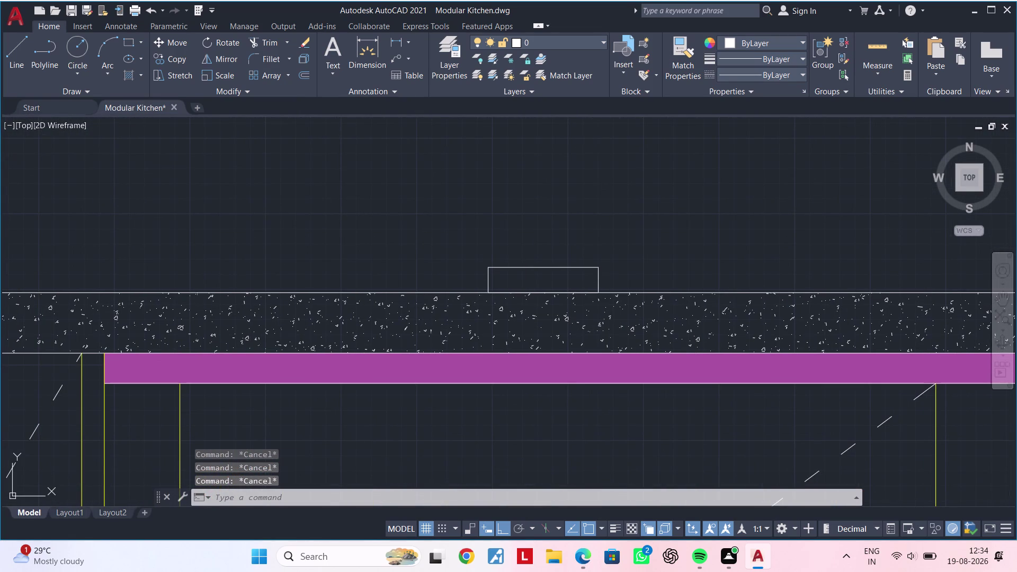
key(Escape)
key(l)
key(space)
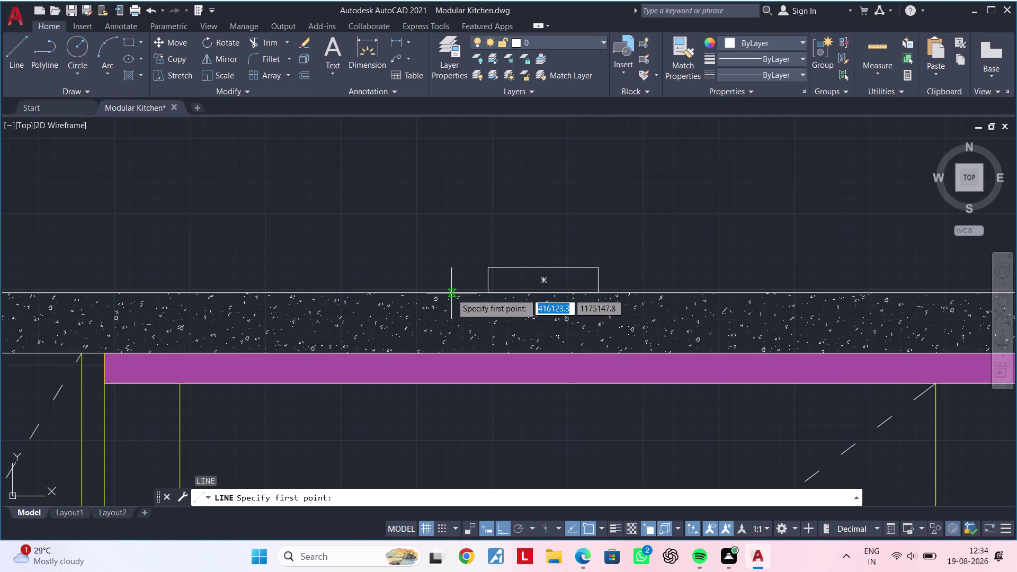
Draw the spout's upright line from the countertop with a leftward horizontal arm.
click(449, 294)
click(454, 226)
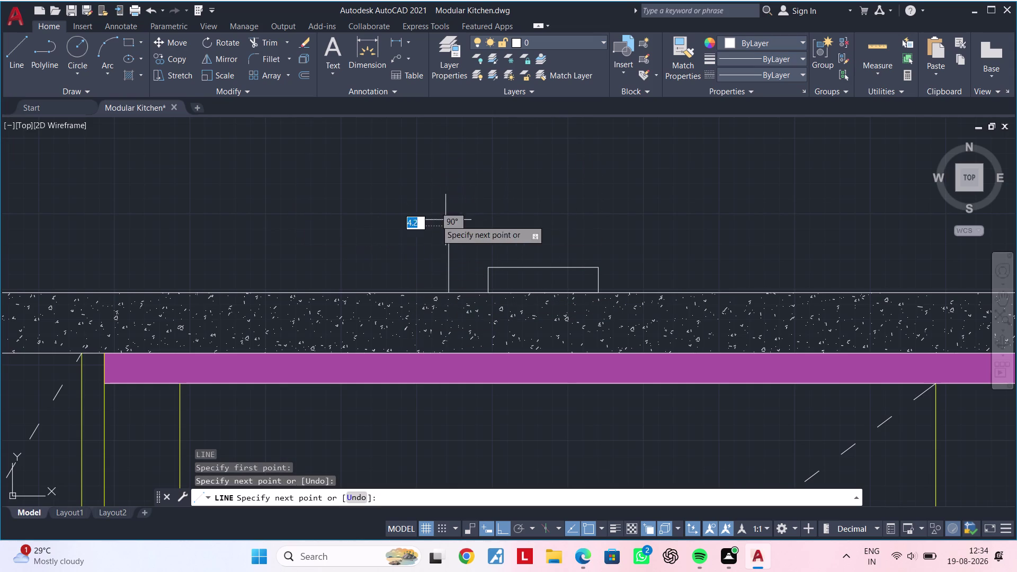
click(396, 226)
key(Escape)
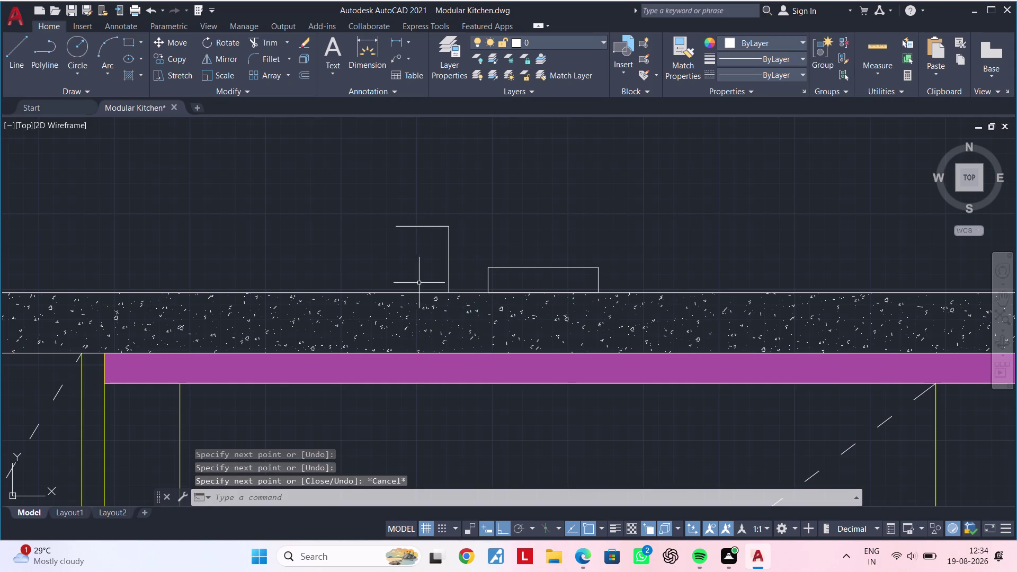
key(Escape)
key(Escape)
Recenter the view on the spout outline, then abandon a new line.
middle_drag(429, 289, 584, 255)
middle_drag(577, 221, 546, 238)
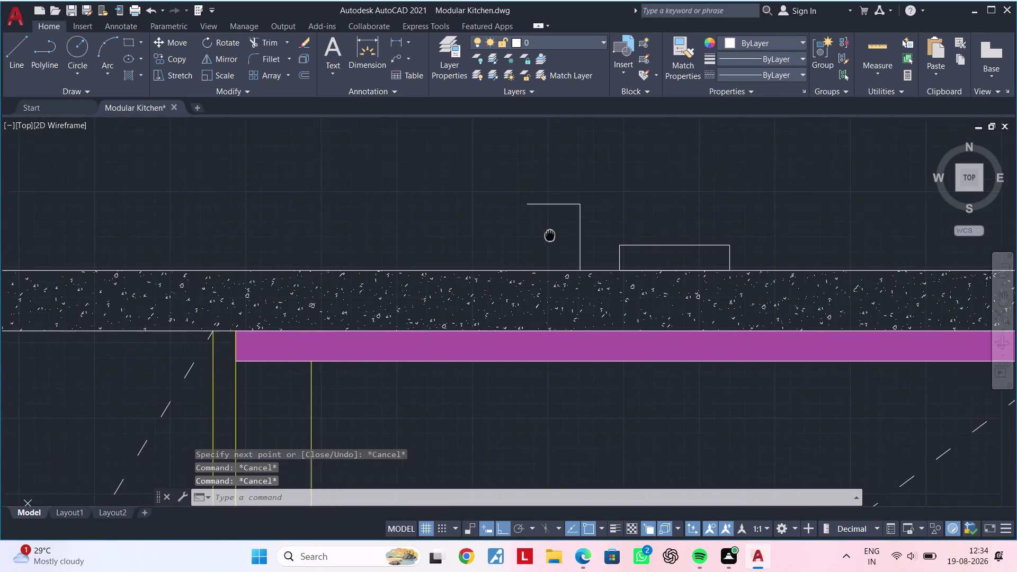
middle_drag(546, 238, 493, 264)
key(Escape)
key(Escape)
key(Escape)
key(Escape)
key(Escape)
key(Escape)
key(Escape)
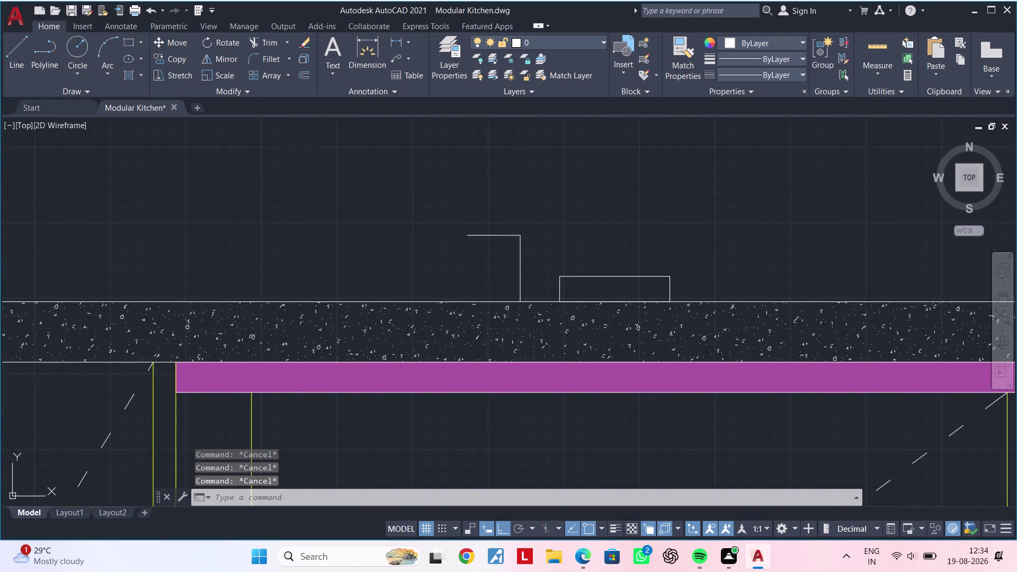
text(L)
key(space)
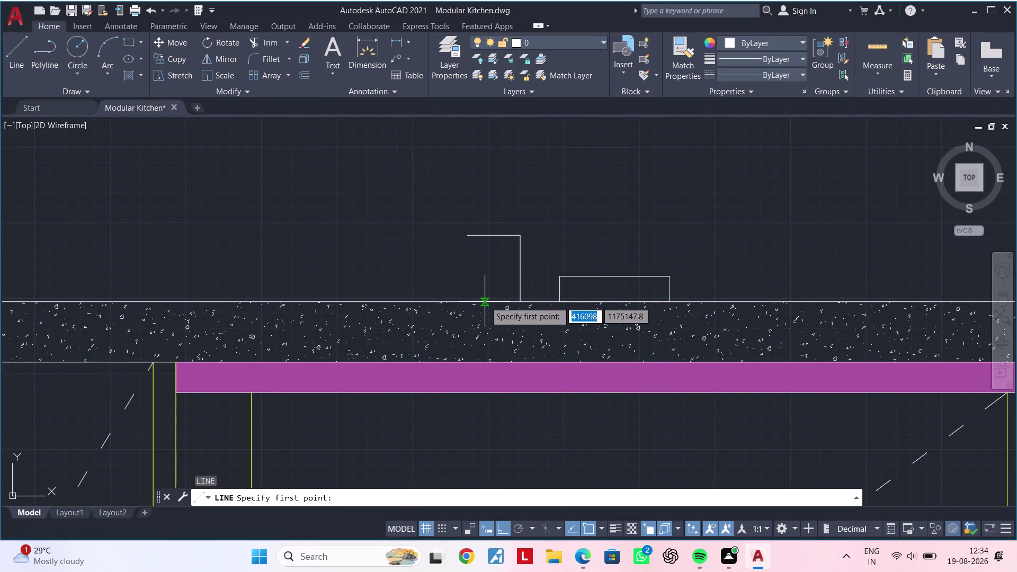
key(Escape)
key(Escape)
key(Escape)
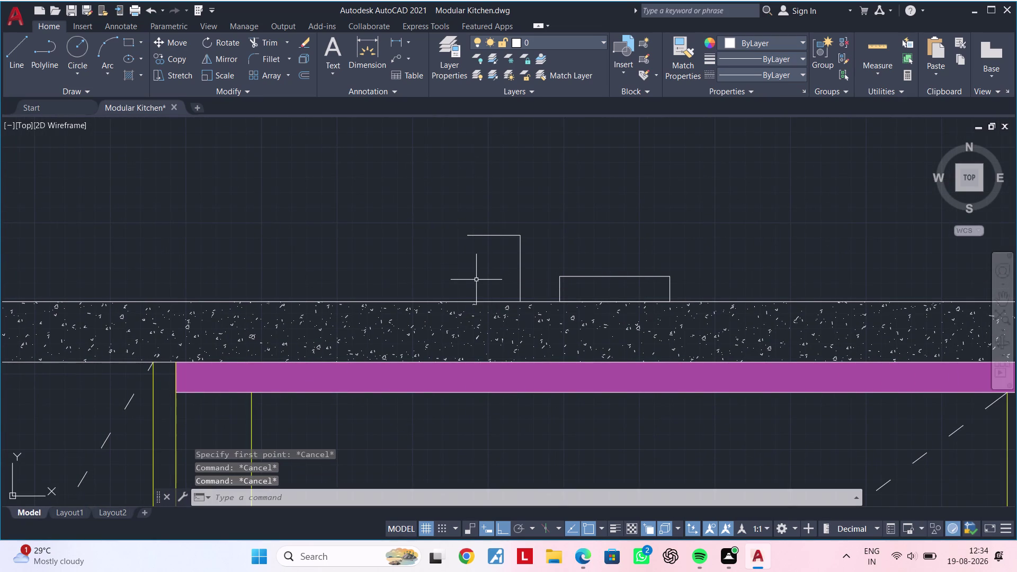
Attempt to fillet the spout's horizontal arm, then cancel.
text(F)
key(space)
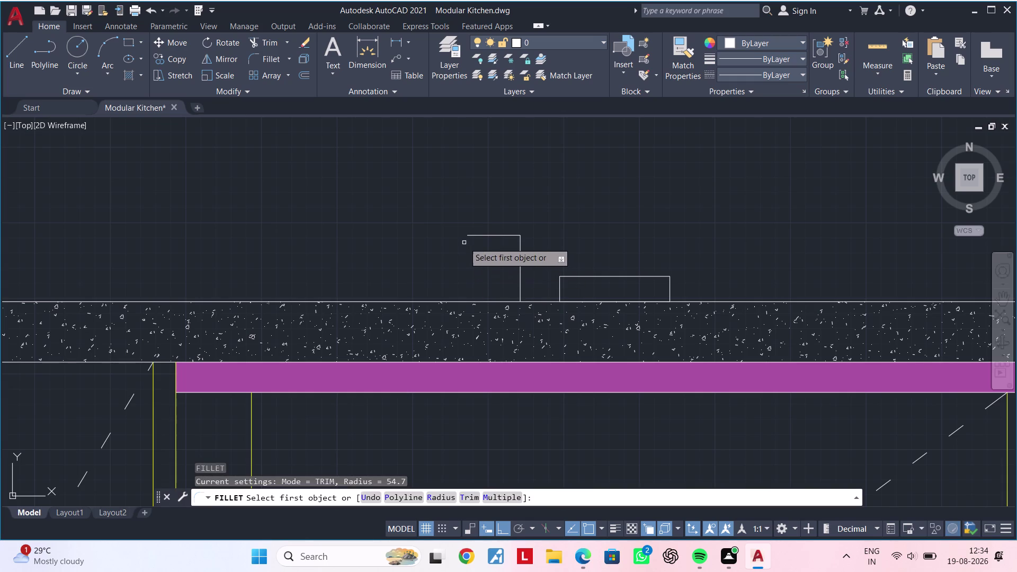
click(468, 236)
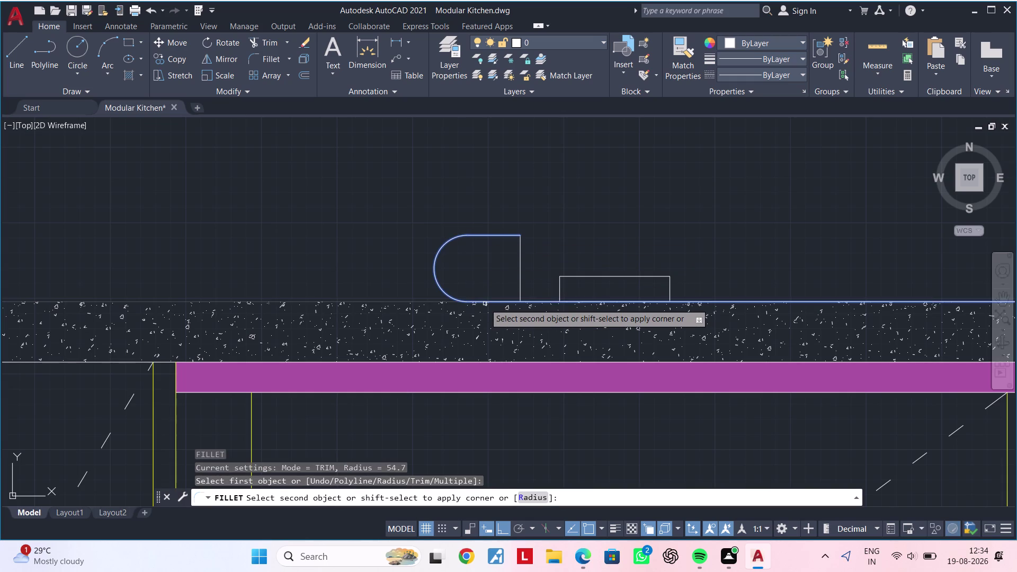
key(Escape)
key(Escape)
key(Escape)
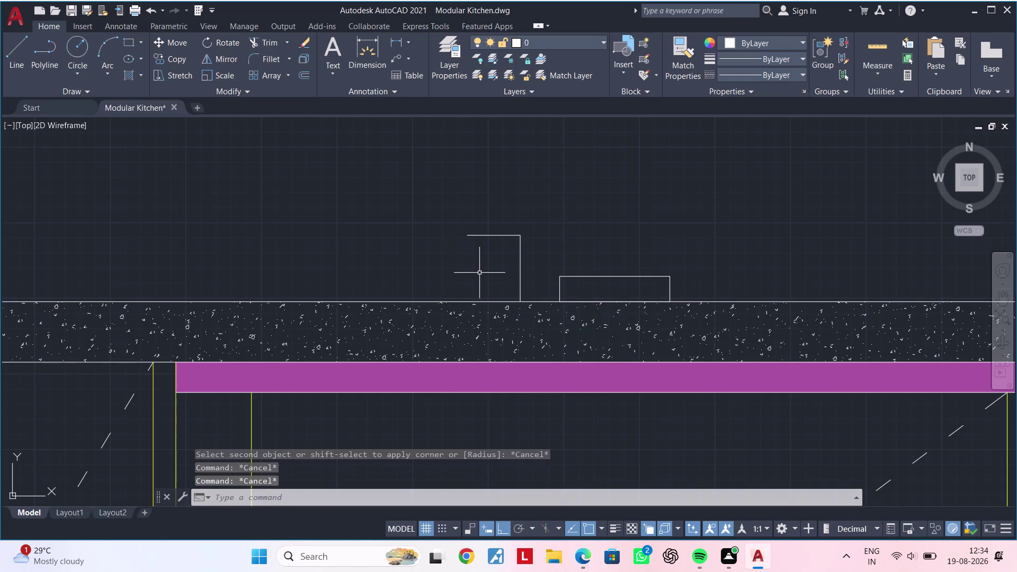
Draw a short upright stub rising from the countertop beside the spout.
key(l)
key(space)
click(490, 301)
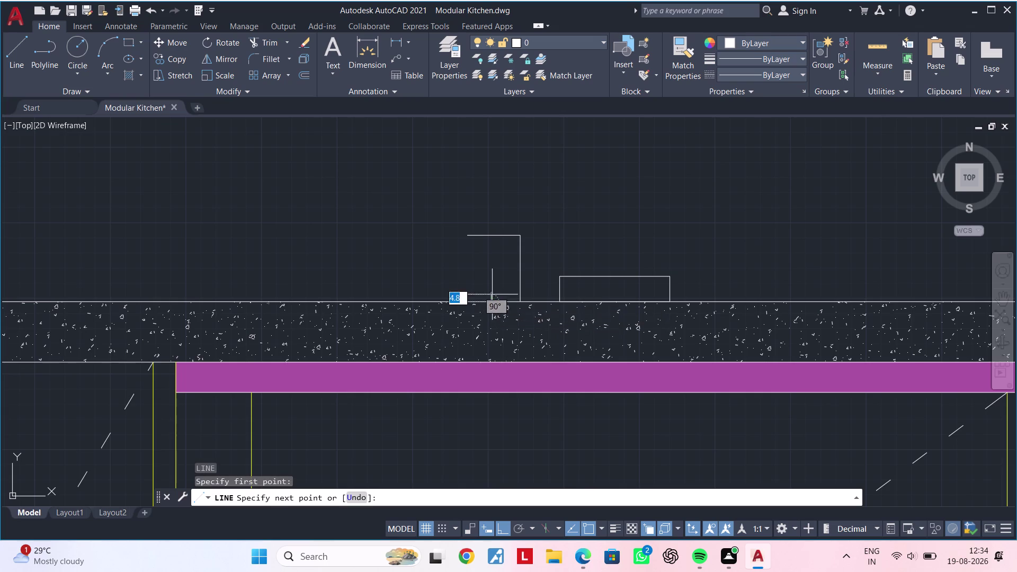
click(492, 283)
key(Escape)
key(Escape)
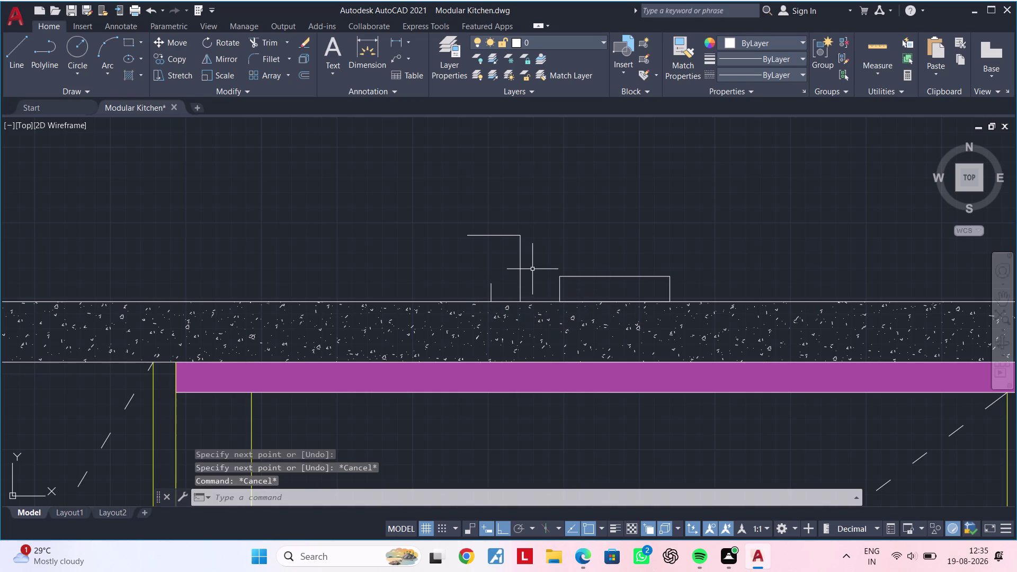
Try twice to fillet the corner between the stub and spout arm, without success.
key(f)
key(space)
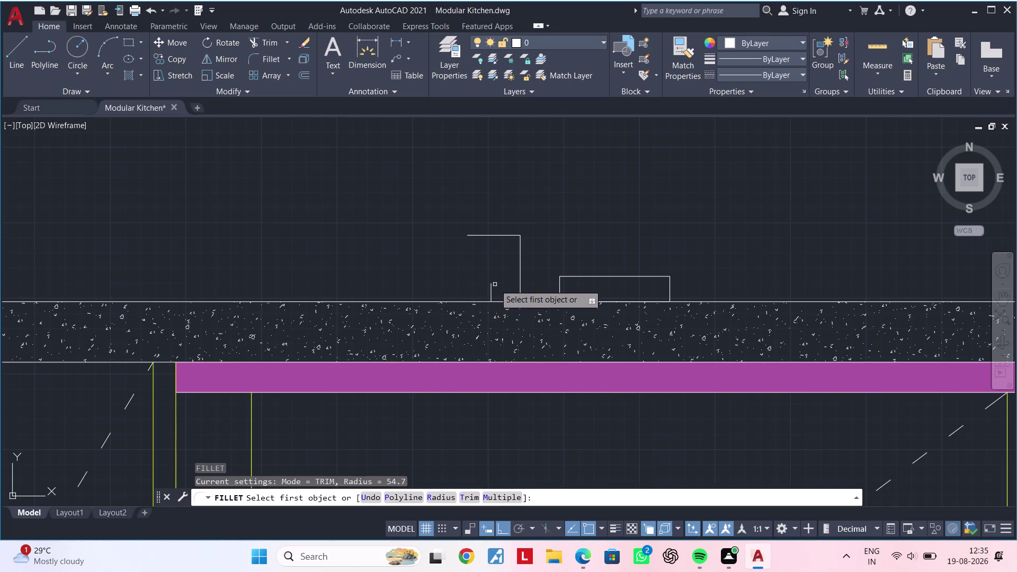
click(493, 284)
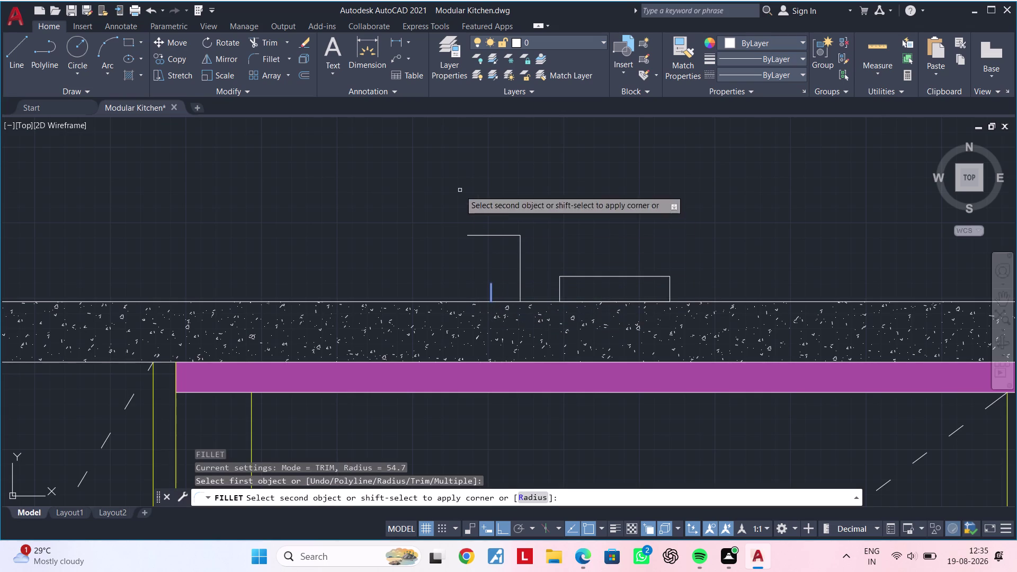
click(470, 235)
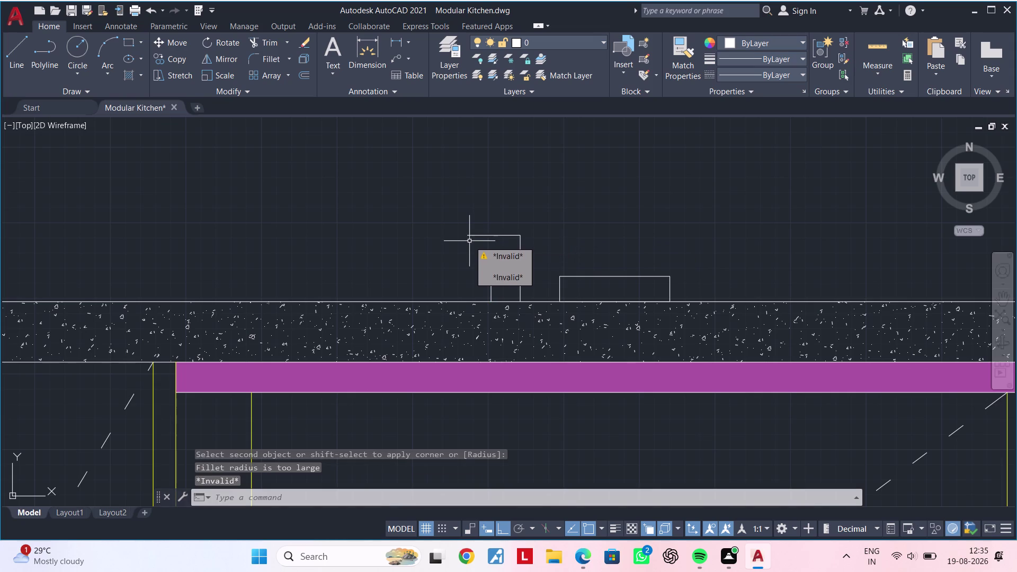
key(Escape)
key(Escape)
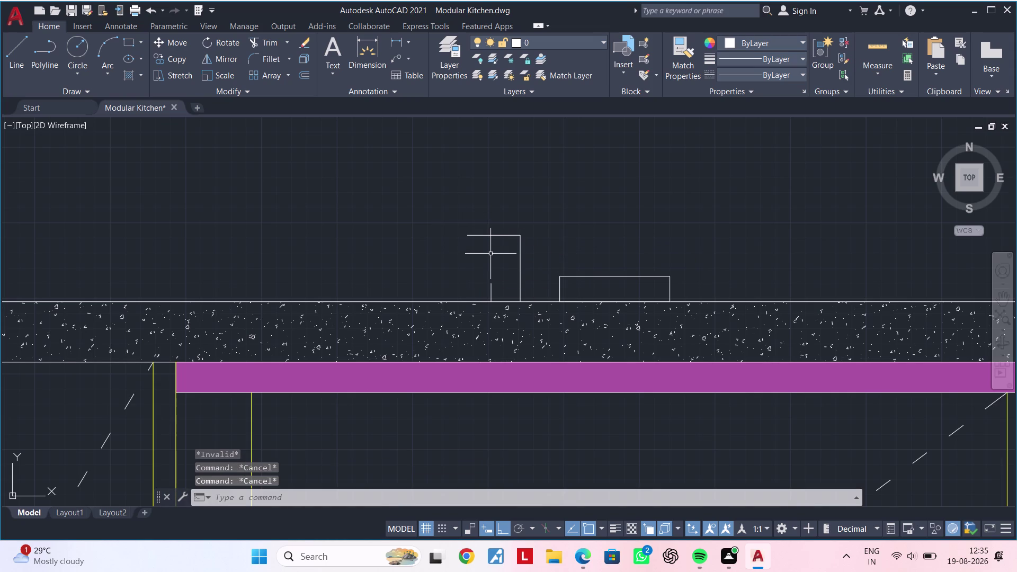
key(f)
key(space)
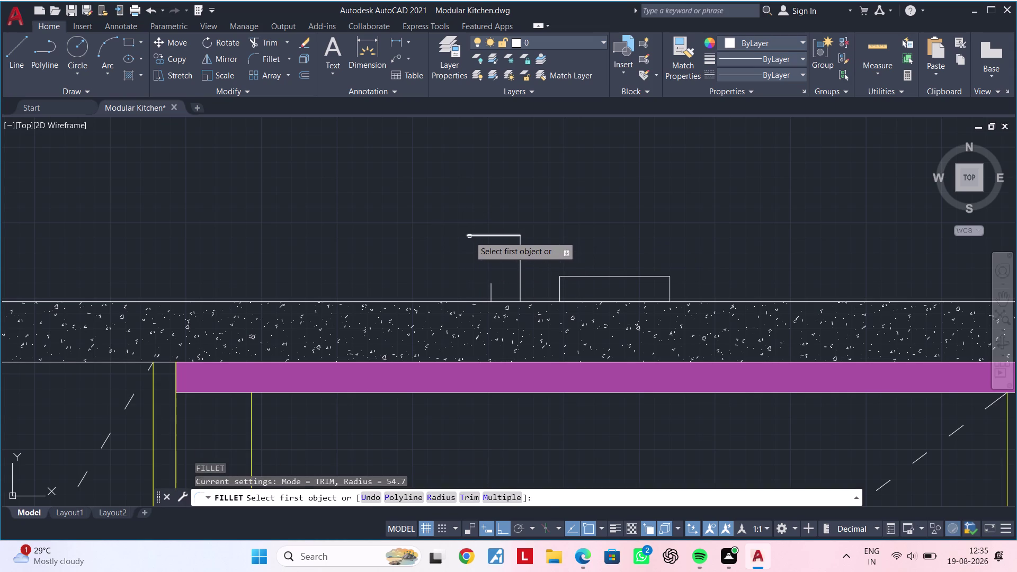
click(469, 236)
click(489, 284)
key(Escape)
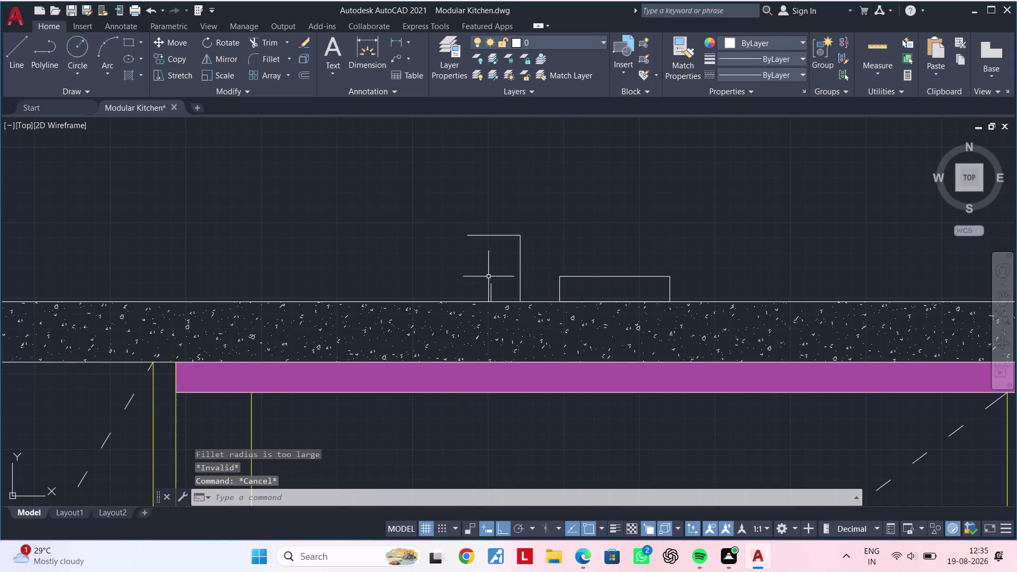
key(Escape)
key(Escape)
Start a circle centred near the top of the spout's stub.
text(C)
key(space)
click(493, 282)
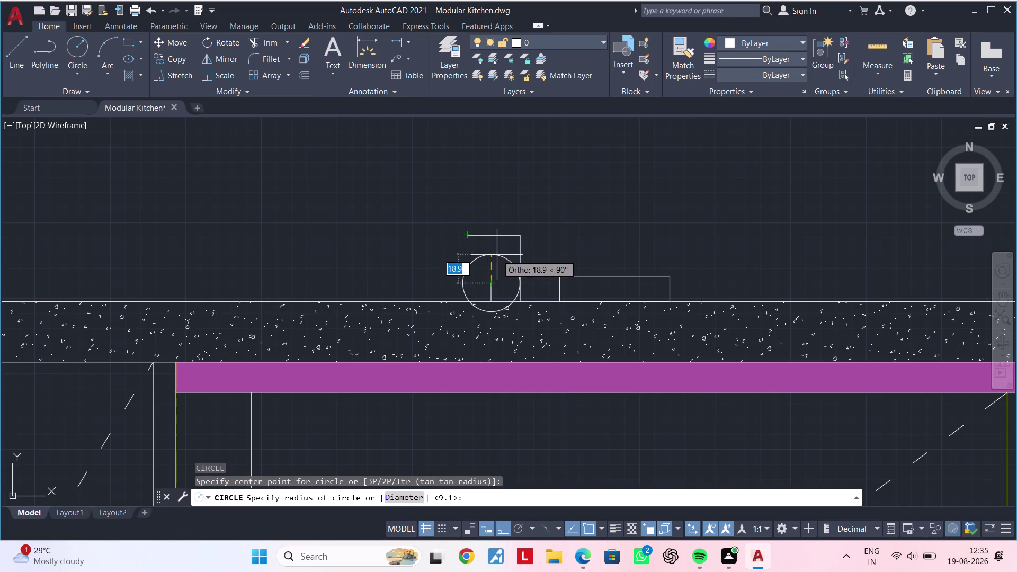
key(Escape)
key(space)
click(519, 299)
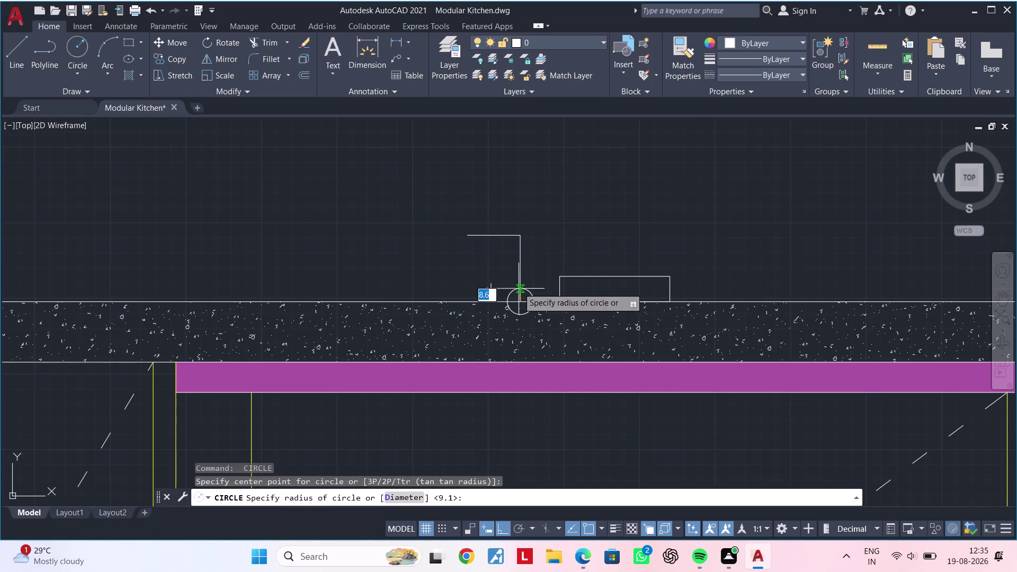
key(Escape)
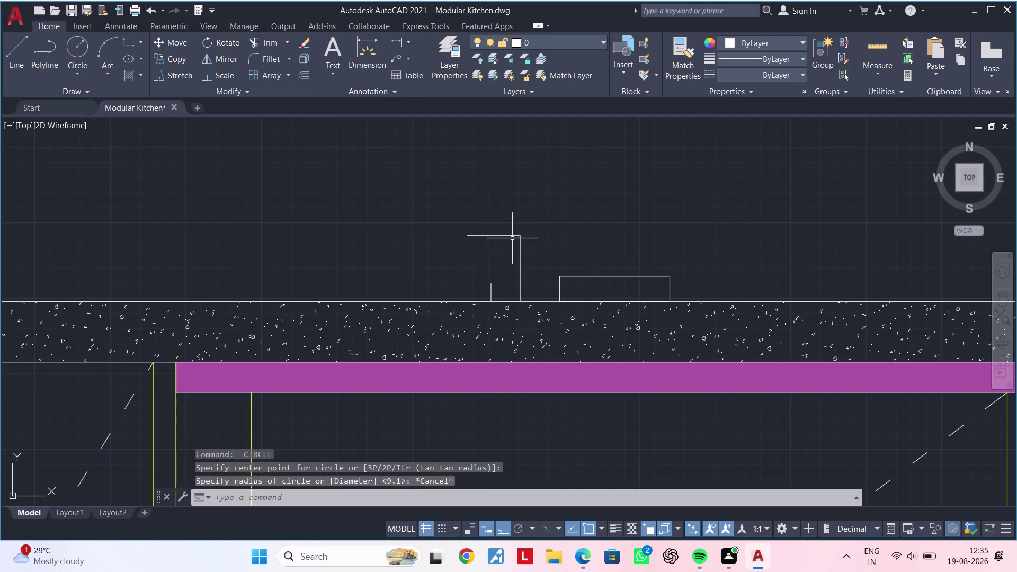
key(Escape)
key(Escape)
key(Escape)
key(c)
key(space)
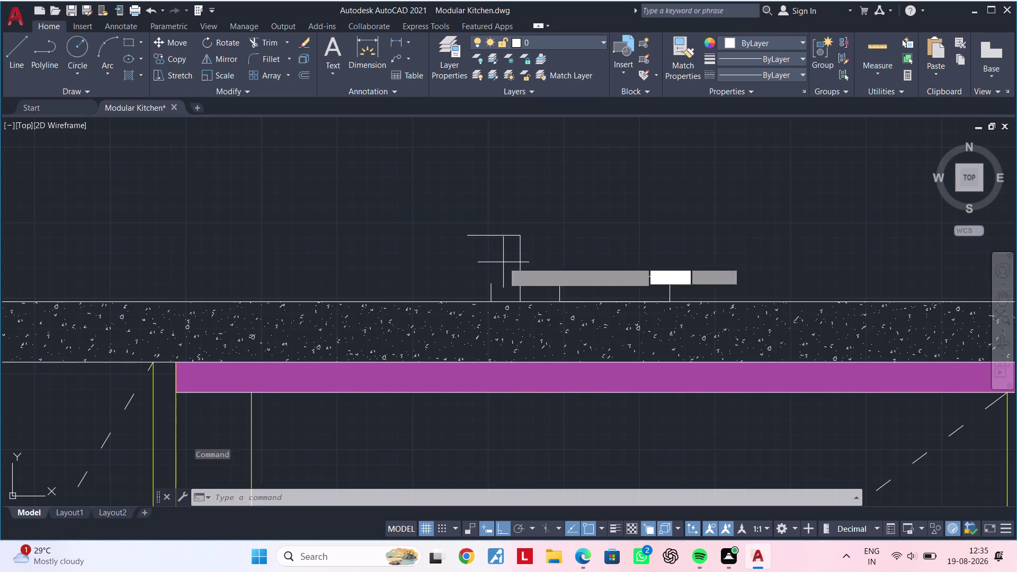
key(Escape)
key(Escape)
key(Escape)
key(Escape)
text(C)
key(space)
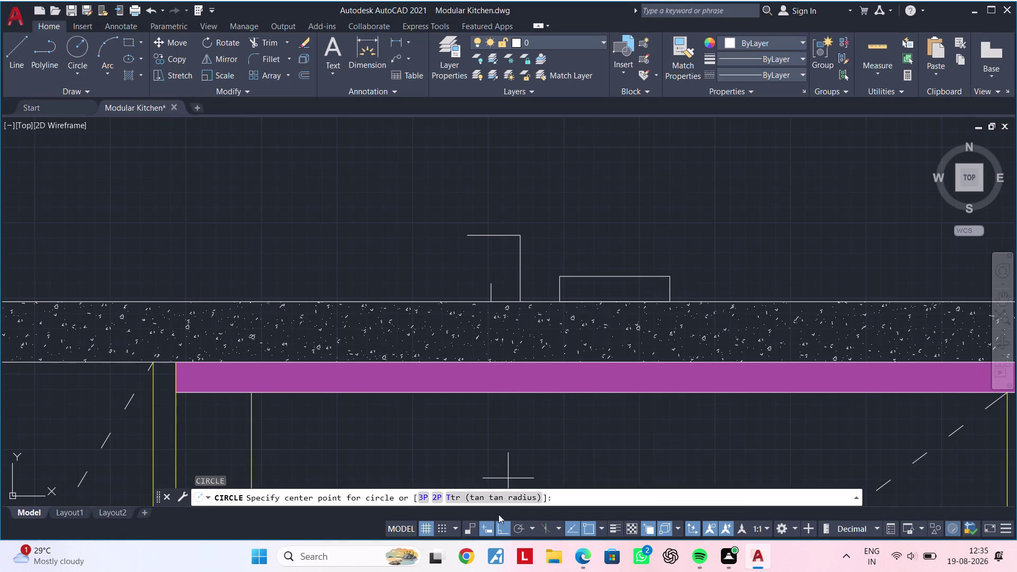
click(487, 500)
click(491, 285)
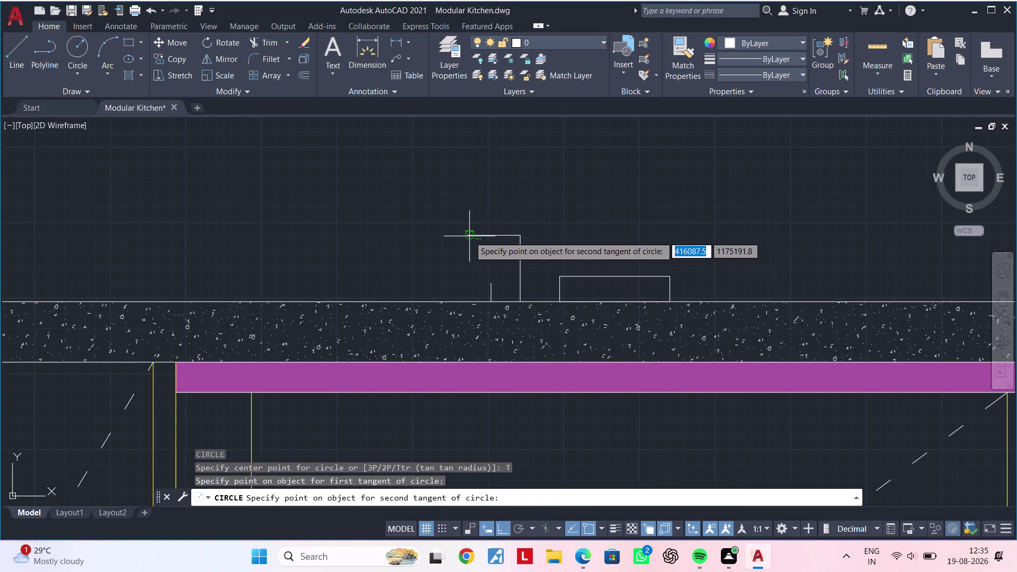
click(469, 236)
click(488, 283)
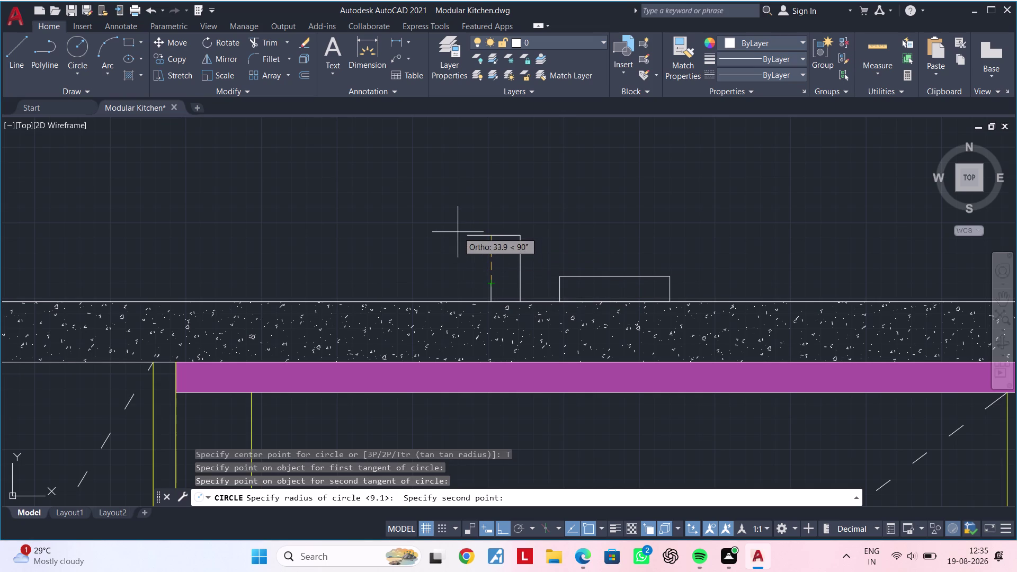
click(463, 235)
key(Escape)
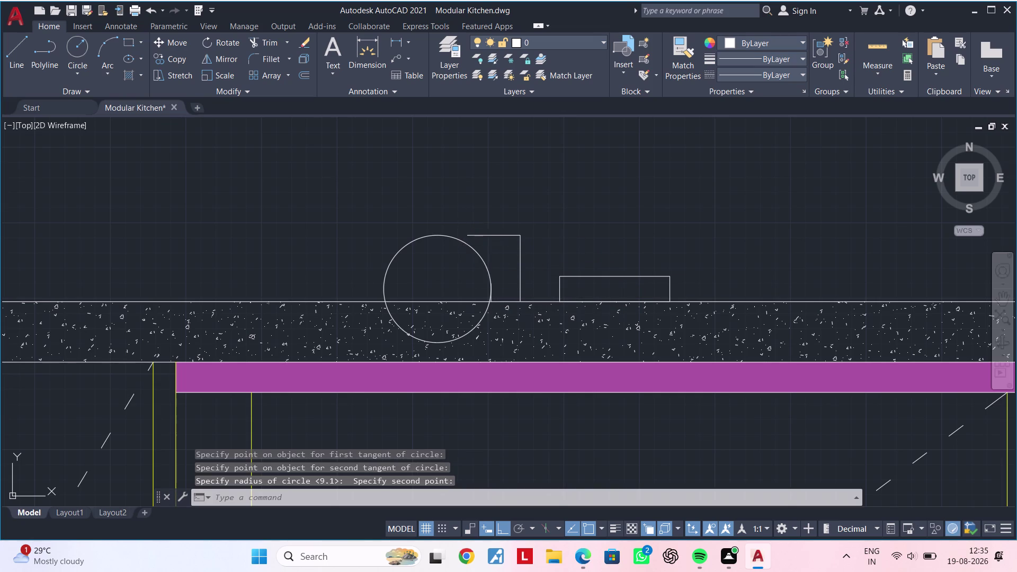
key(Escape)
key(Escape)
middle_drag(491, 262, 499, 253)
key(Escape)
key(Escape)
key(Escape)
key(Escape)
key(Escape)
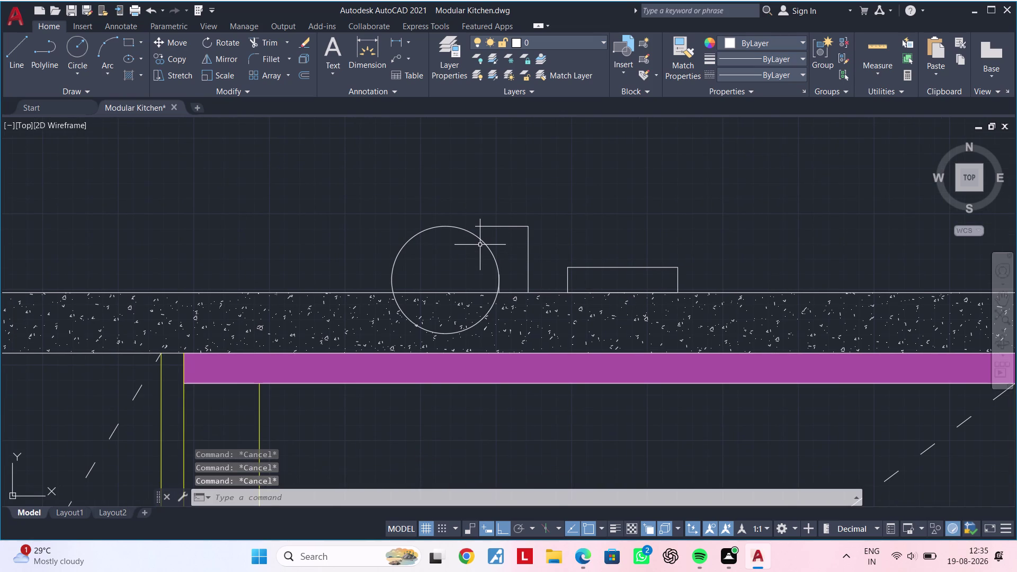
key(e)
key(x)
key(space)
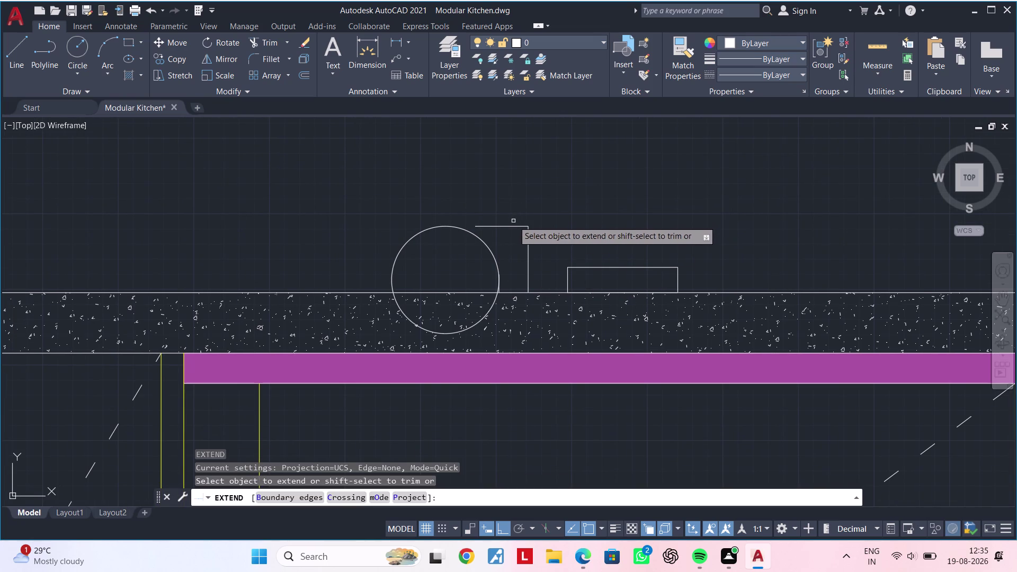
click(491, 226)
key(Escape)
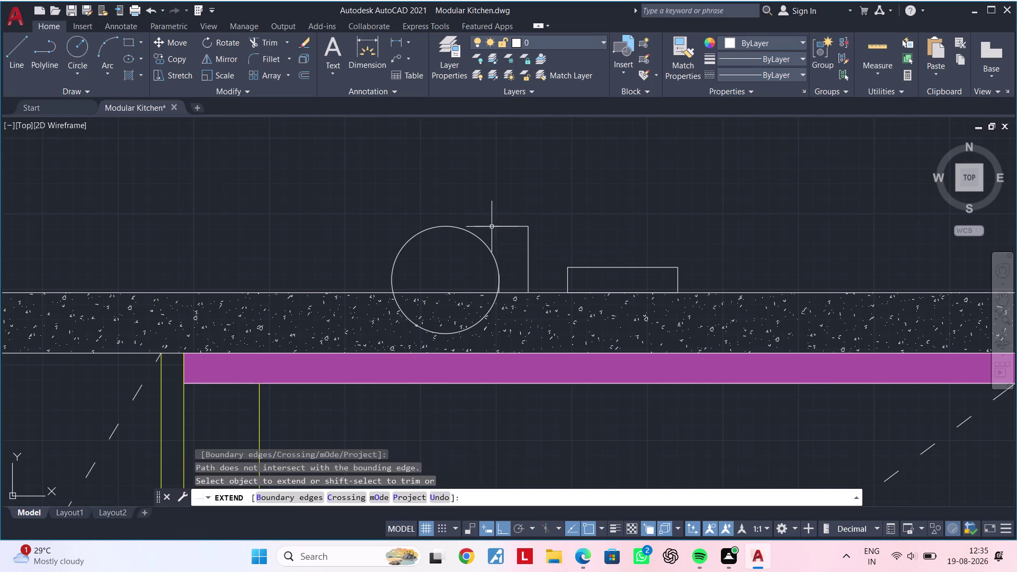
key(Escape)
key(Escape)
key(Escape)
text(E)
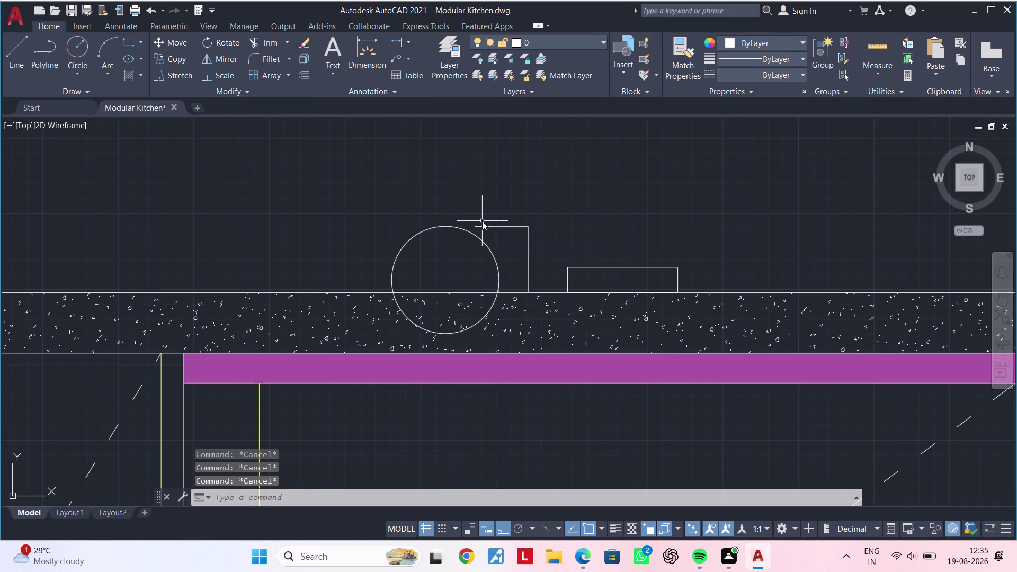
text(X)
key(space)
triple_click(481, 226)
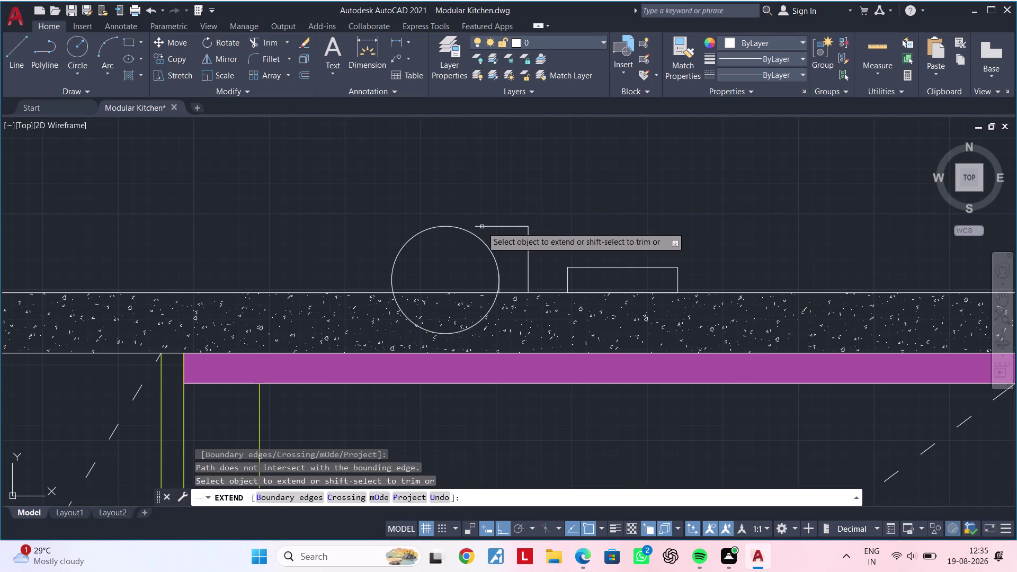
key(Escape)
key(Escape)
scroll(up, 3)
key(Escape)
key(Escape)
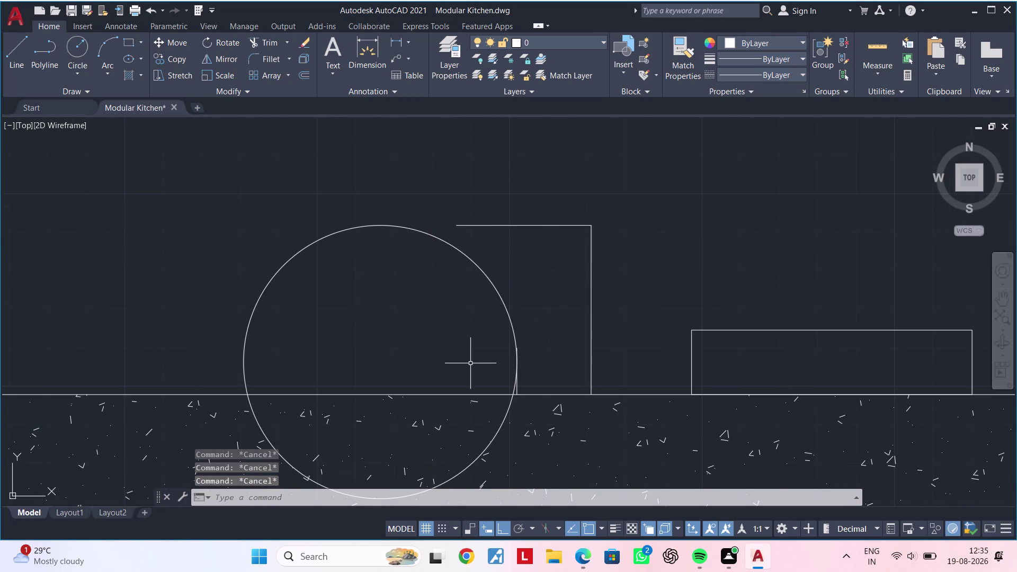
key(t)
key(r)
key(space)
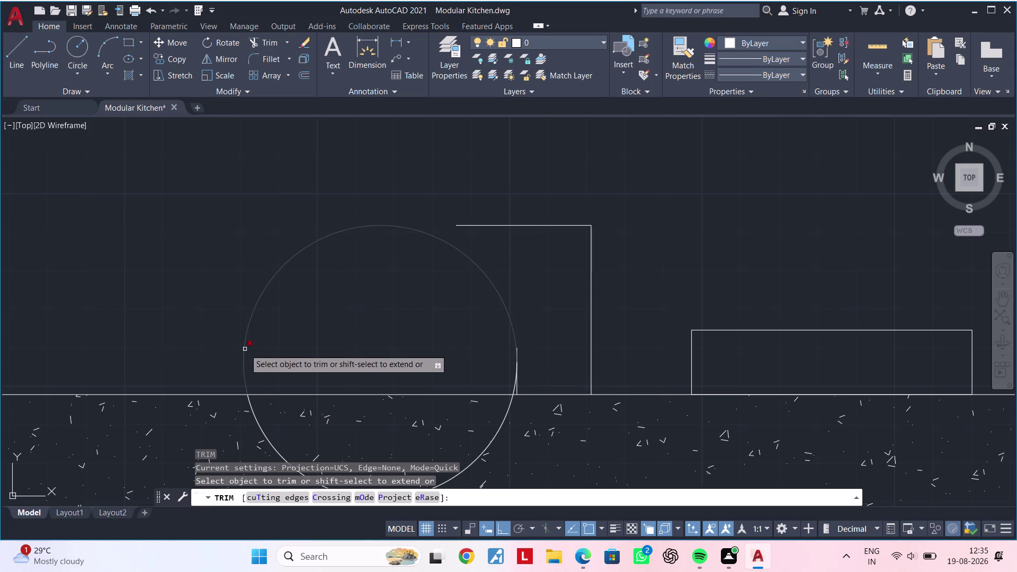
Grip-stretch the tap's top line so its left end meets the circle.
key(Escape)
key(Escape)
key(Escape)
key(Escape)
key(Escape)
key(Escape)
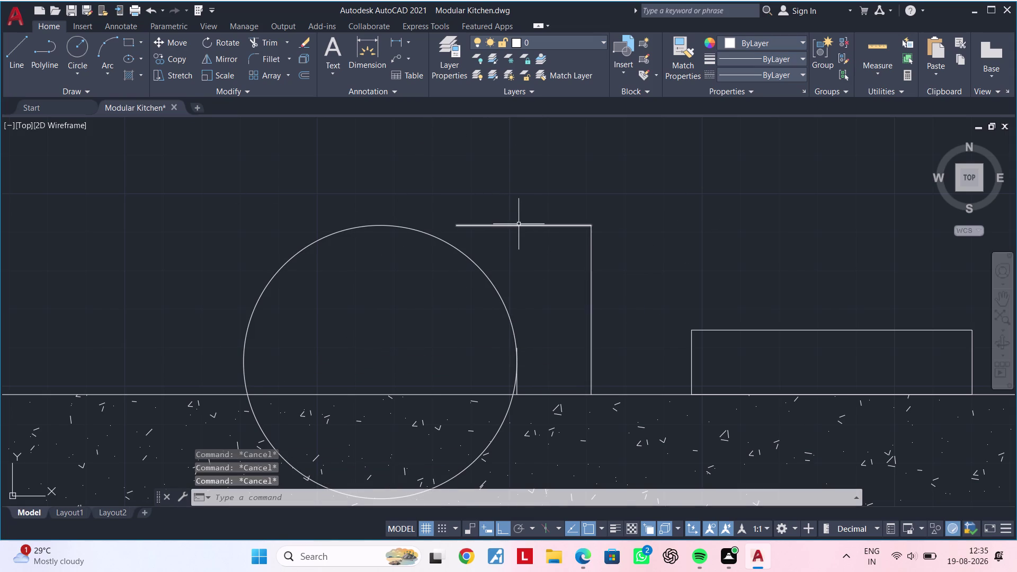
click(519, 225)
click(457, 225)
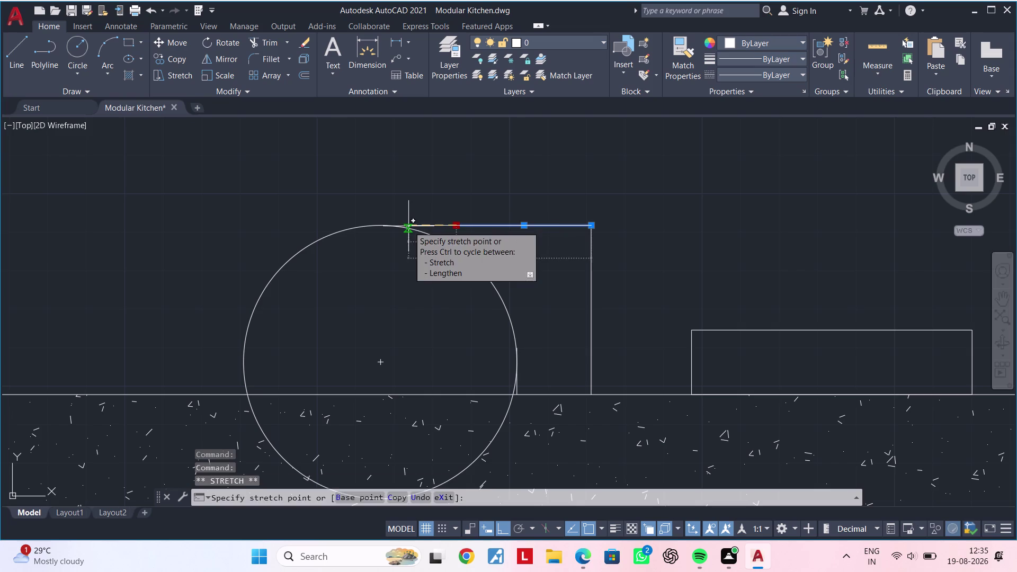
click(409, 226)
key(Escape)
scroll(down, 3)
middle_drag(508, 246, 516, 218)
Trim off the circle's left part and the arc pieces near the countertop edge.
key(Escape)
key(Escape)
text(T)
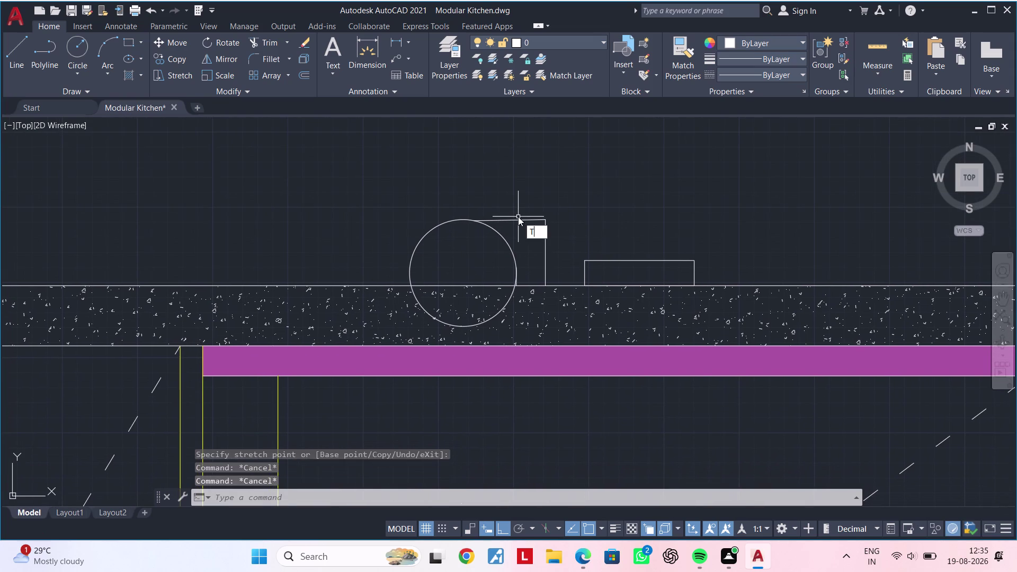
text(R)
key(Escape)
key(Escape)
key(Escape)
text(TR)
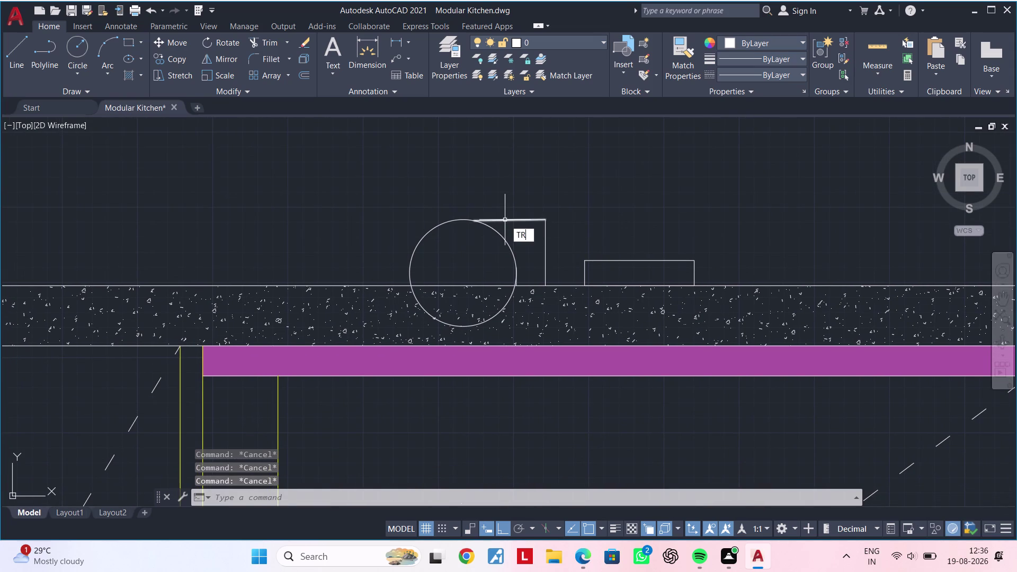
key(space)
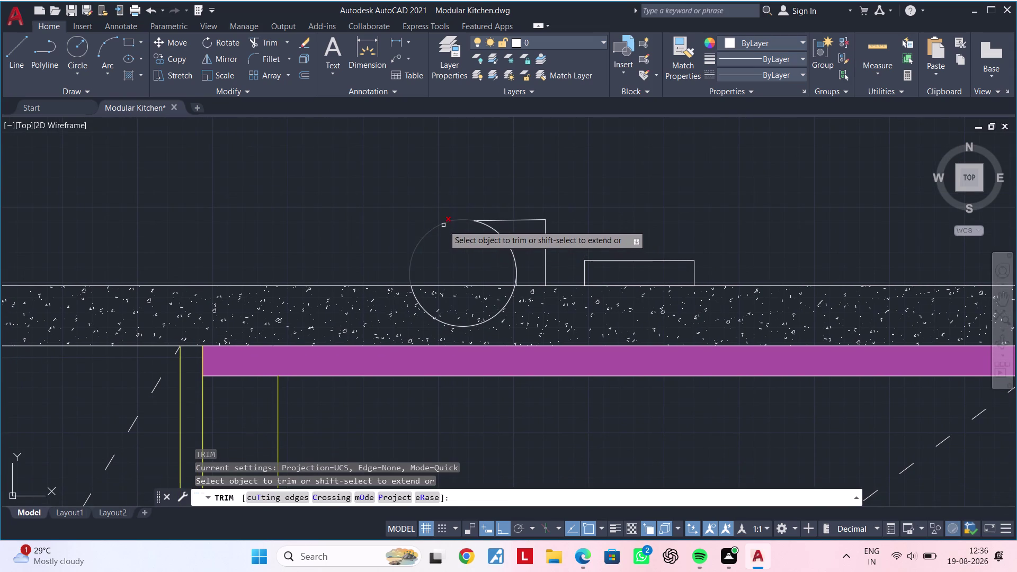
click(443, 225)
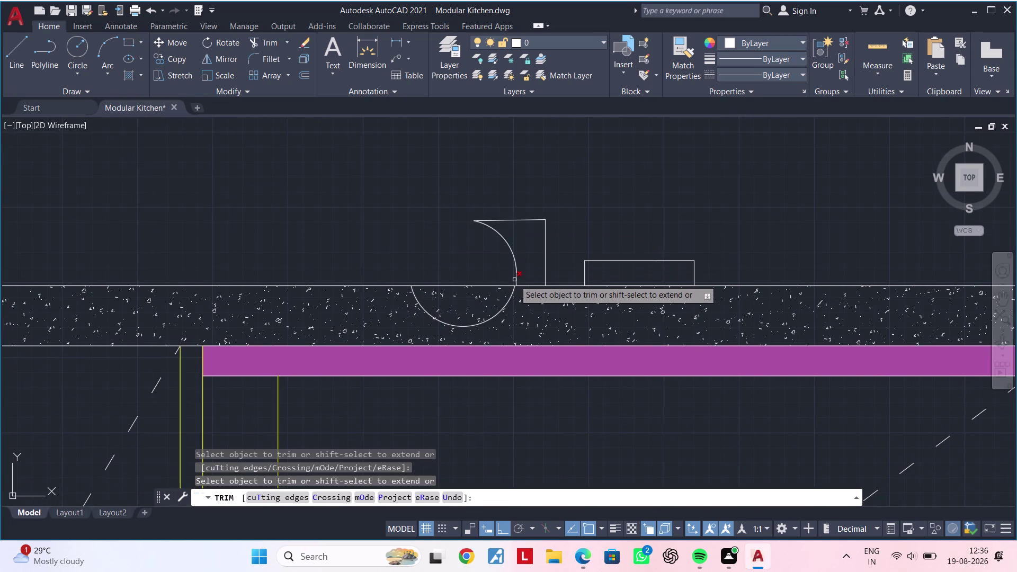
scroll(up, 3)
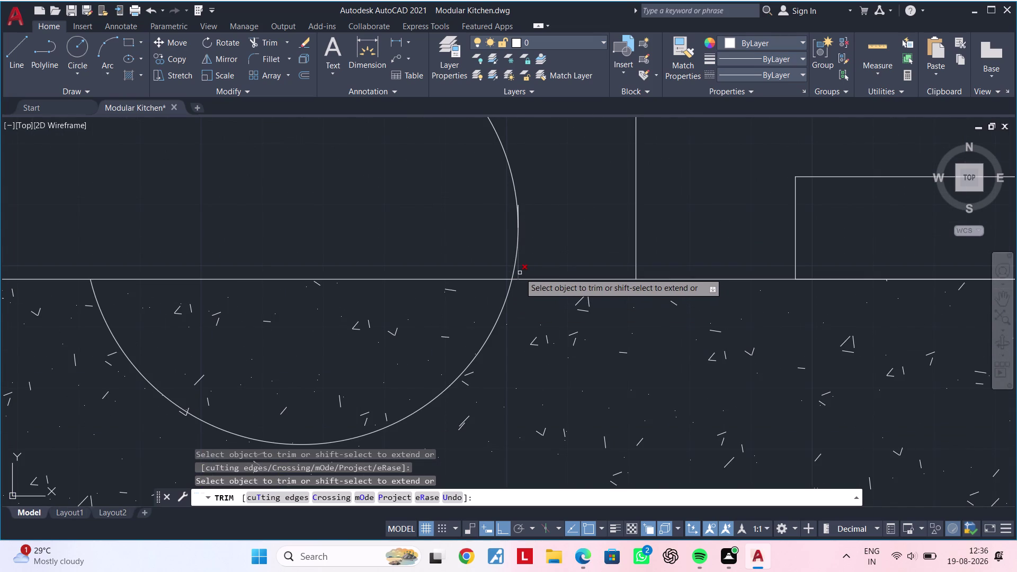
click(520, 273)
click(510, 289)
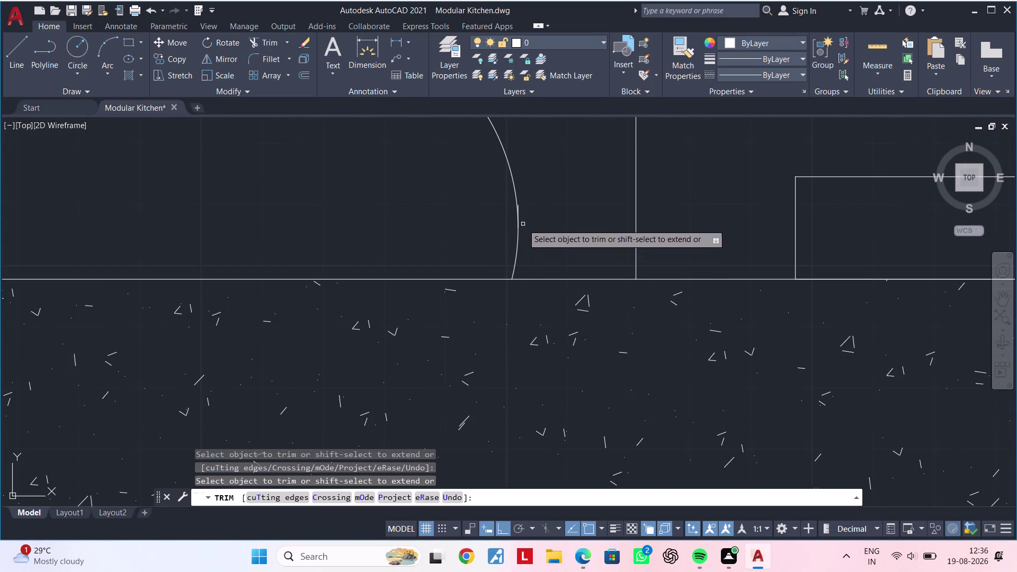
Trim away the remaining leftover piece of arc.
scroll(up, 3)
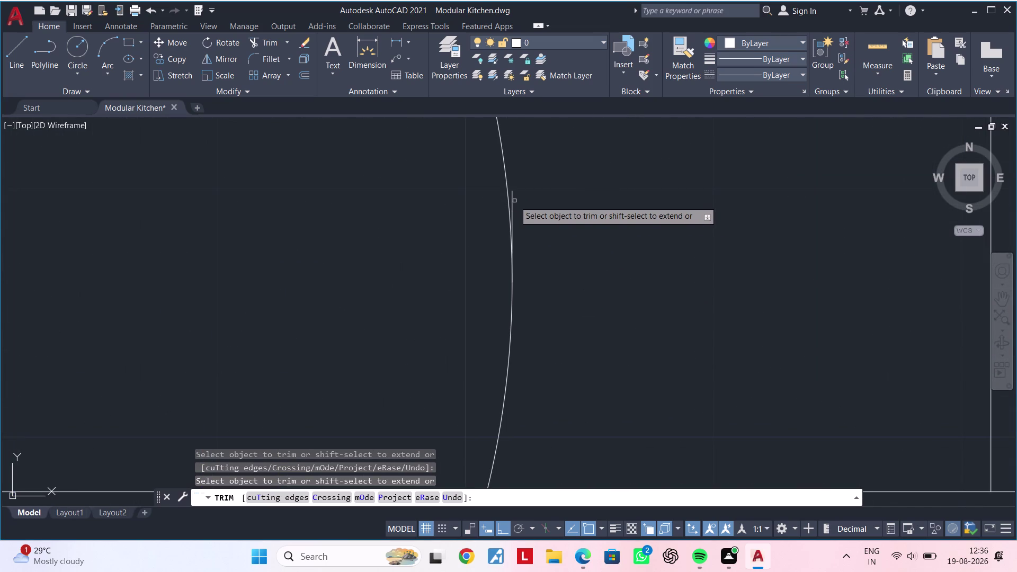
click(513, 200)
scroll(down, 3)
middle_drag(535, 192, 534, 192)
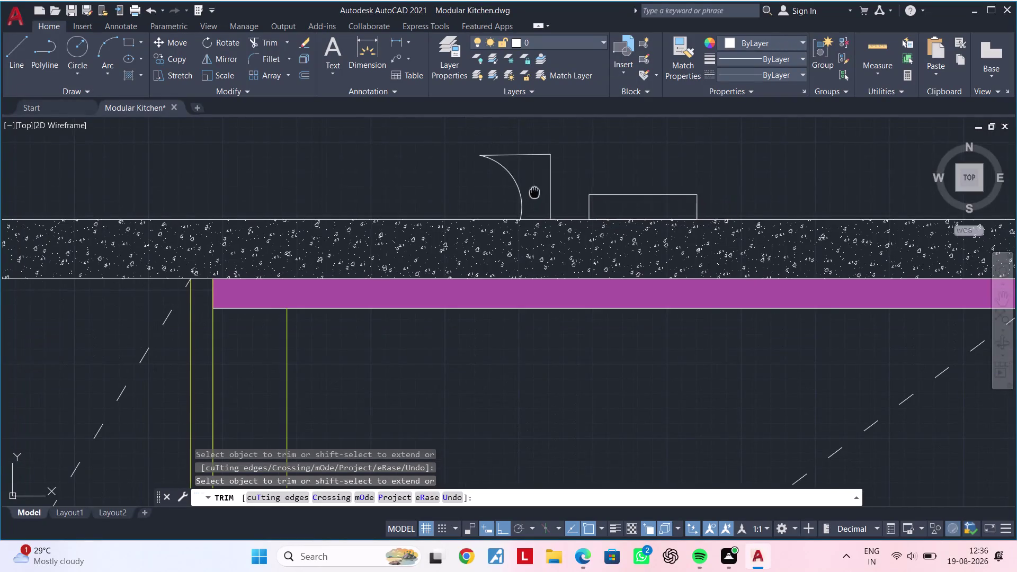
middle_drag(534, 193, 412, 242)
key(Escape)
key(Escape)
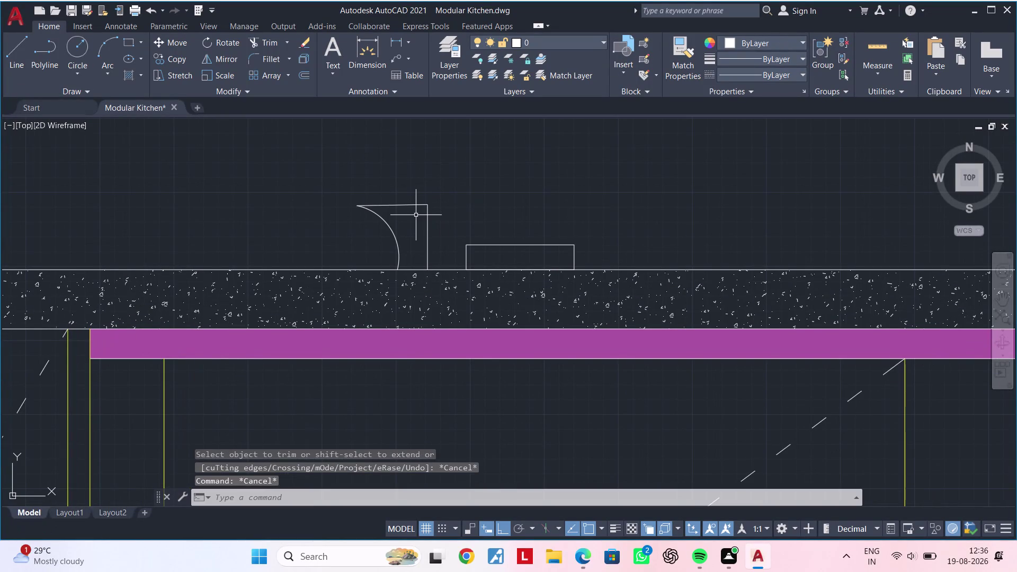
Draw a short vertical line from the arc down to the top edge.
scroll(up, 3)
middle_drag(350, 212, 414, 211)
scroll(up, 3)
middle_drag(389, 201, 389, 237)
key(Escape)
key(Escape)
key(l)
key(space)
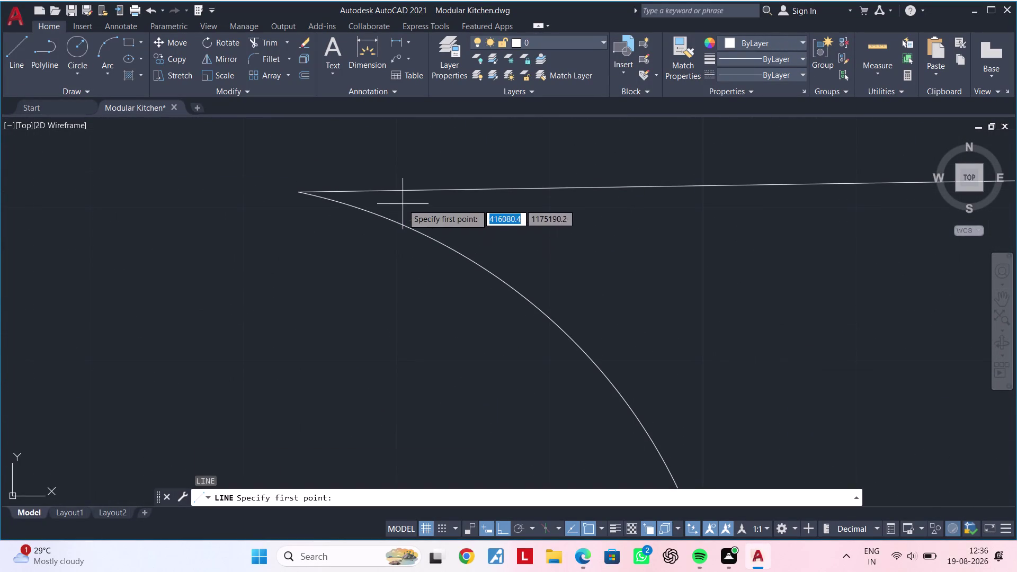
click(464, 192)
click(465, 258)
key(Escape)
key(Escape)
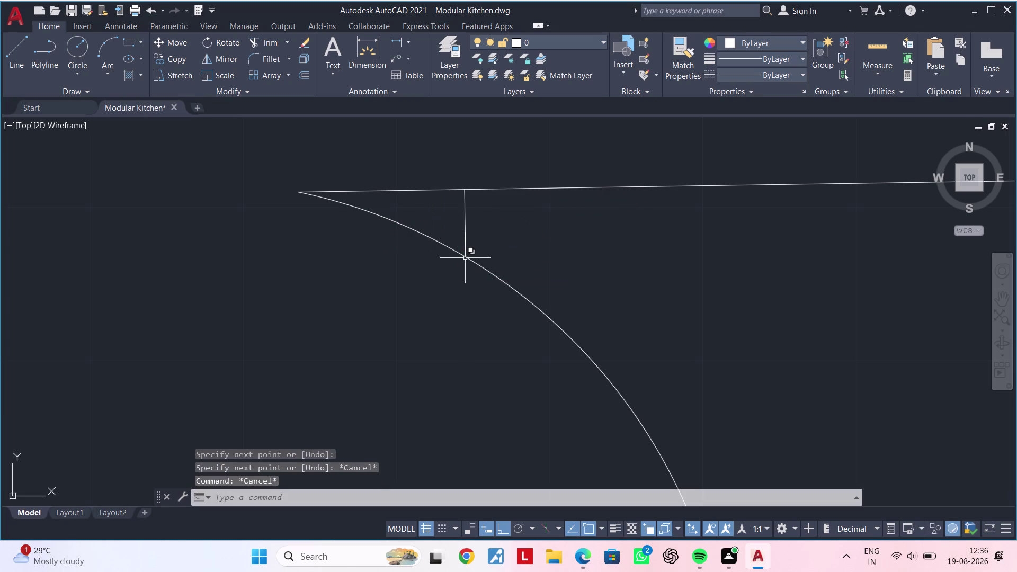
Fence-trim the overhanging part of the top line.
text(TR)
key(space)
drag(445, 180, 438, 194)
drag(412, 262, 398, 306)
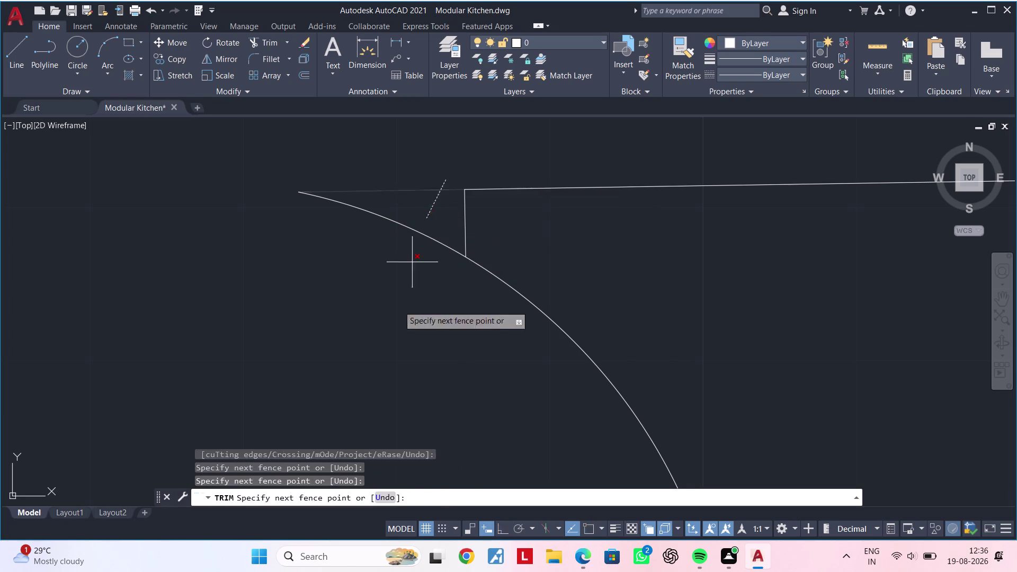
drag(398, 305, 379, 363)
click(378, 364)
scroll(down, 3)
middle_drag(394, 338, 363, 284)
key(Escape)
key(Escape)
scroll(down, 3)
middle_drag(416, 308, 363, 308)
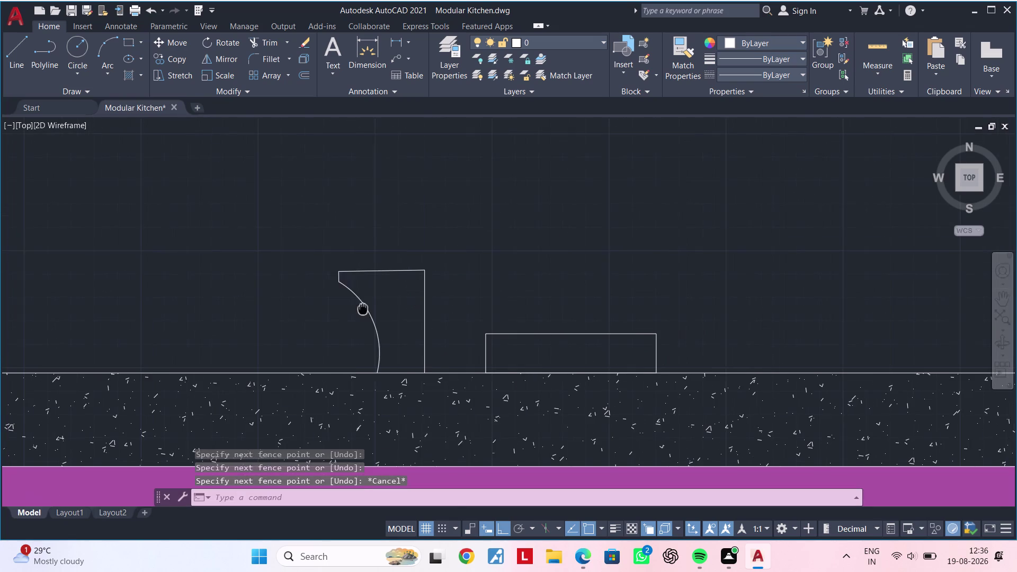
middle_drag(362, 308, 358, 308)
Select all the curved tap outline lines for mirroring.
key(Escape)
key(Escape)
click(319, 258)
click(439, 347)
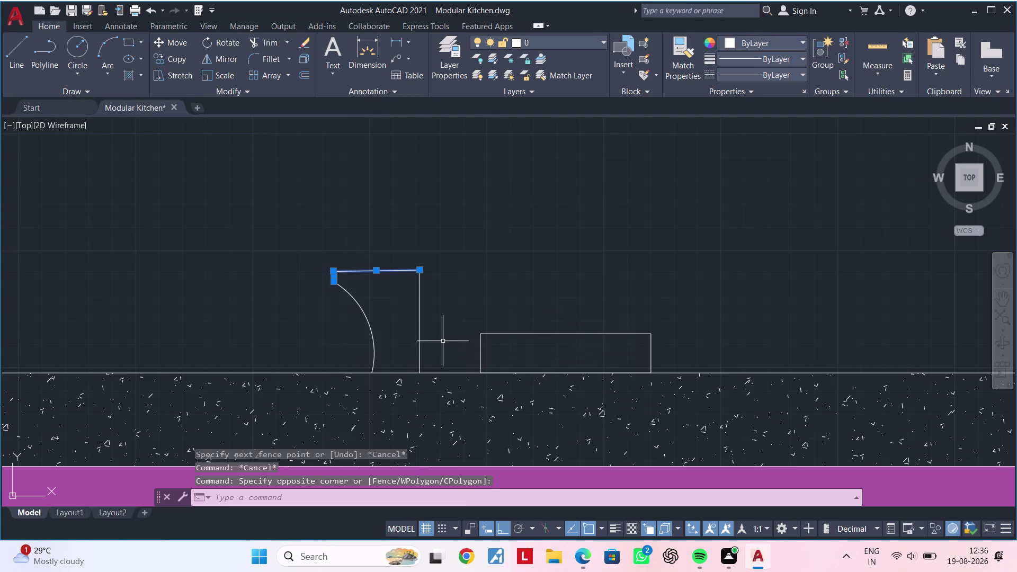
middle_drag(443, 341, 408, 328)
click(409, 310)
click(308, 315)
middle_drag(451, 283, 329, 292)
text(MI)
key(space)
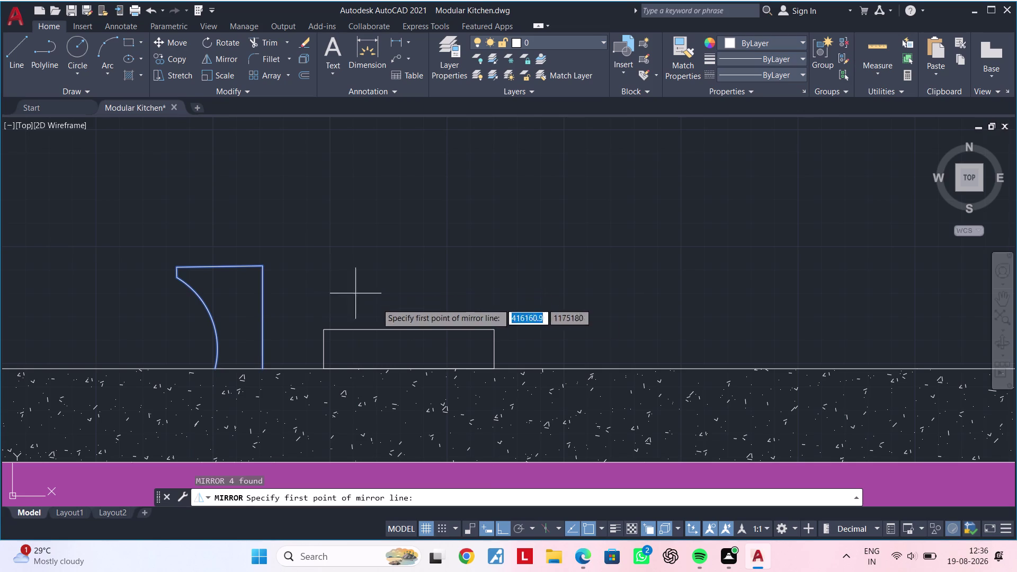
Mirror the tap across a vertical axis through the box centre, keeping the original.
click(411, 366)
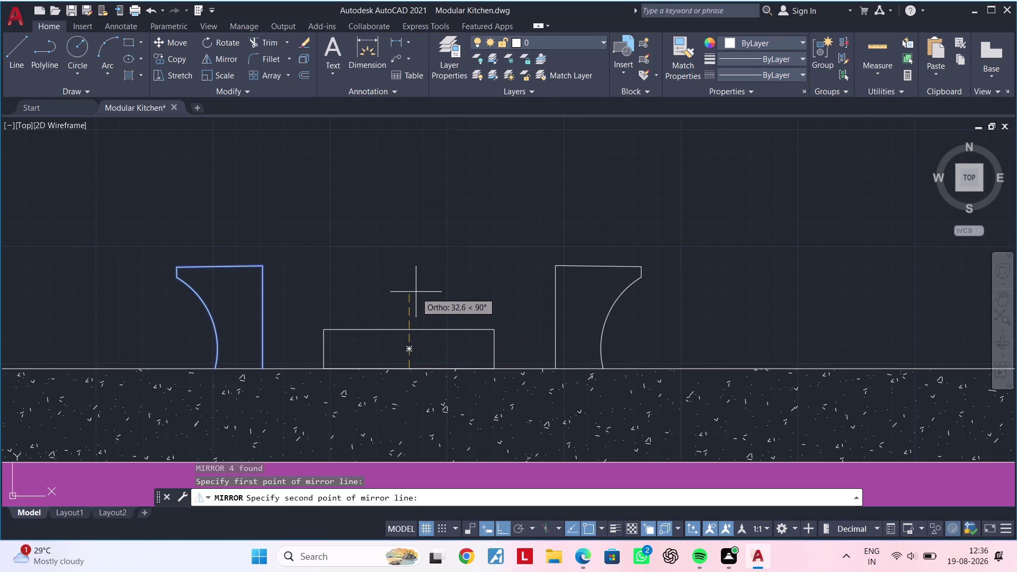
click(416, 266)
drag(435, 312, 416, 265)
scroll(down, 3)
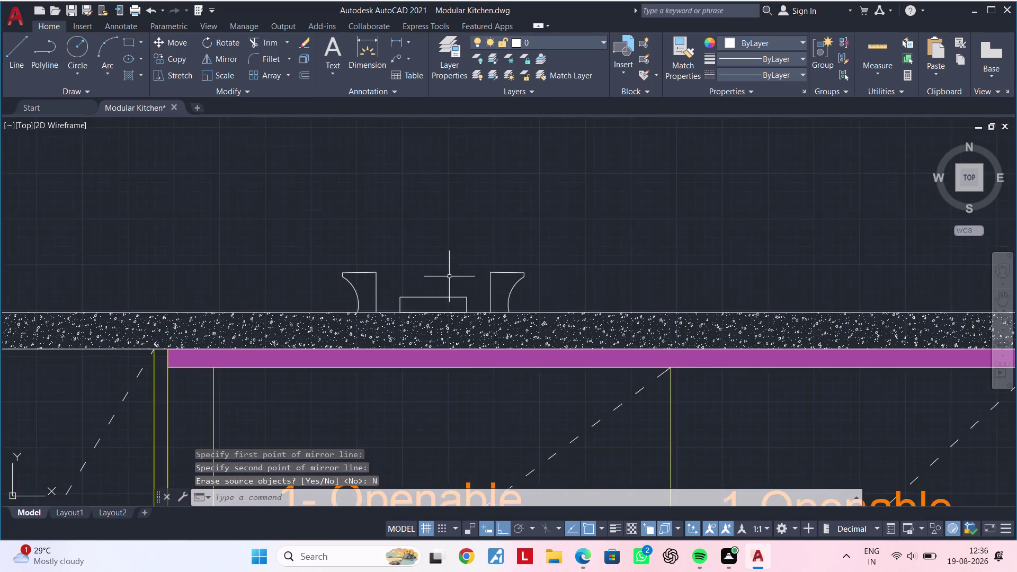
middle_drag(452, 277, 554, 277)
key(Escape)
key(Escape)
scroll(down, 3)
middle_drag(544, 281, 509, 290)
key(Escape)
key(Escape)
scroll(down, 3)
middle_drag(571, 279, 570, 279)
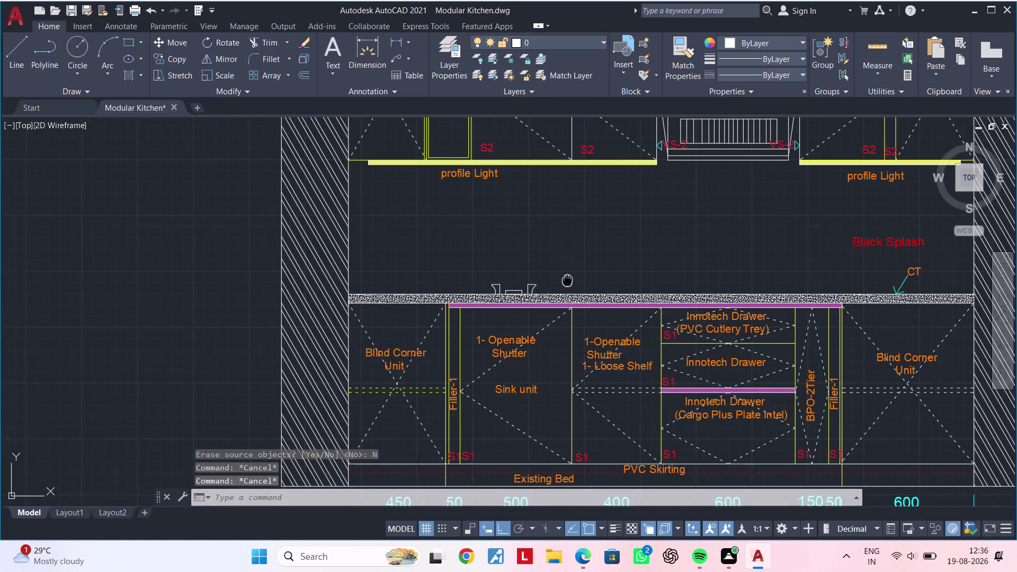
middle_drag(570, 280, 412, 298)
key(Escape)
key(Escape)
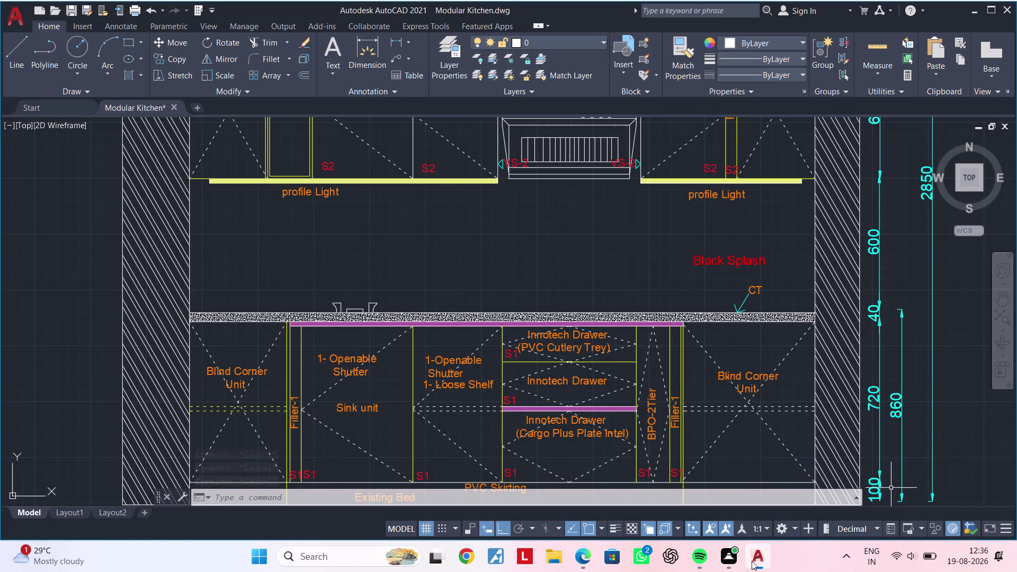
scroll(down, 3)
middle_drag(629, 387, 638, 345)
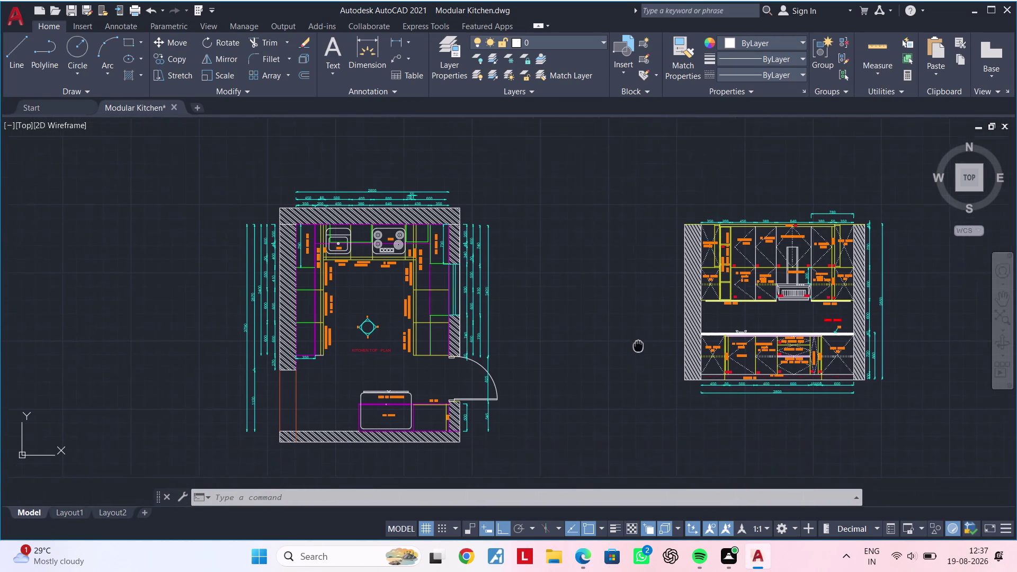
middle_drag(638, 345, 640, 320)
scroll(up, 3)
middle_drag(771, 312, 618, 355)
scroll(up, 3)
middle_drag(669, 315, 628, 424)
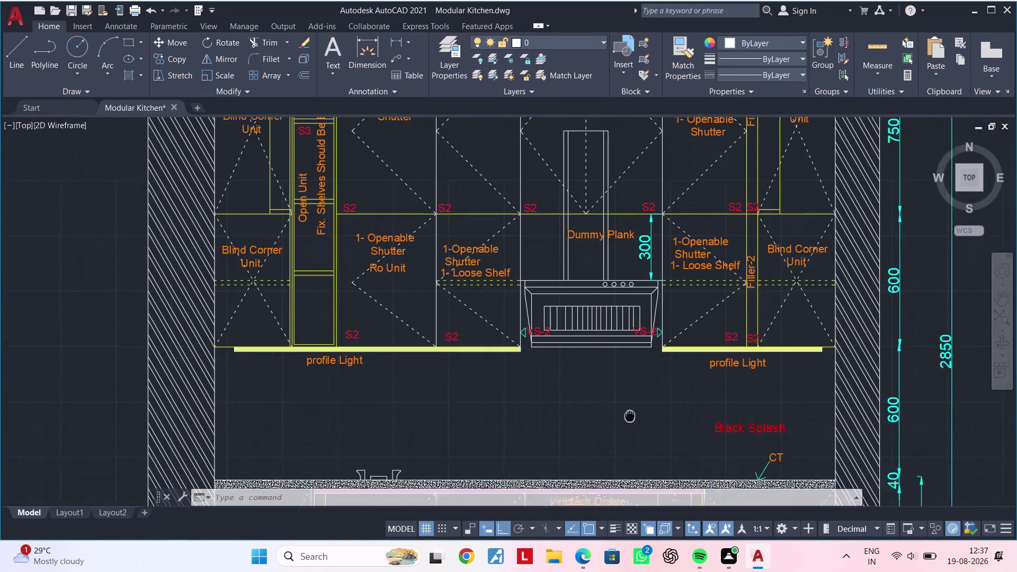
middle_drag(628, 423, 623, 461)
middle_drag(630, 438, 629, 307)
middle_drag(642, 371, 657, 275)
scroll(down, 3)
middle_drag(660, 349, 668, 309)
click(784, 558)
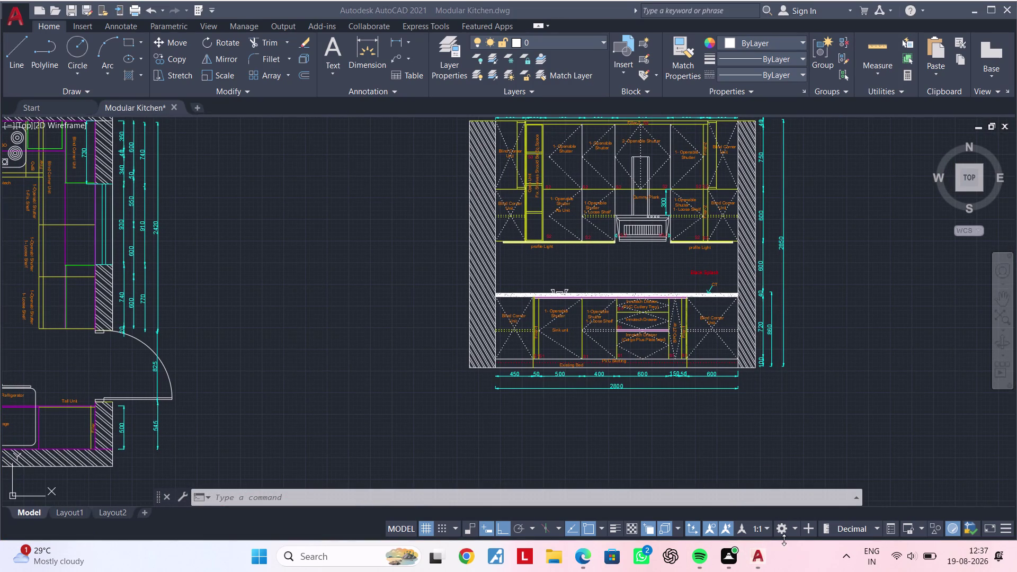